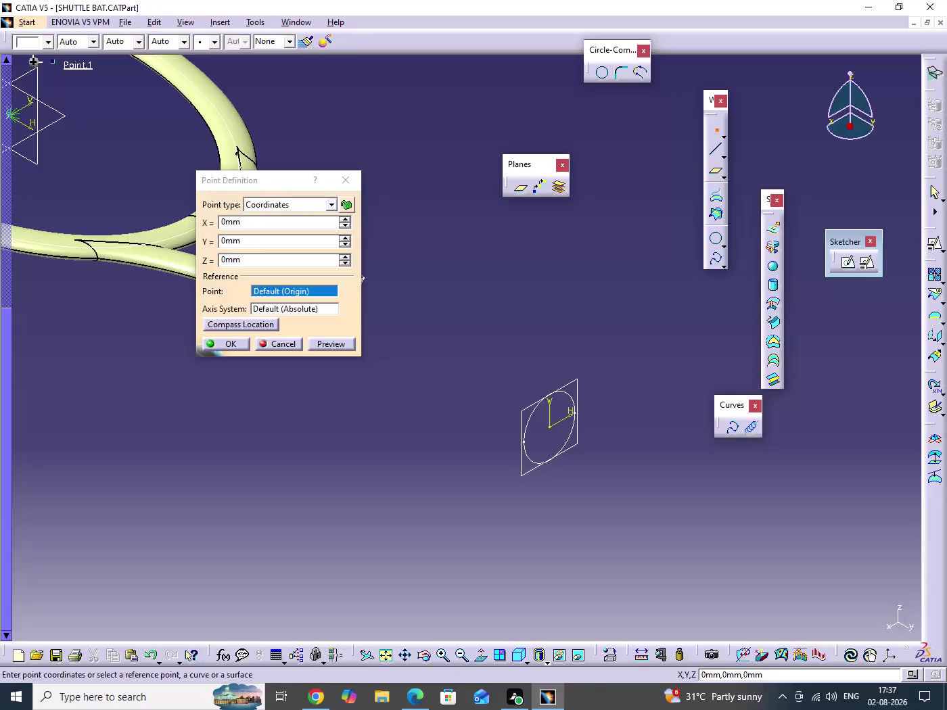
Set the point type to On curve and select the circle sketch Sketch.7 as the curve.
drag(230, 187, 701, 222)
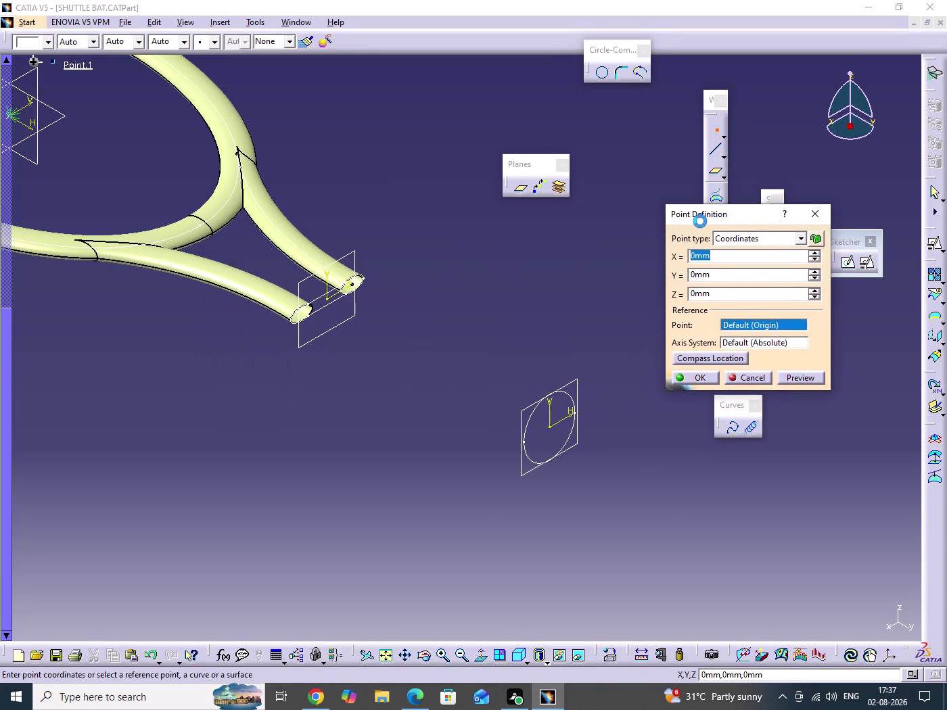
drag(700, 222, 771, 163)
middle_drag(546, 331, 549, 331)
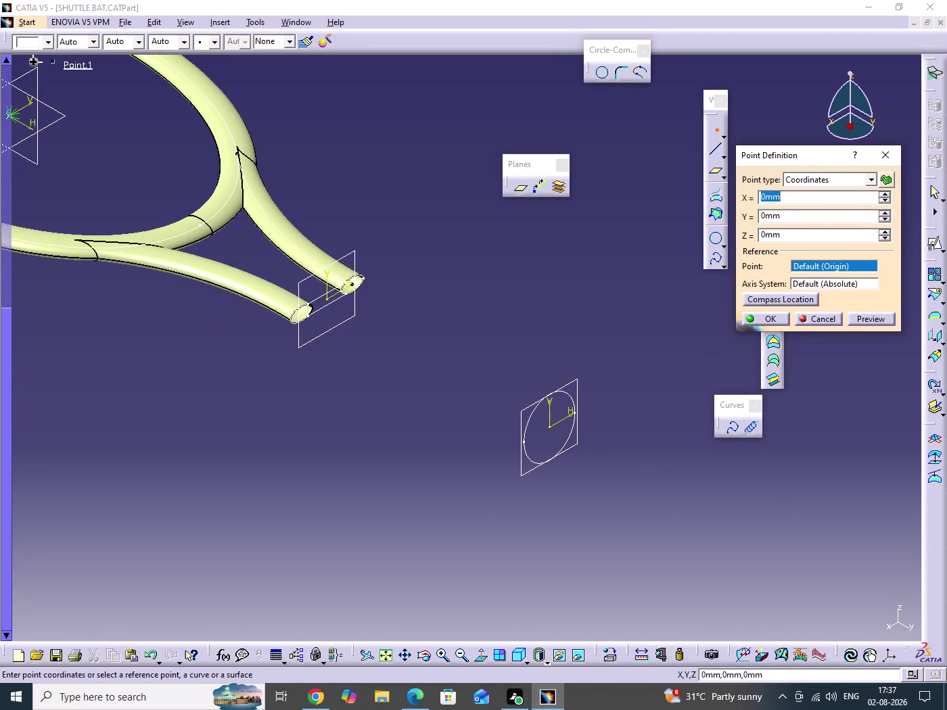
middle_drag(549, 331, 610, 353)
scroll(down, 3)
middle_drag(617, 361, 538, 376)
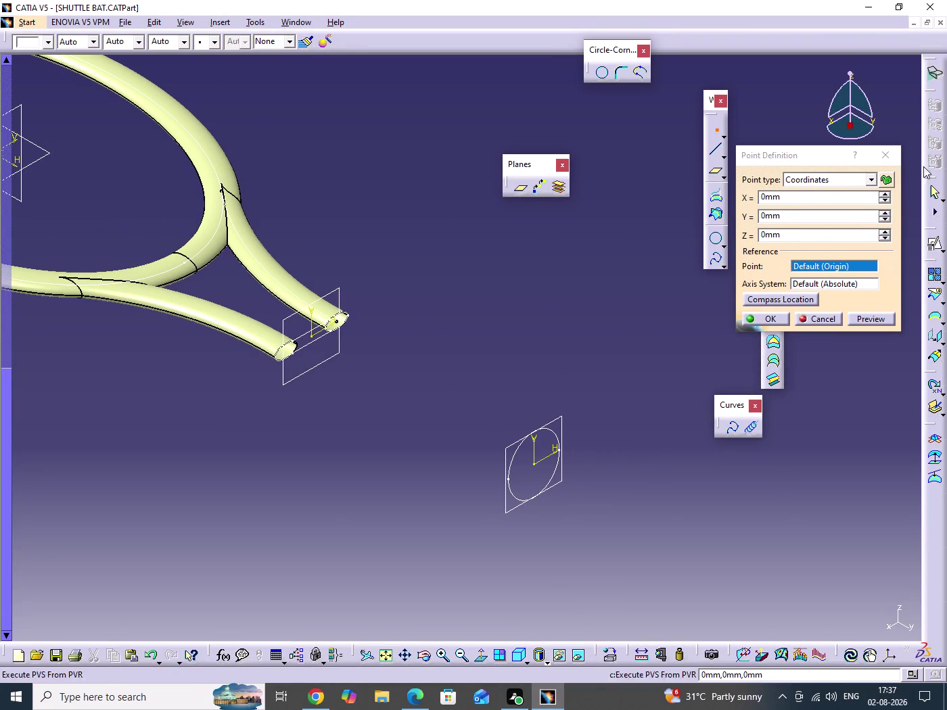
click(802, 182)
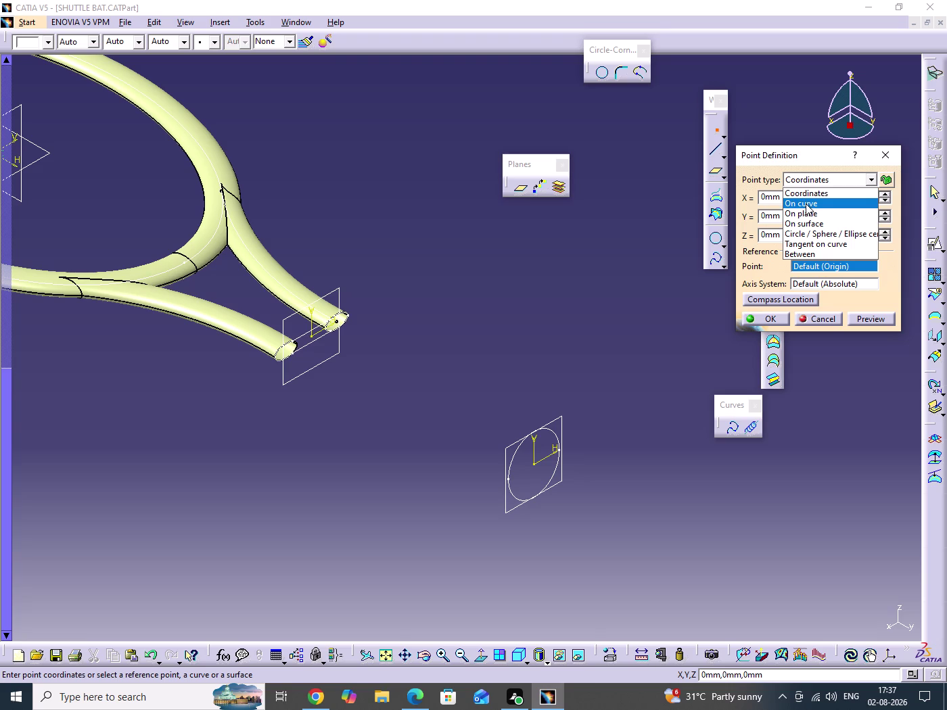
click(806, 204)
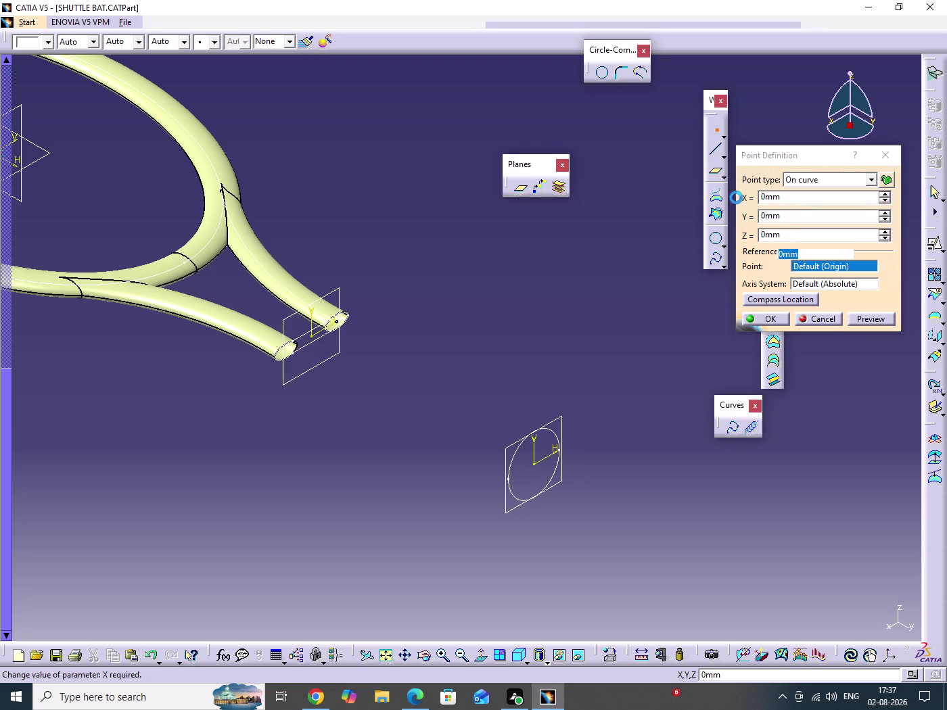
click(515, 494)
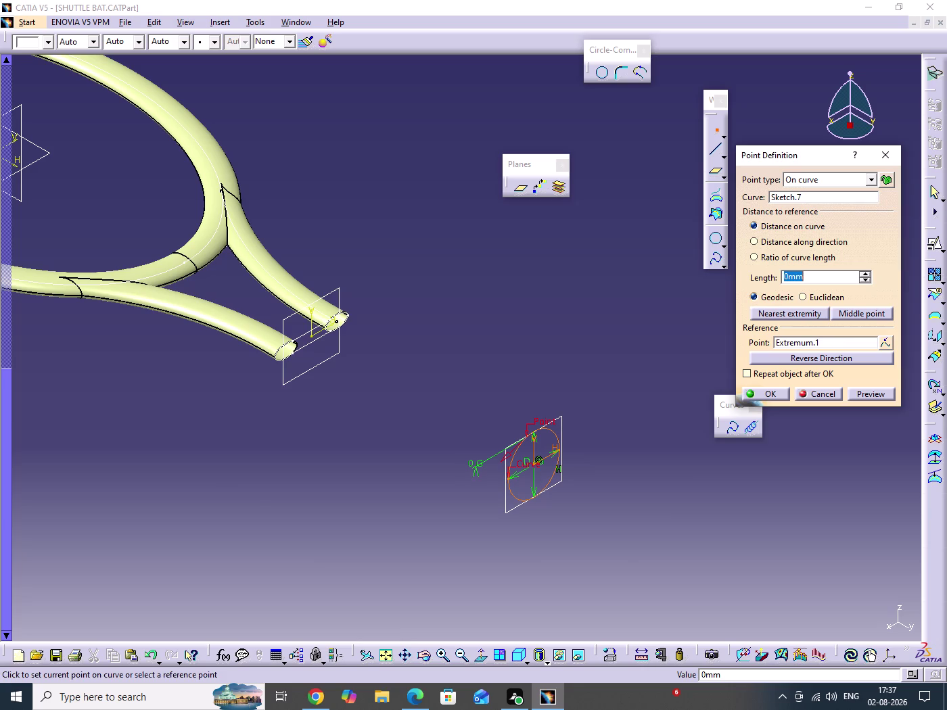
Place the first point 70 mm along the circle and confirm it.
middle_drag(621, 443, 622, 344)
click(621, 443)
middle_drag(523, 482, 527, 283)
scroll(down, 3)
middle_drag(487, 305, 492, 358)
click(486, 305)
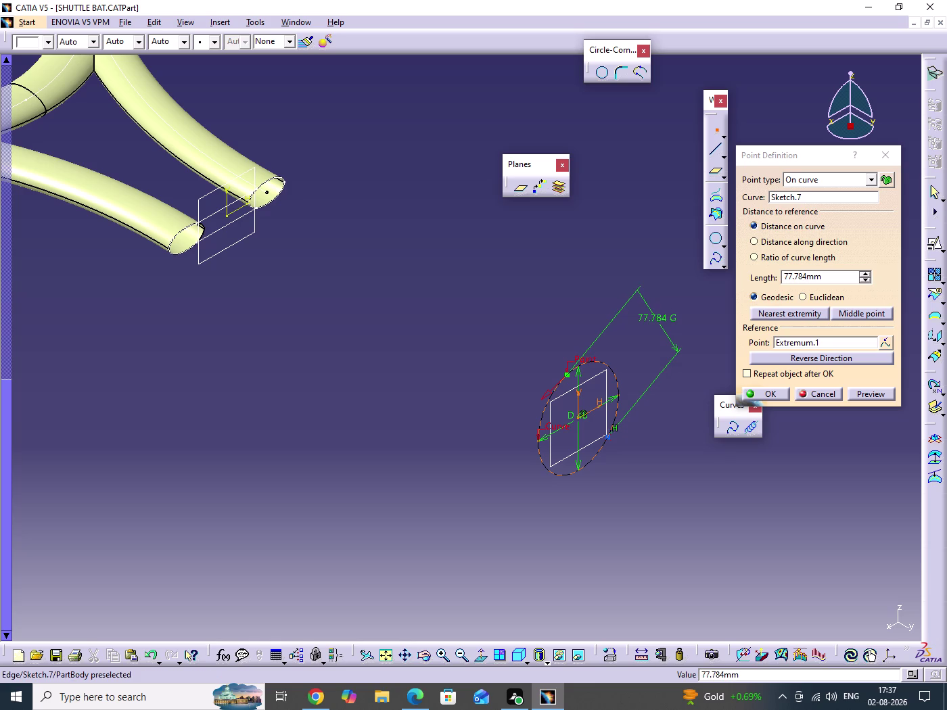
double_click(818, 278)
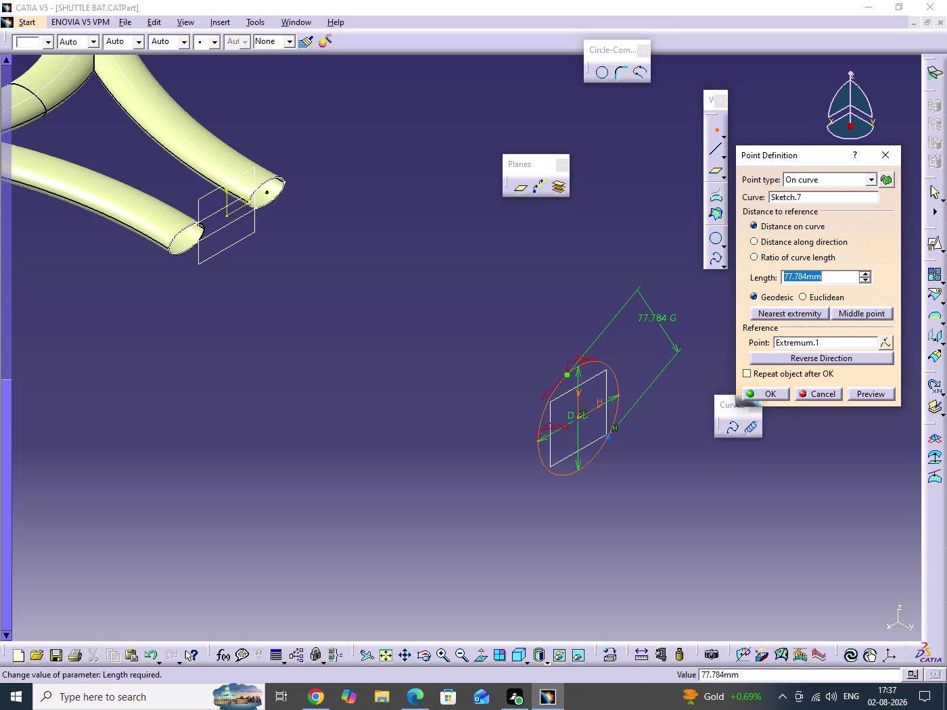
text(70)
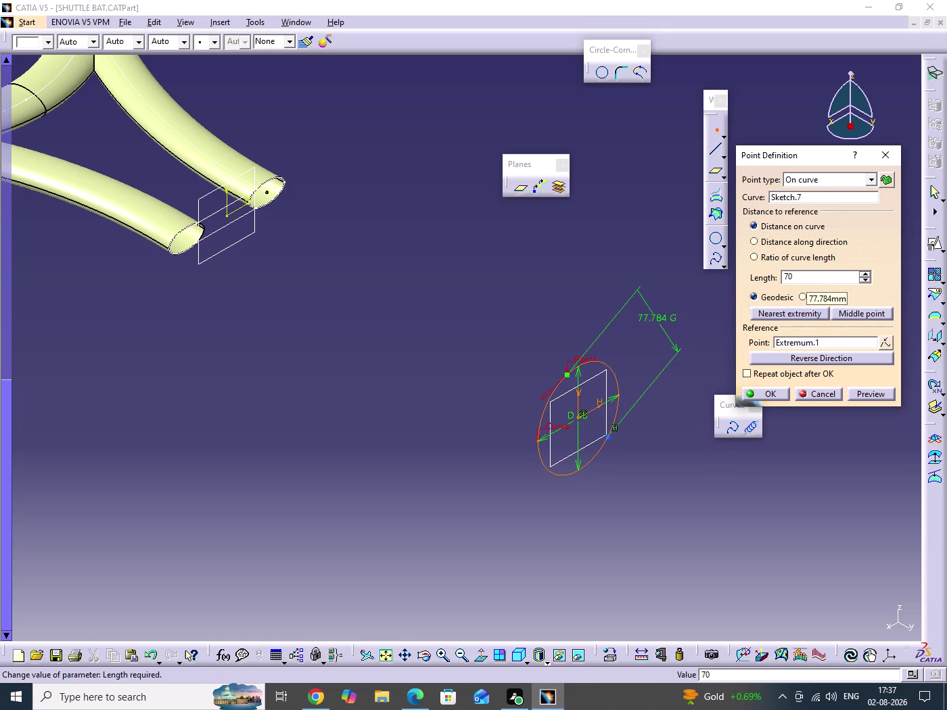
click(864, 395)
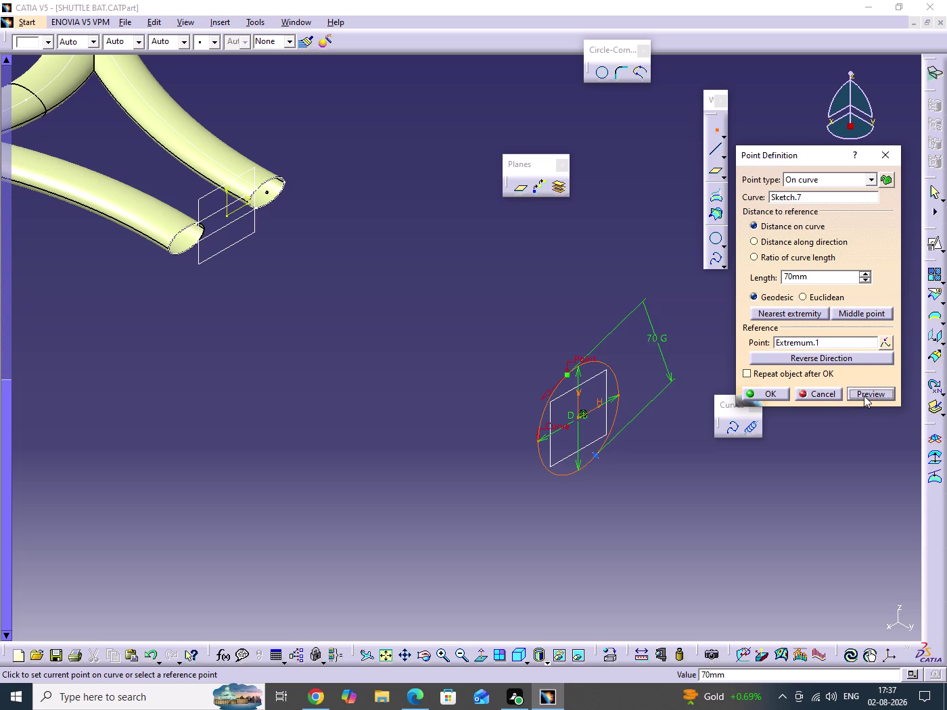
click(768, 394)
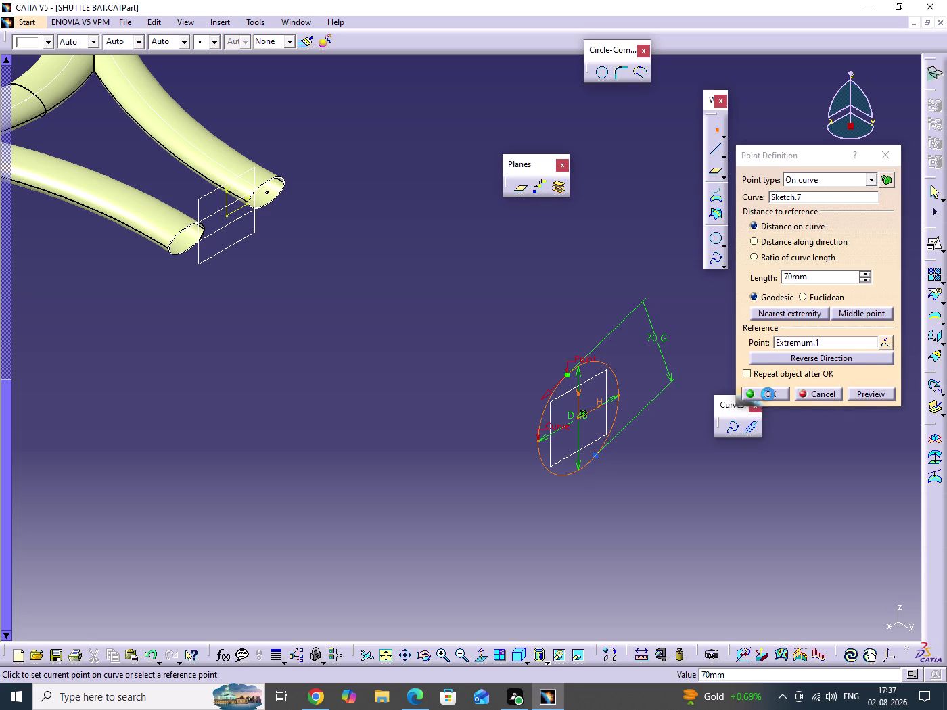
Add a second point 50 mm along the circle sketch.
middle_drag(644, 439, 643, 402)
click(644, 439)
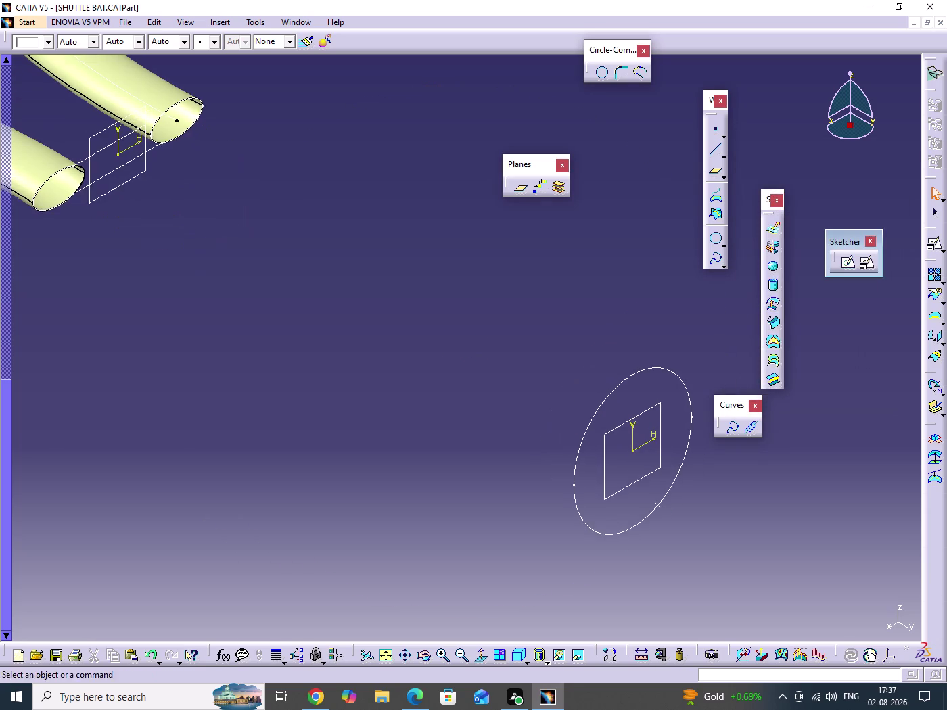
middle_drag(602, 417, 532, 403)
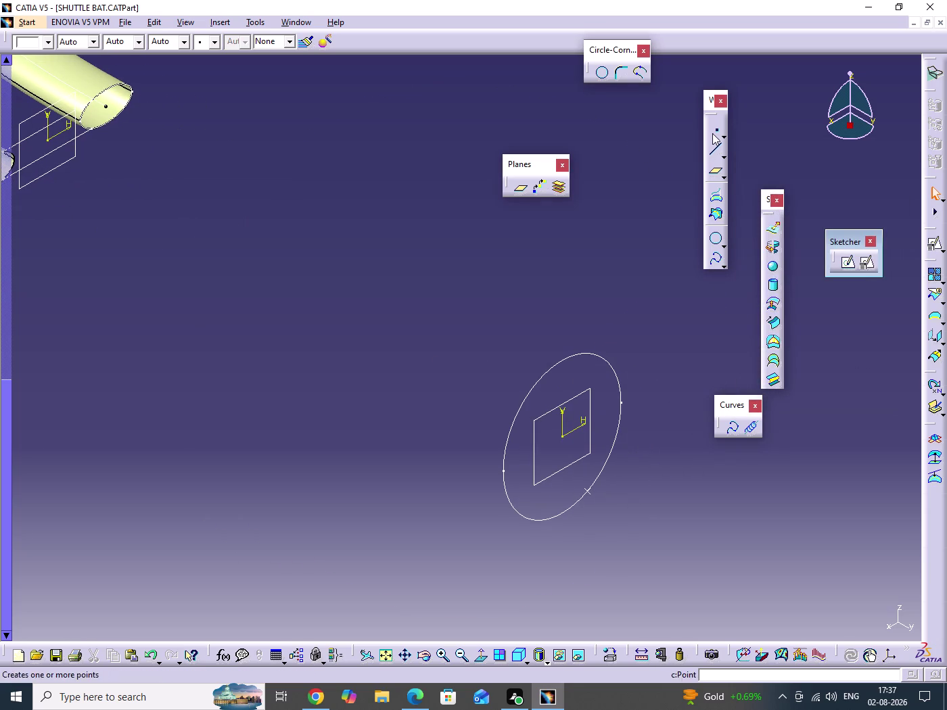
click(712, 132)
click(514, 509)
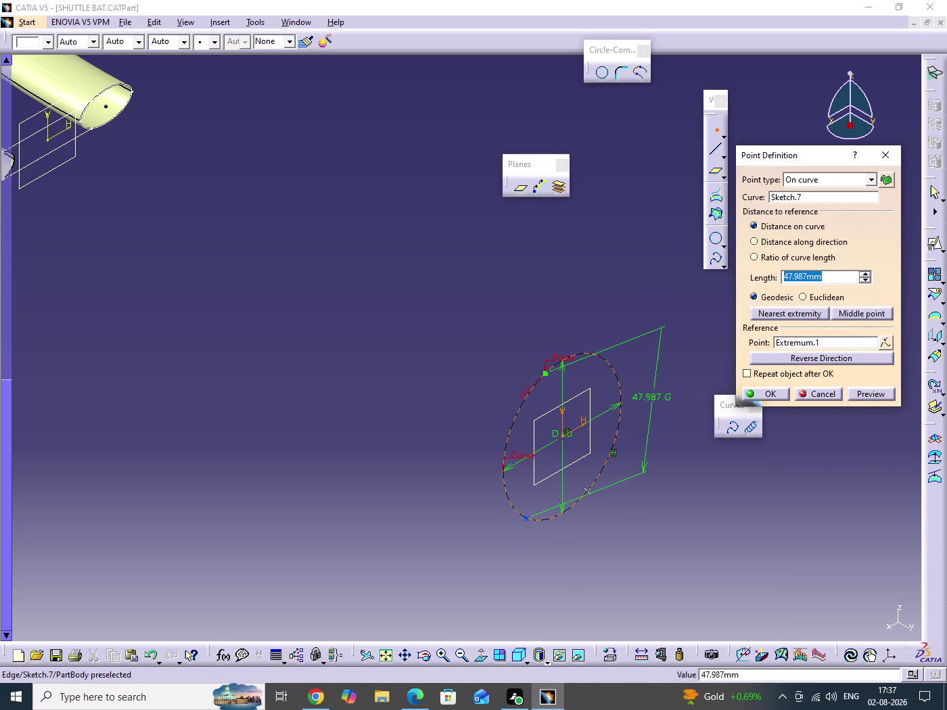
click(527, 518)
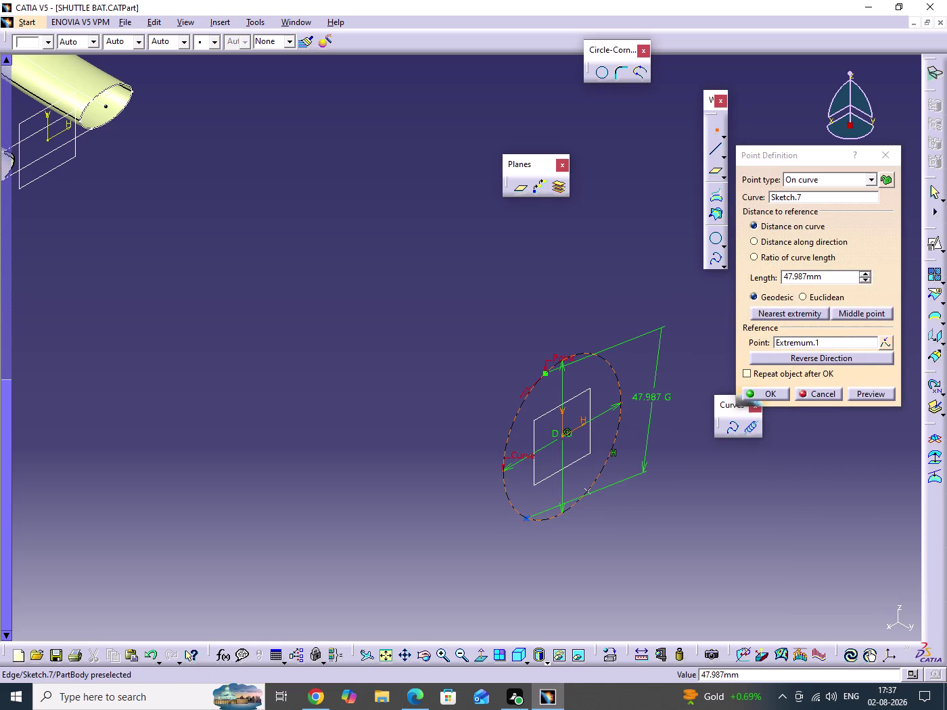
double_click(830, 275)
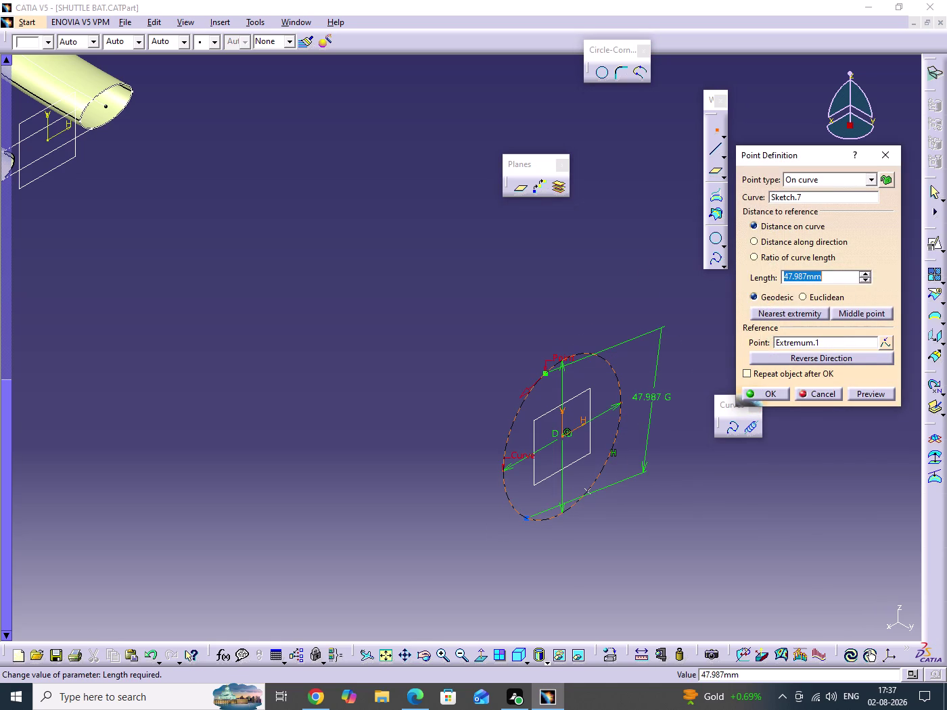
text(50)
key(Return)
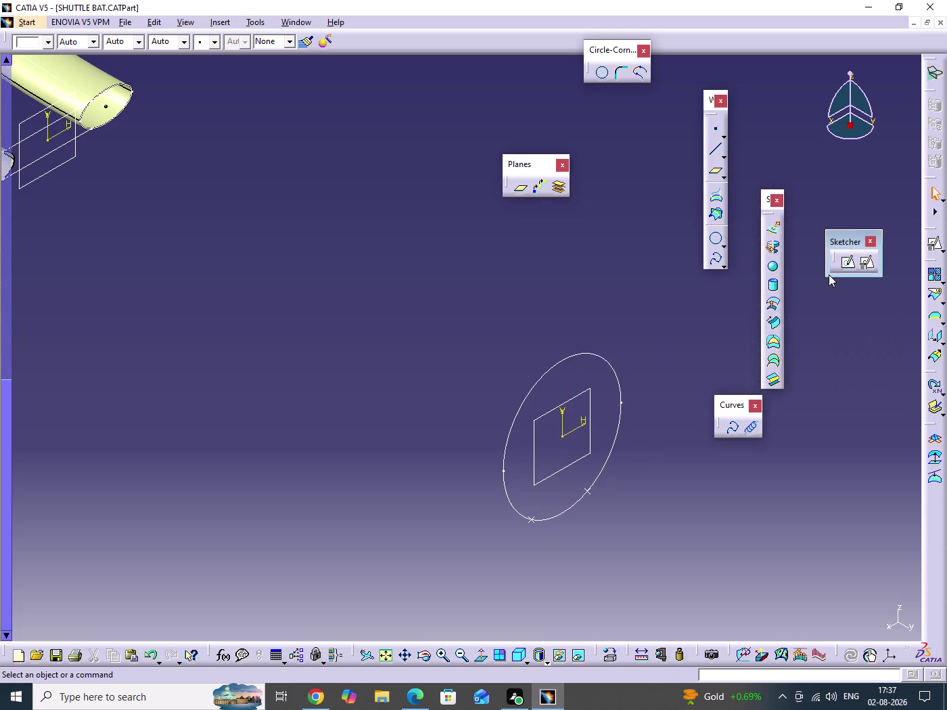
click(577, 491)
middle_drag(663, 432, 663, 493)
Create Line.1 from the left arm's end to Point.2 on the circle.
click(663, 433)
middle_drag(659, 494, 718, 523)
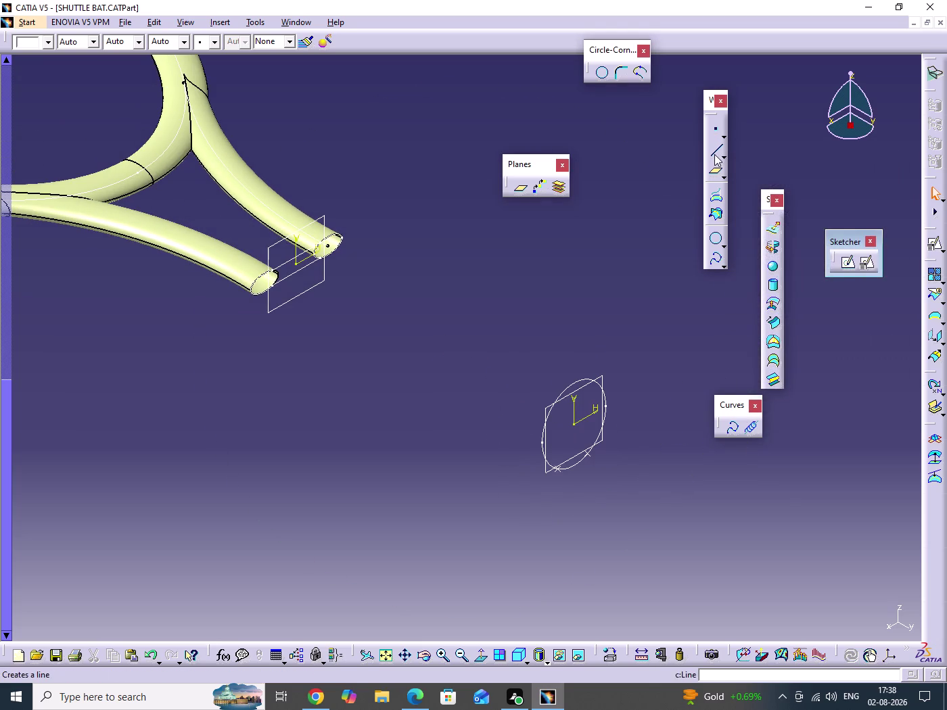
click(715, 154)
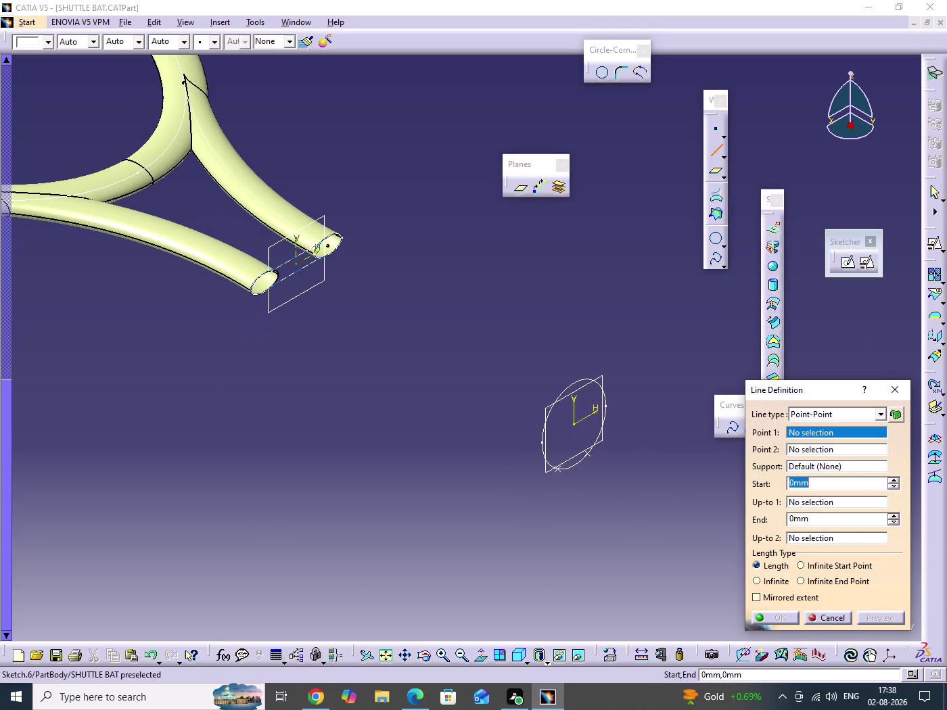
click(272, 286)
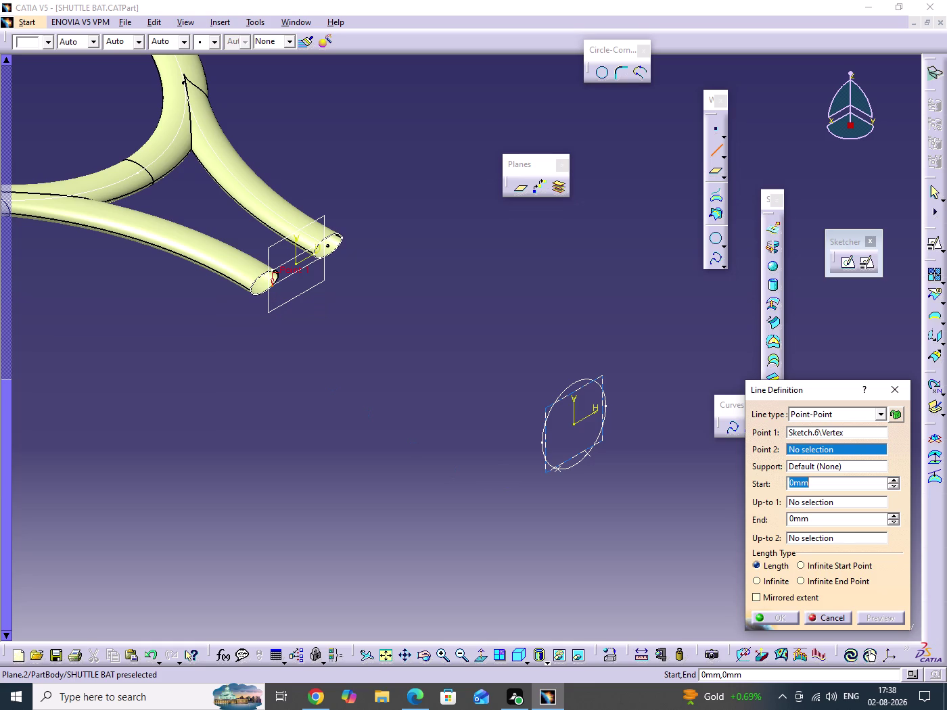
click(558, 470)
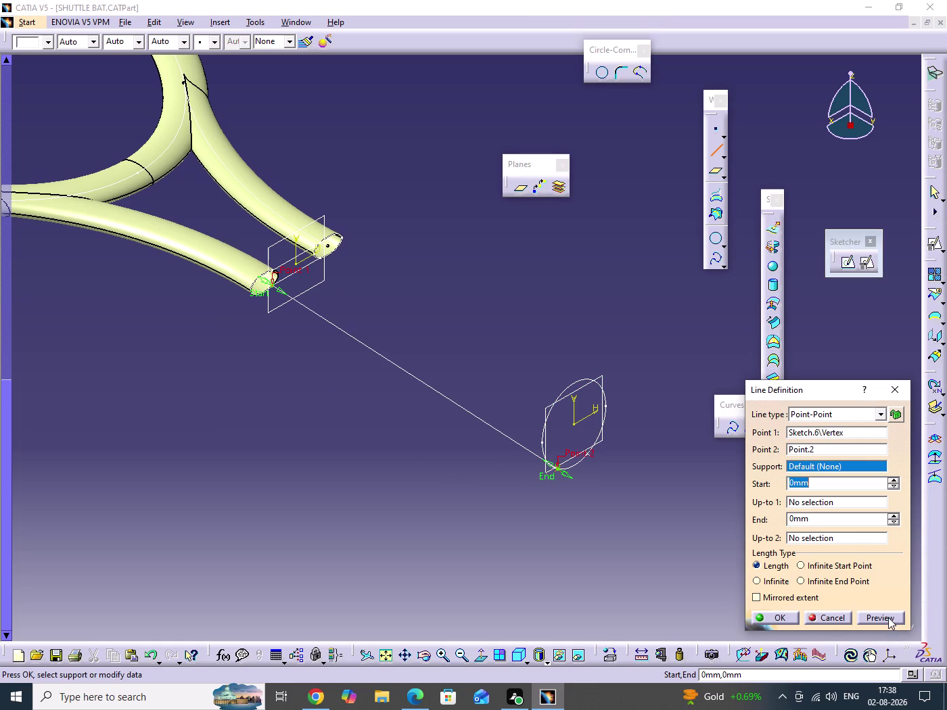
click(777, 617)
click(451, 514)
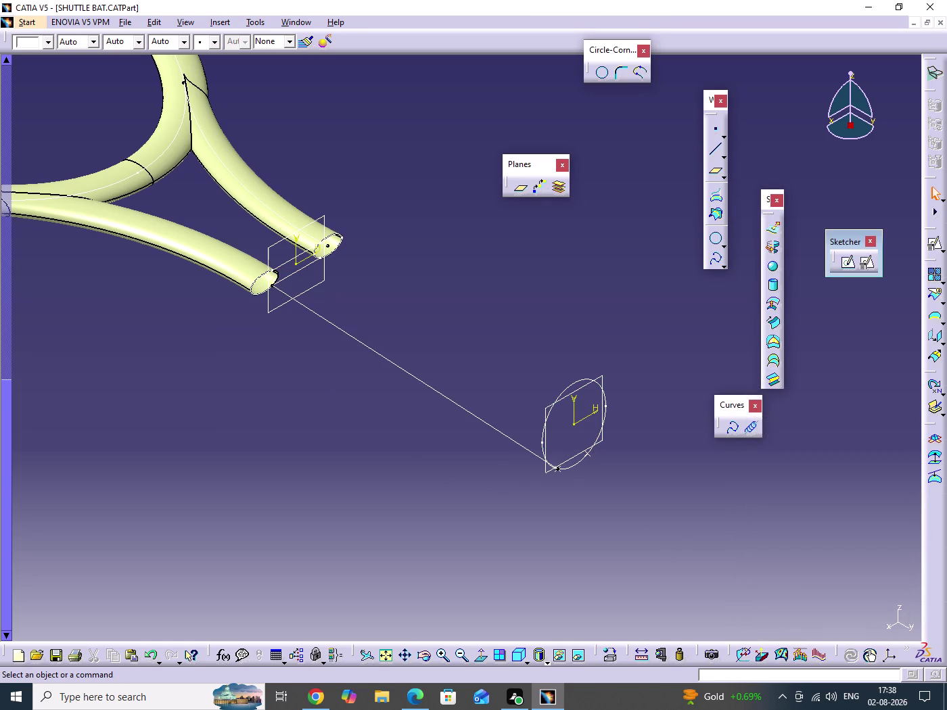
Create Line.2 from Point.1 on the circle to the right arm's end.
click(714, 152)
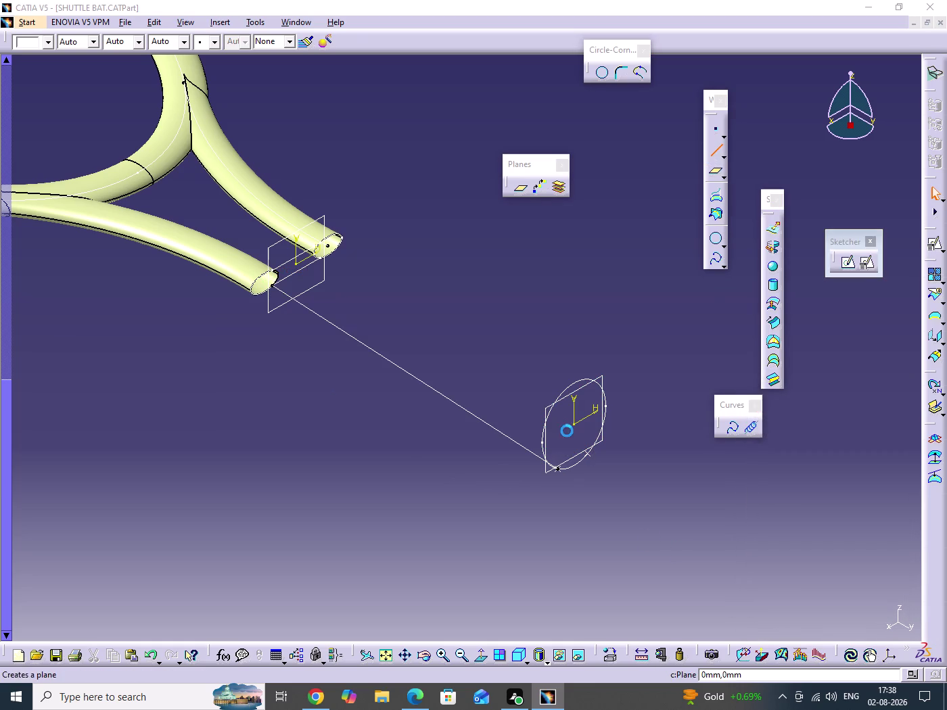
click(589, 456)
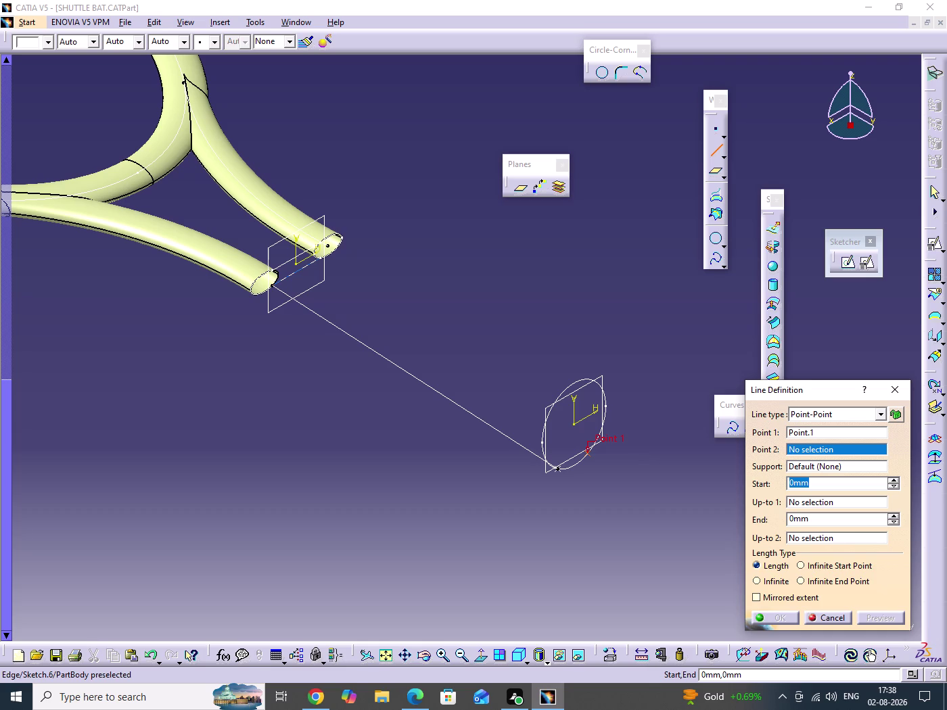
click(321, 259)
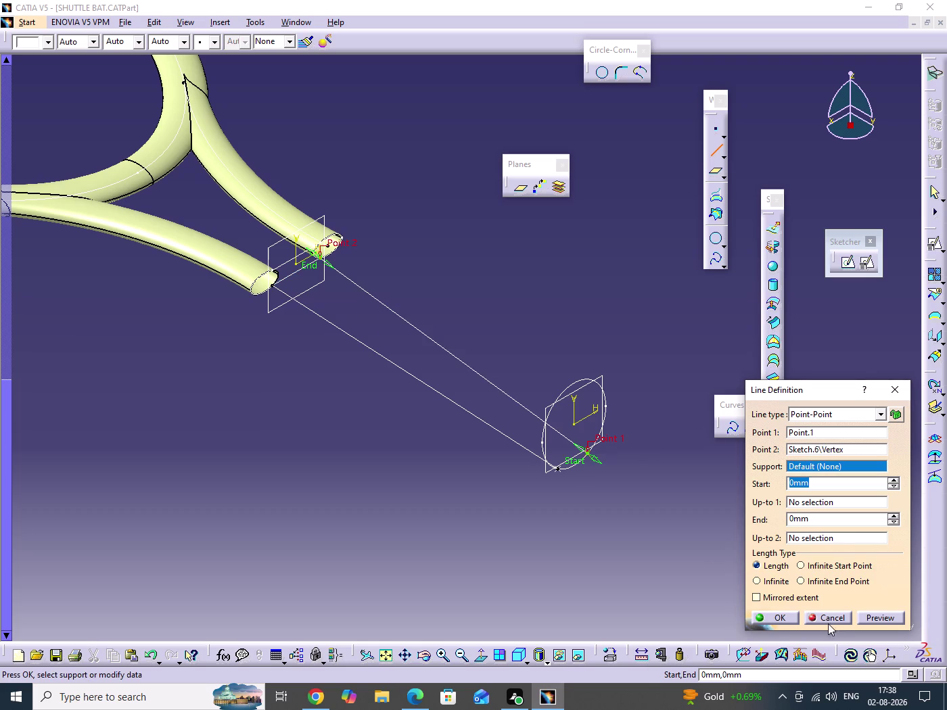
click(787, 615)
click(636, 534)
Orbit the model to inspect the two guide lines and the circle.
middle_drag(676, 484, 664, 404)
click(676, 485)
scroll(down, 3)
middle_drag(628, 483, 551, 458)
middle_drag(564, 407, 561, 422)
click(563, 407)
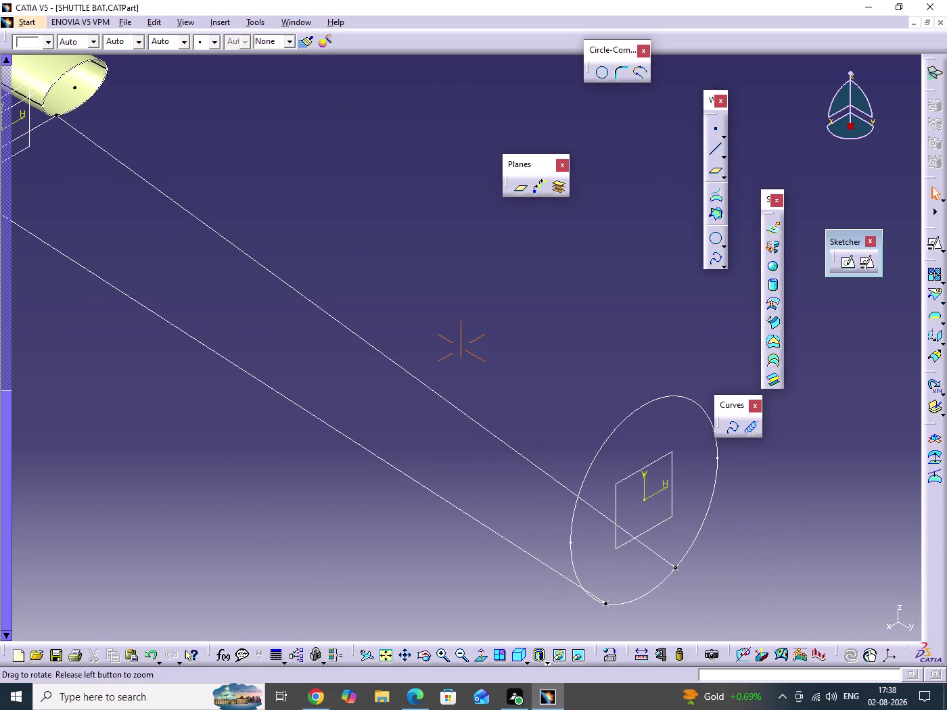
middle_drag(561, 421, 555, 456)
middle_drag(556, 457, 378, 424)
drag(555, 457, 387, 420)
middle_drag(531, 493, 315, 354)
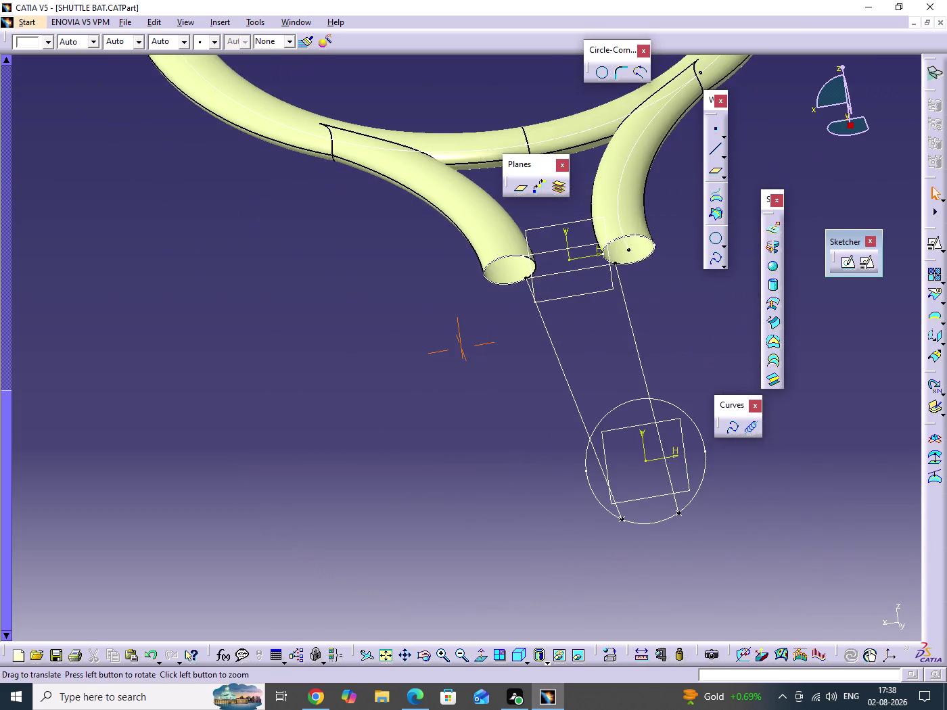
middle_drag(540, 443, 465, 431)
drag(540, 443, 466, 430)
middle_drag(596, 494, 312, 389)
middle_drag(521, 395, 533, 421)
drag(521, 395, 533, 421)
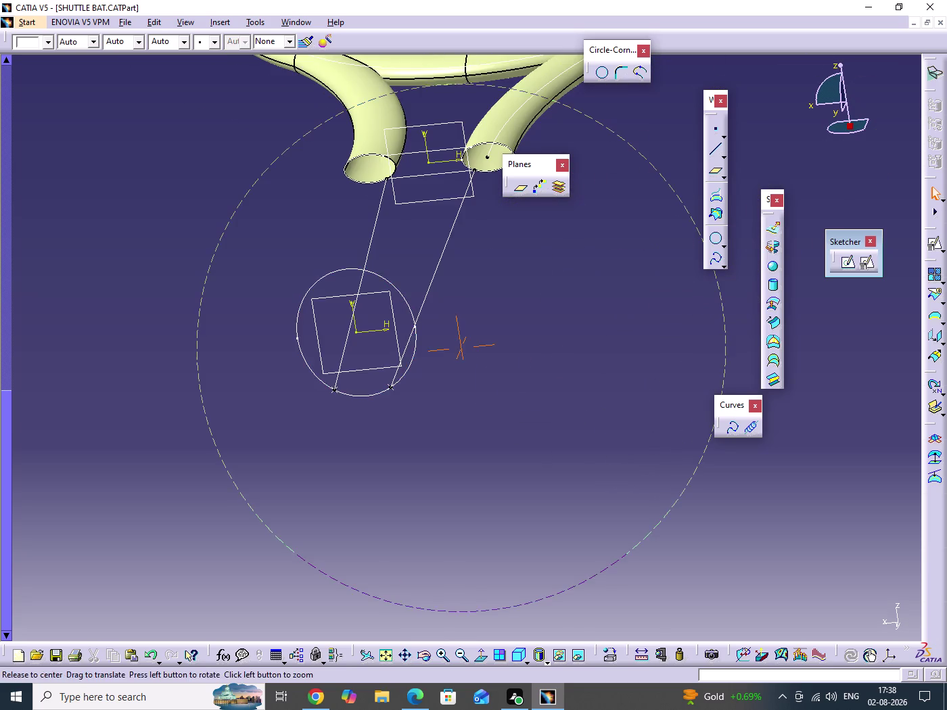
drag(532, 422, 547, 332)
middle_drag(532, 422, 547, 331)
middle_drag(389, 446, 467, 458)
drag(389, 446, 467, 458)
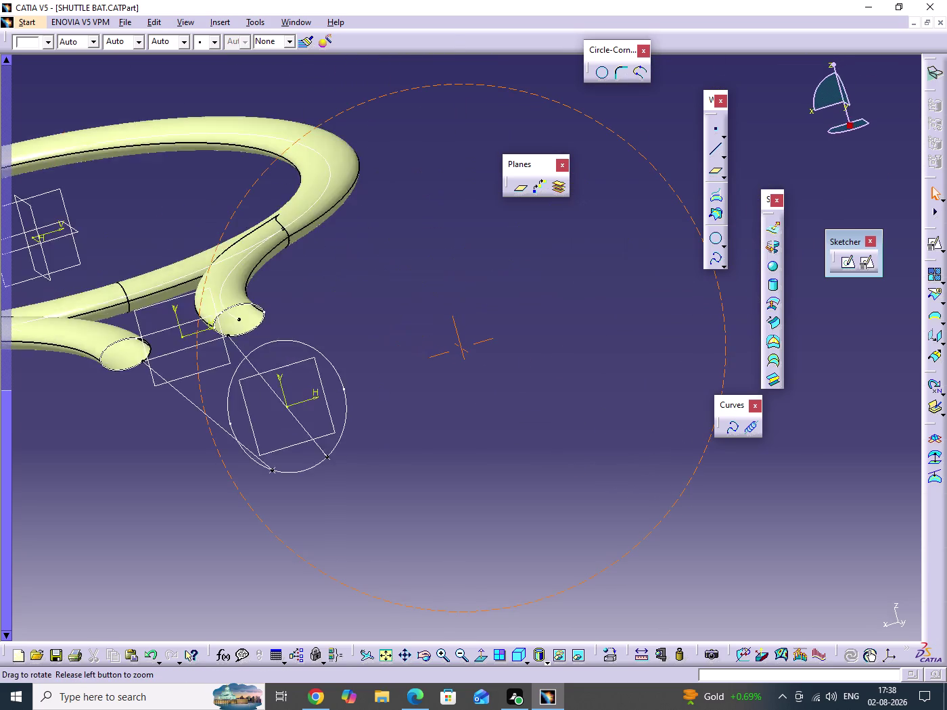
drag(467, 458, 491, 456)
middle_drag(467, 458, 493, 456)
middle_drag(393, 504, 566, 481)
middle_drag(508, 453, 519, 480)
scroll(down, 3)
drag(507, 453, 520, 479)
middle_drag(521, 481, 543, 528)
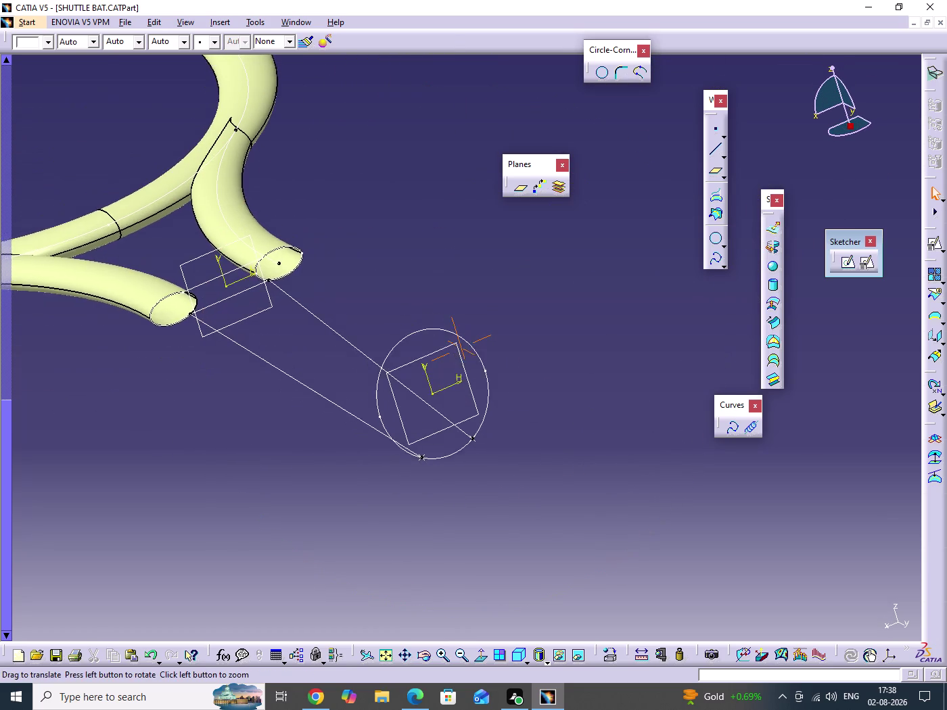
middle_drag(543, 528, 550, 545)
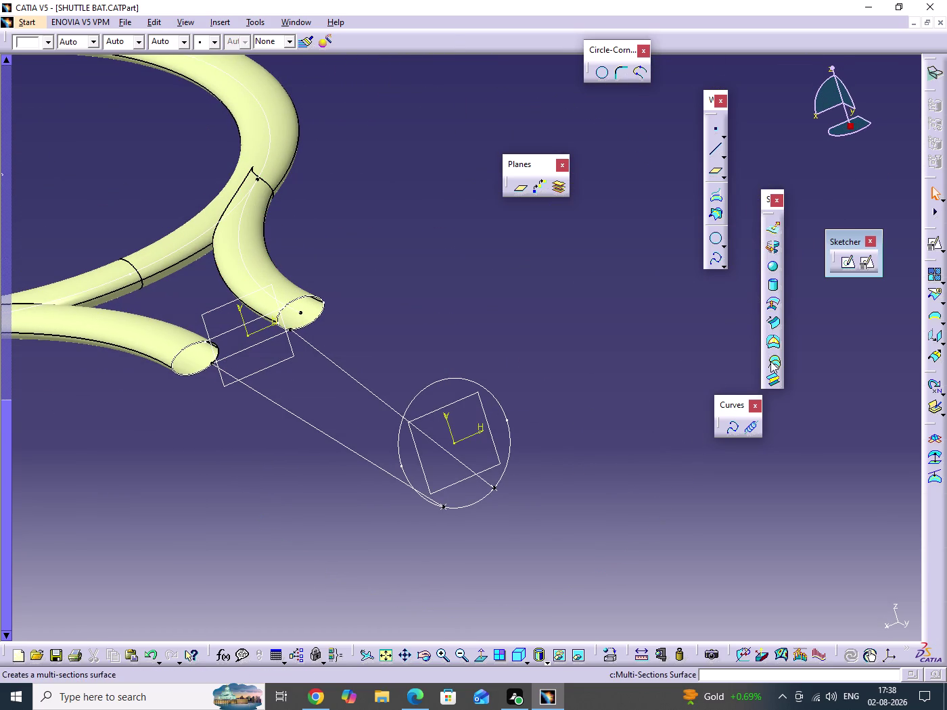
click(771, 361)
click(247, 348)
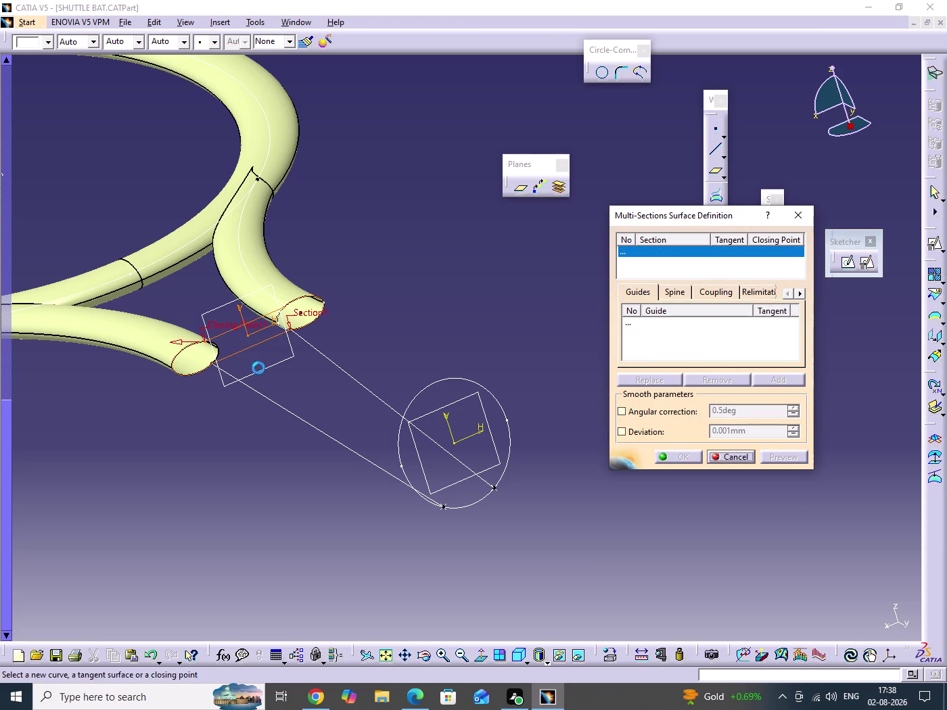
click(475, 506)
click(772, 461)
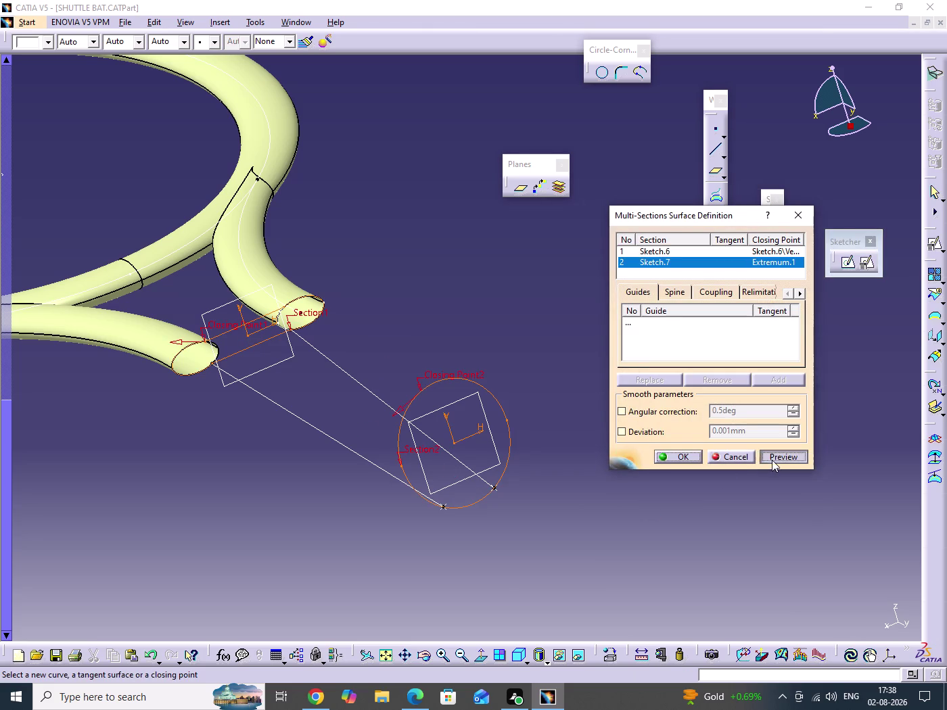
click(672, 292)
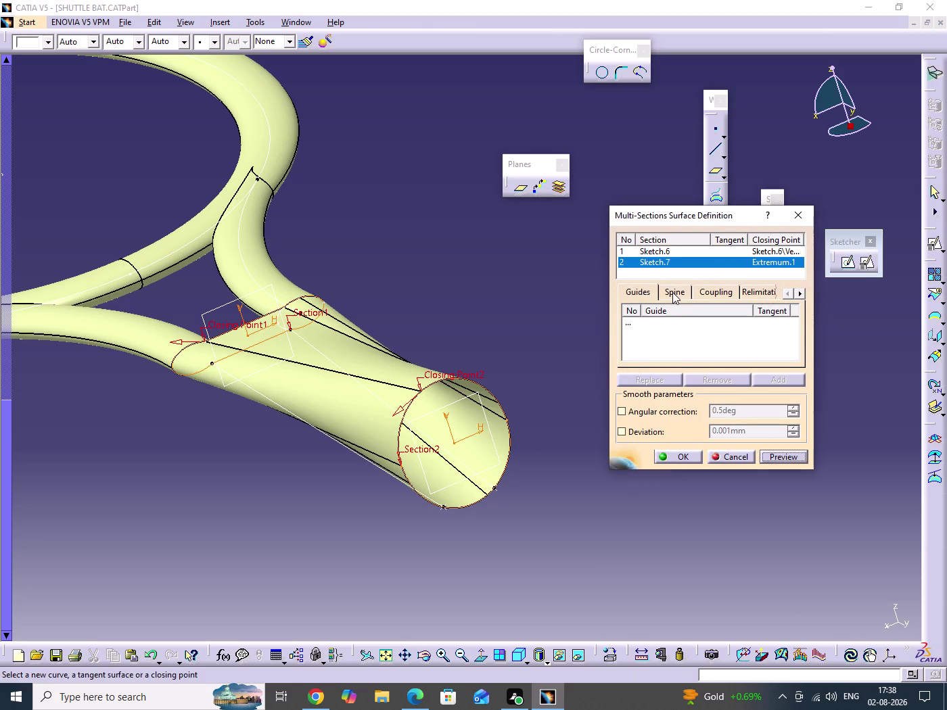
click(639, 293)
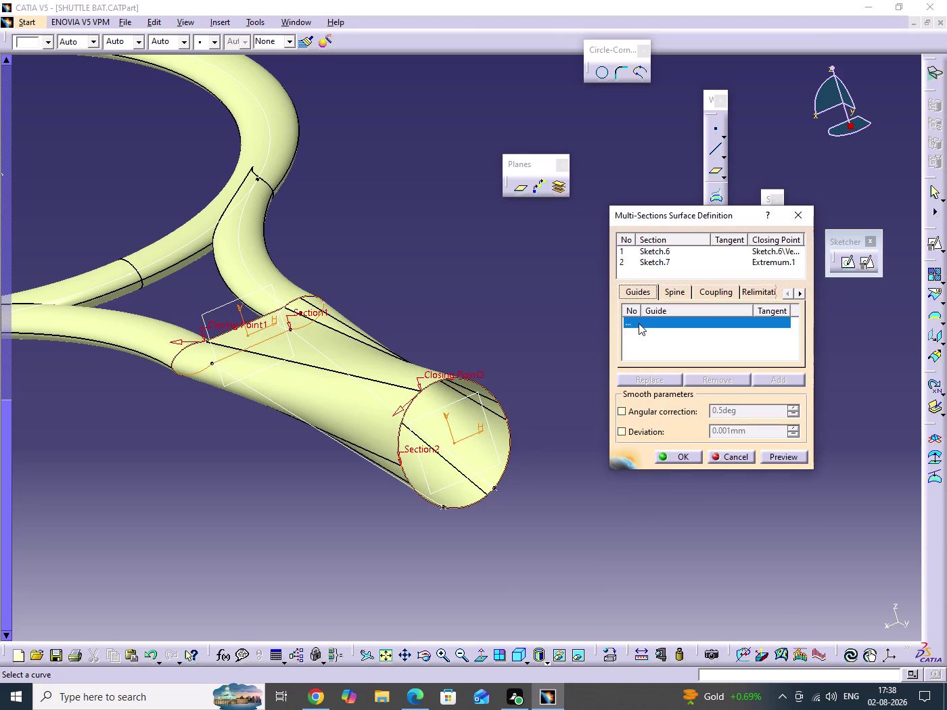
click(639, 323)
click(386, 474)
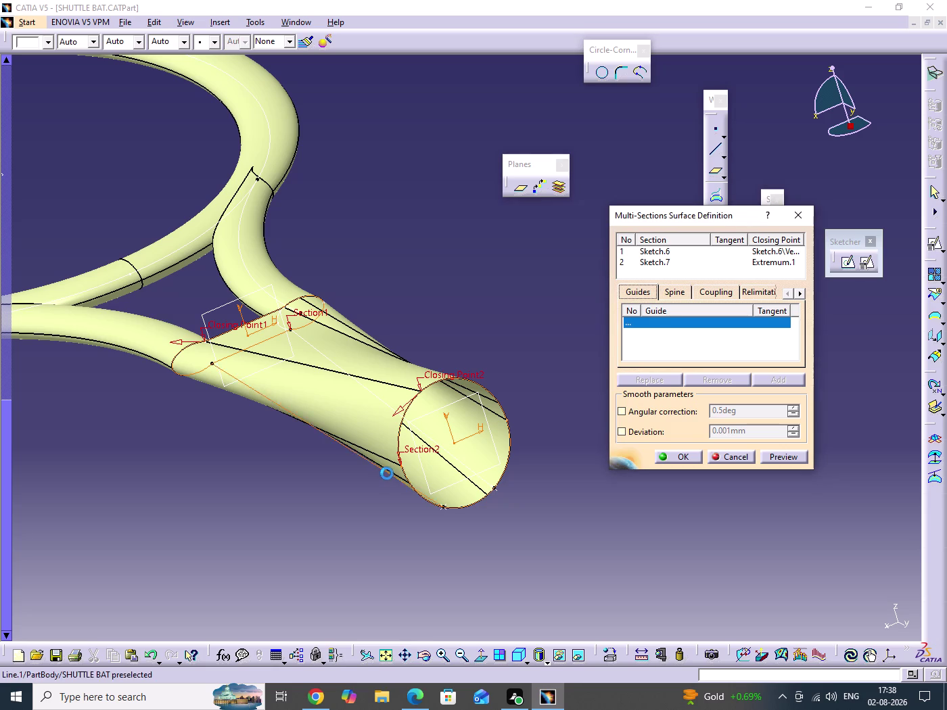
click(468, 468)
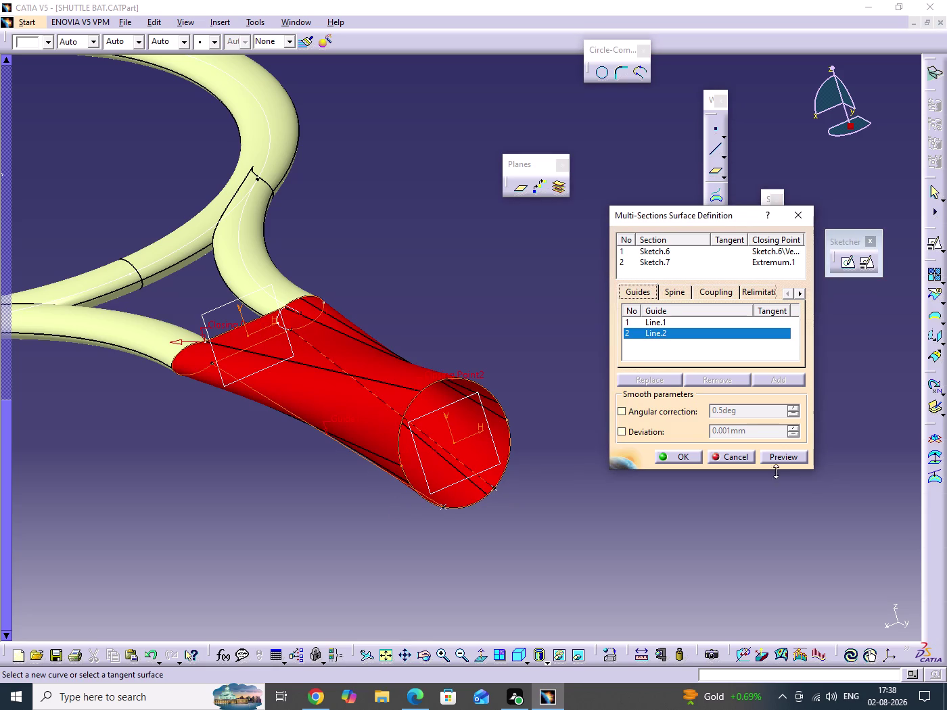
click(784, 460)
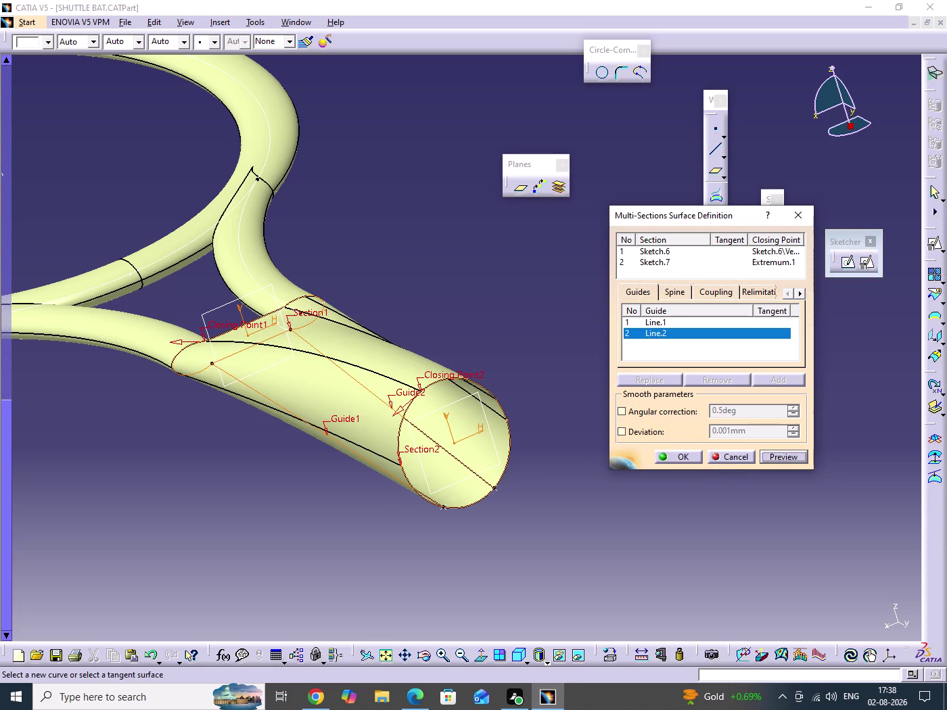
click(730, 460)
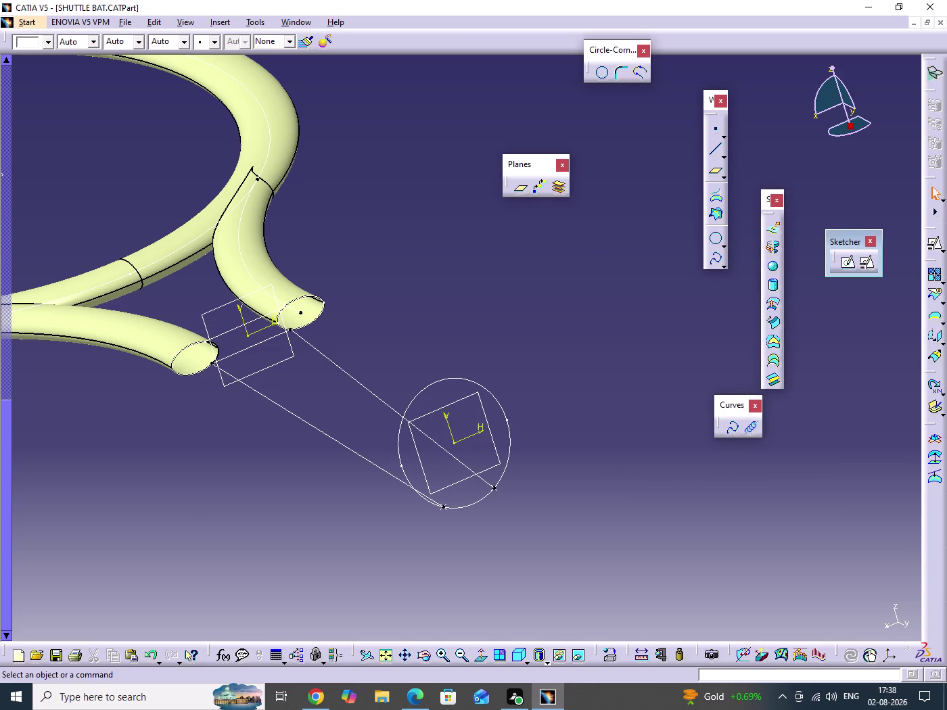
Orbit the model, then switch to the top view and back to isometric.
click(588, 418)
middle_drag(588, 416, 457, 482)
drag(588, 416, 457, 482)
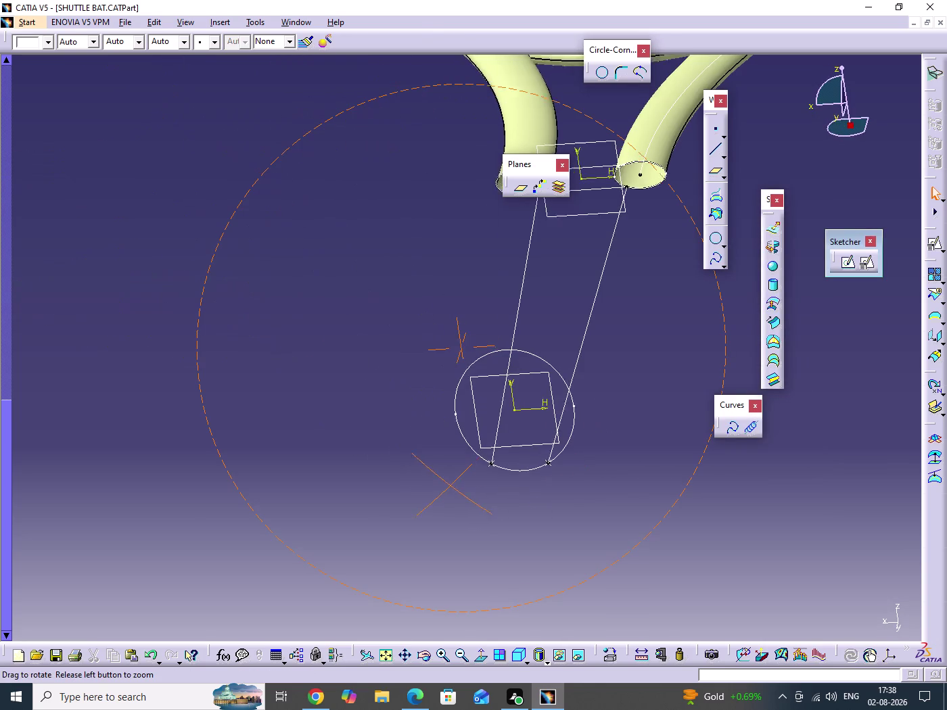
drag(457, 482, 459, 479)
middle_drag(456, 481, 458, 480)
click(528, 658)
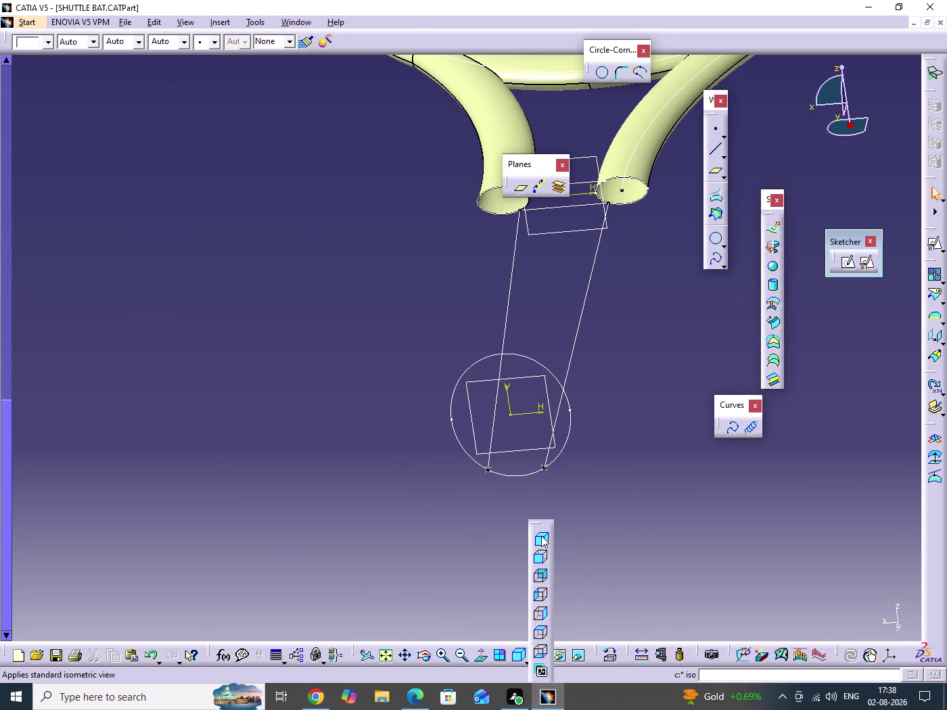
drag(542, 528, 393, 628)
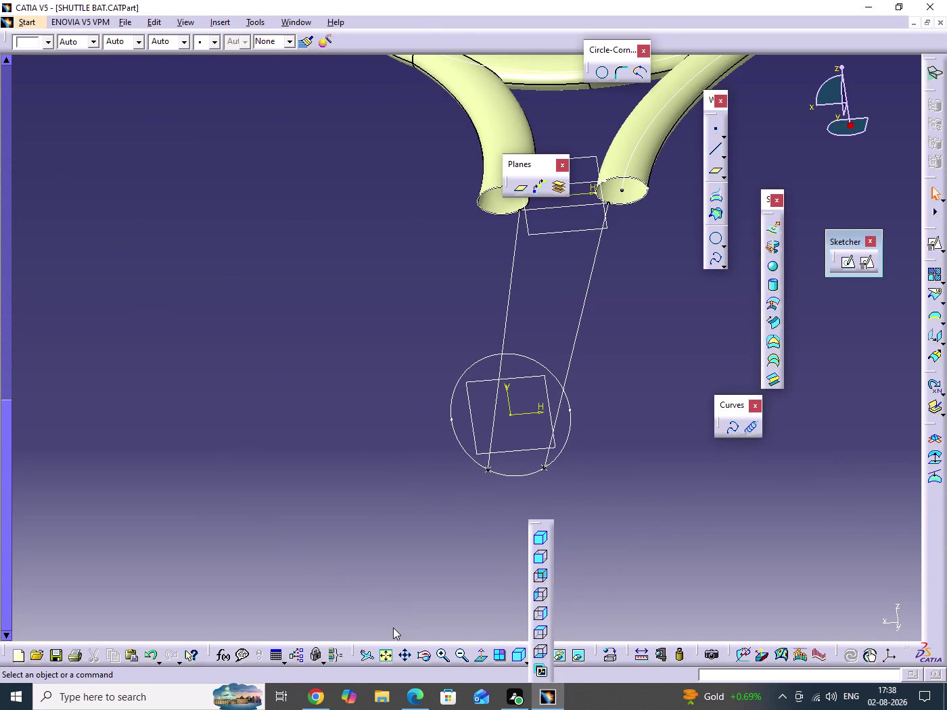
drag(393, 628, 393, 627)
click(482, 631)
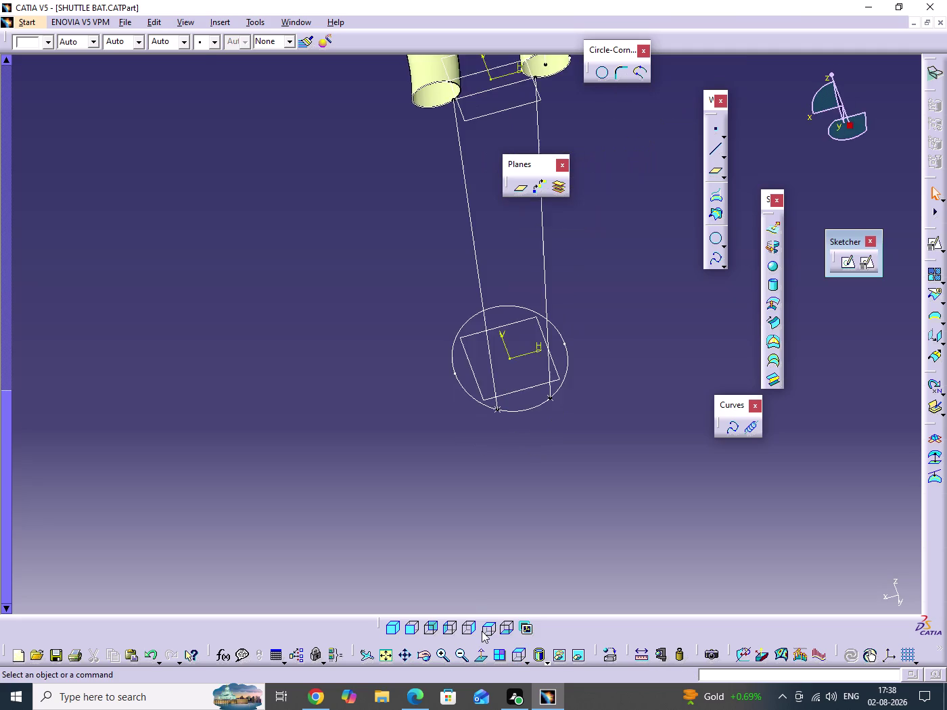
middle_drag(343, 479, 714, 500)
middle_drag(455, 380, 449, 418)
click(455, 381)
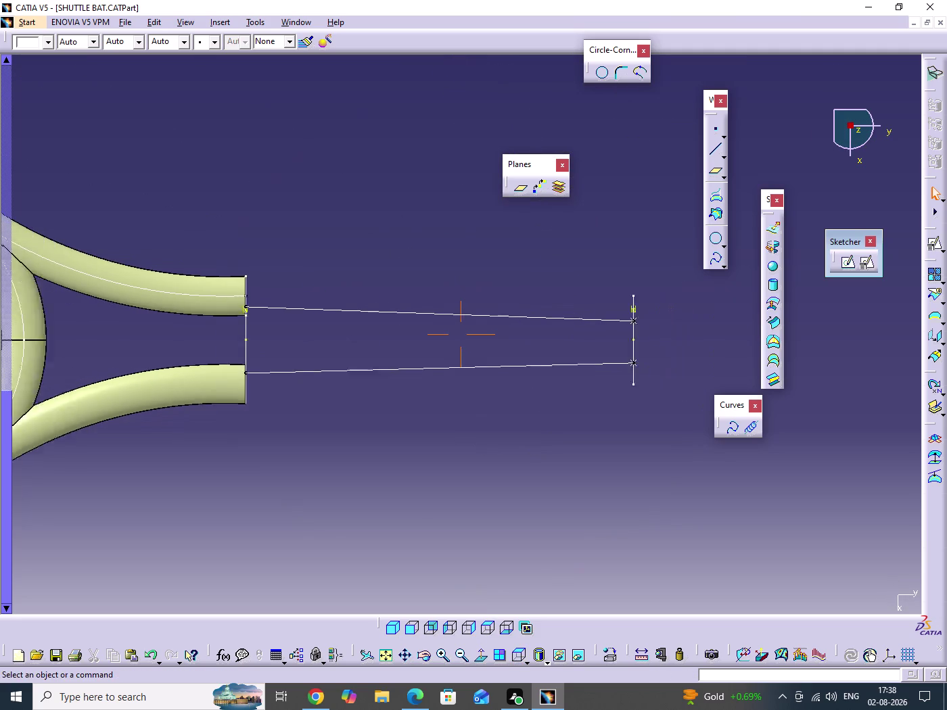
middle_drag(449, 417, 450, 419)
click(390, 632)
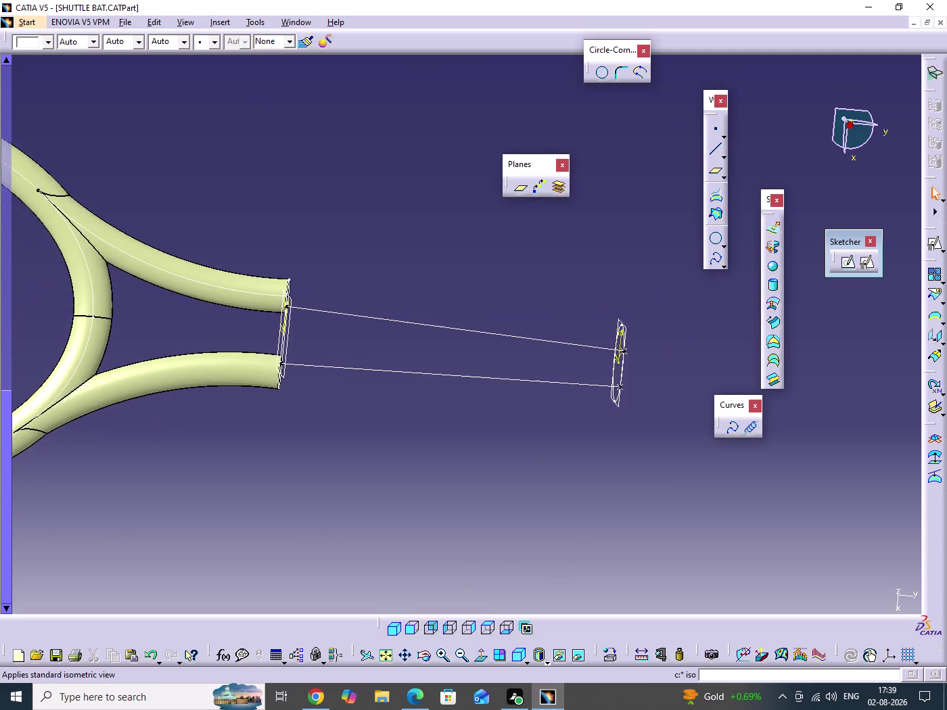
Zoom in on the large circle sketch and start a new point-on-curve definition.
click(367, 517)
middle_drag(408, 501, 405, 414)
click(407, 500)
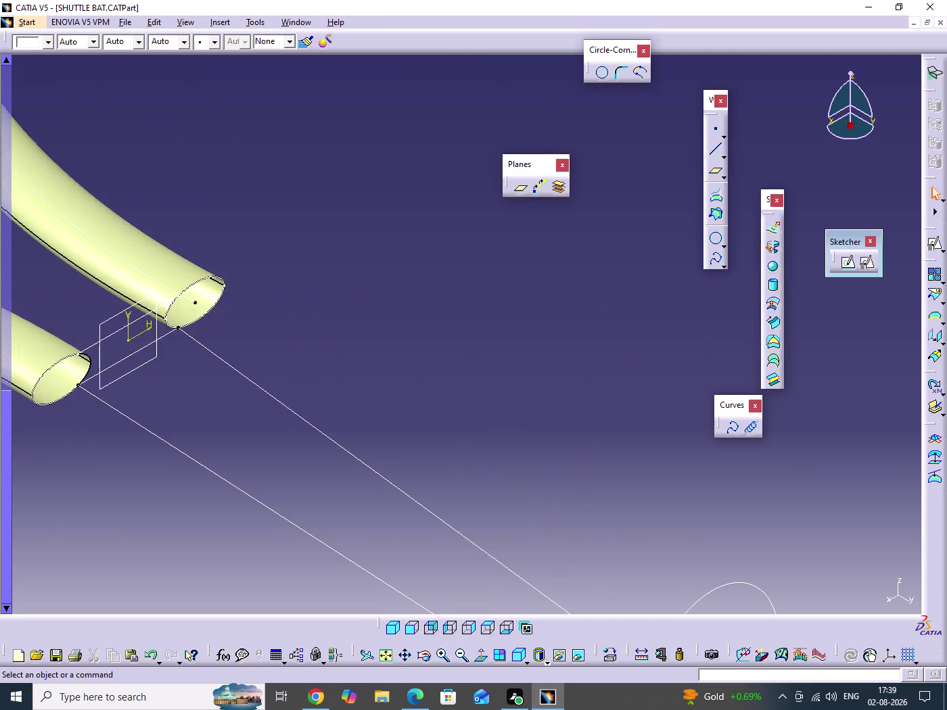
middle_drag(407, 507, 326, 304)
middle_drag(339, 289, 339, 326)
click(340, 289)
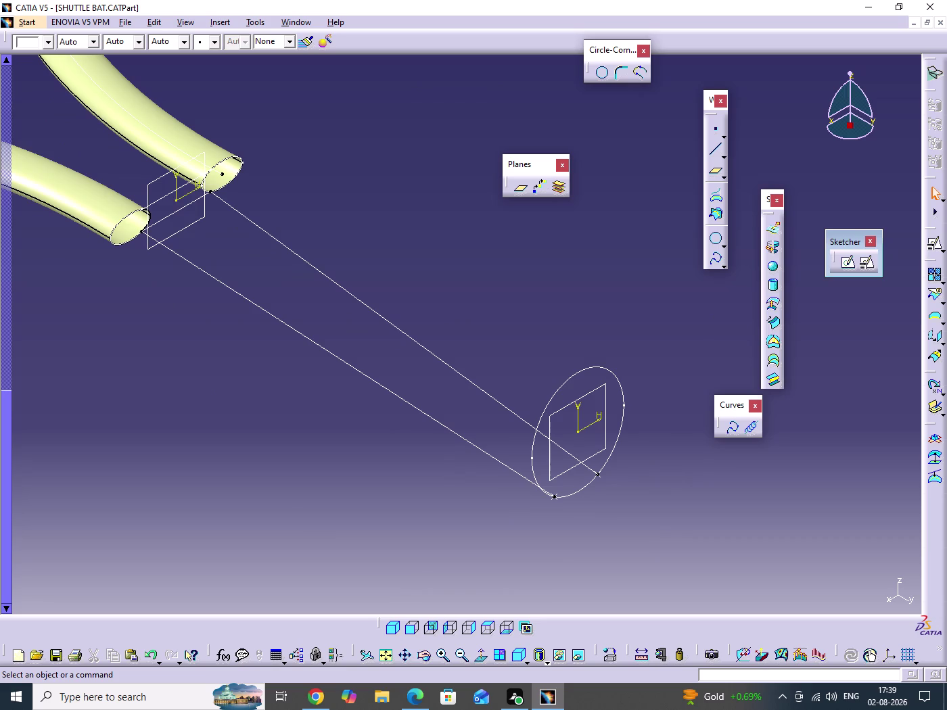
click(715, 129)
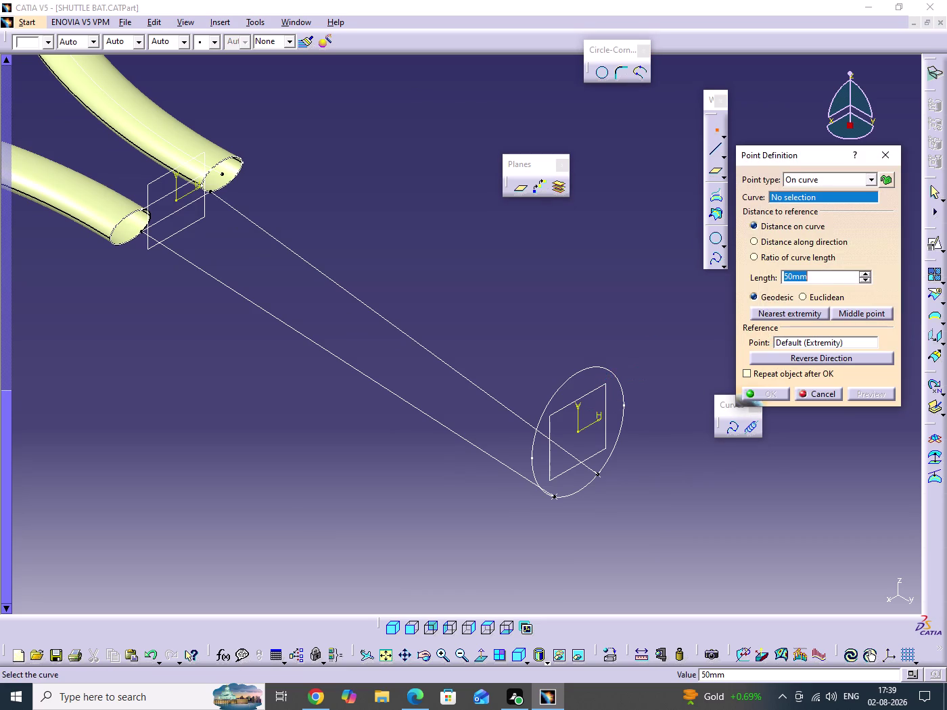
Place a point 120 mm along the Sketch.7 circle.
click(607, 366)
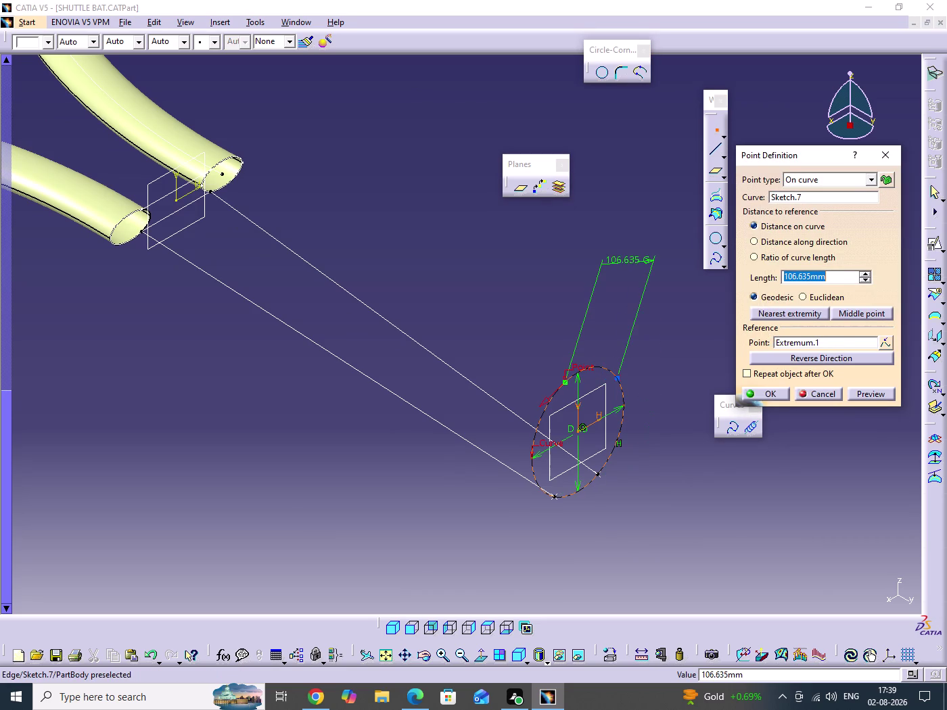
middle_drag(618, 378, 621, 315)
click(619, 379)
middle_drag(576, 366, 256, 330)
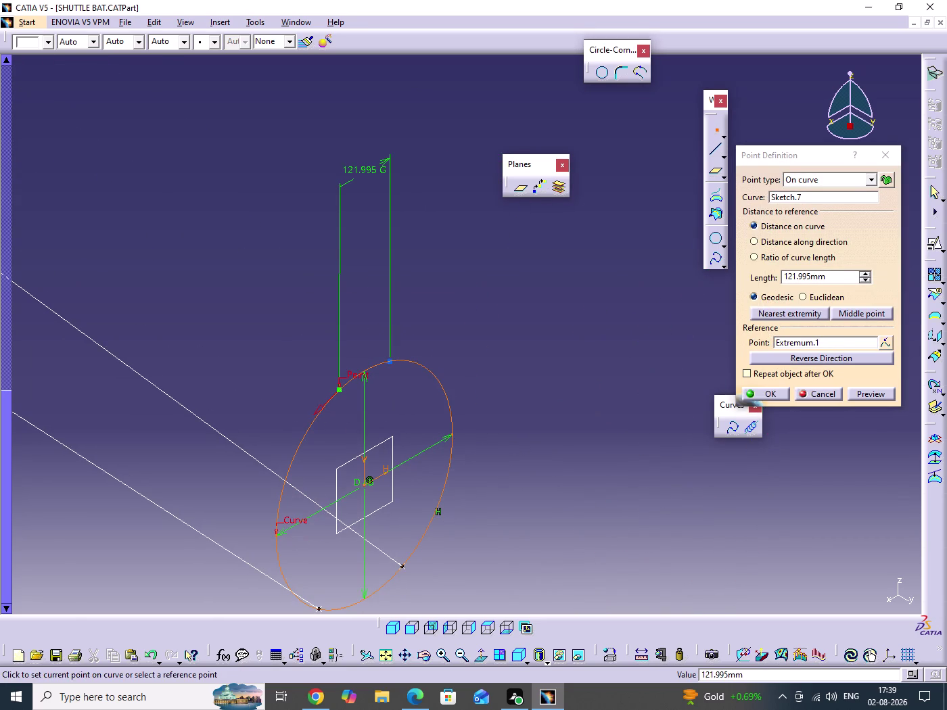
double_click(823, 281)
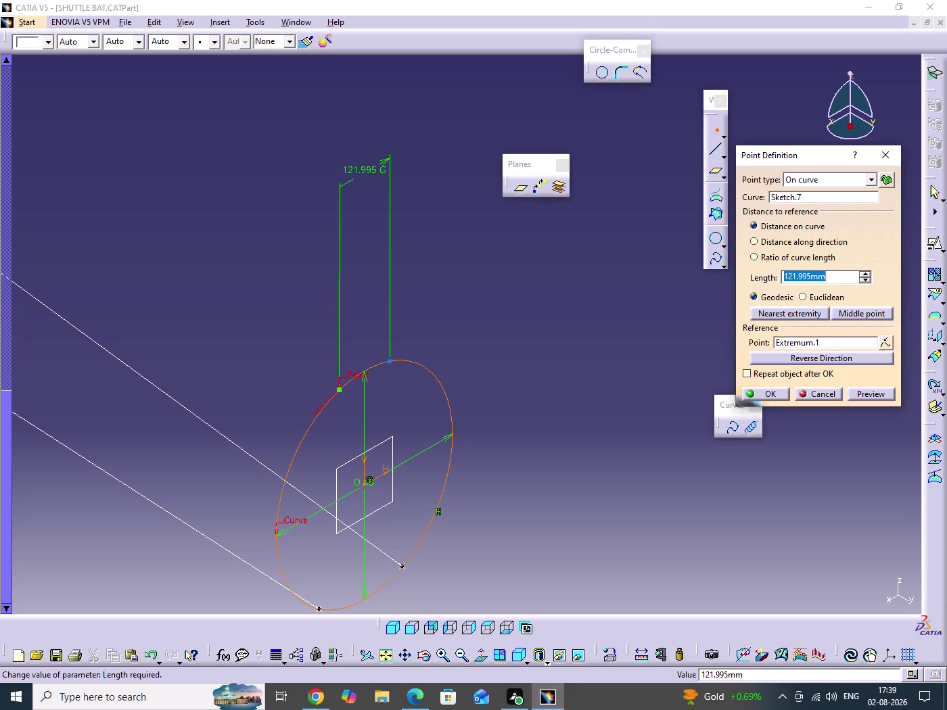
text(120)
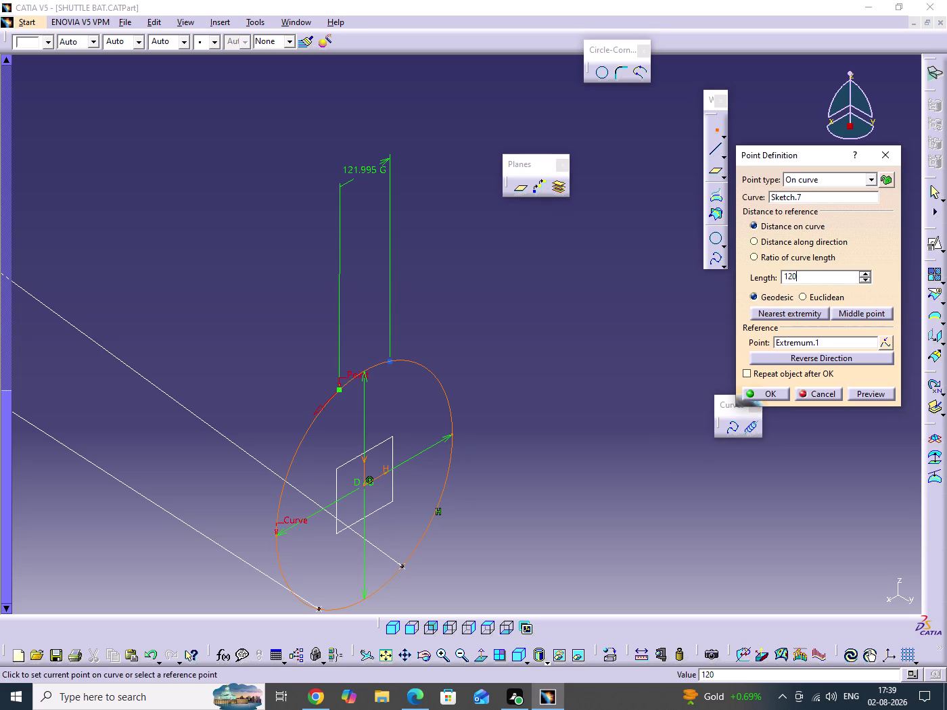
key(Return)
Create another point on the large circle at -120 mm.
middle_drag(532, 322, 532, 356)
scroll(down, 3)
click(532, 322)
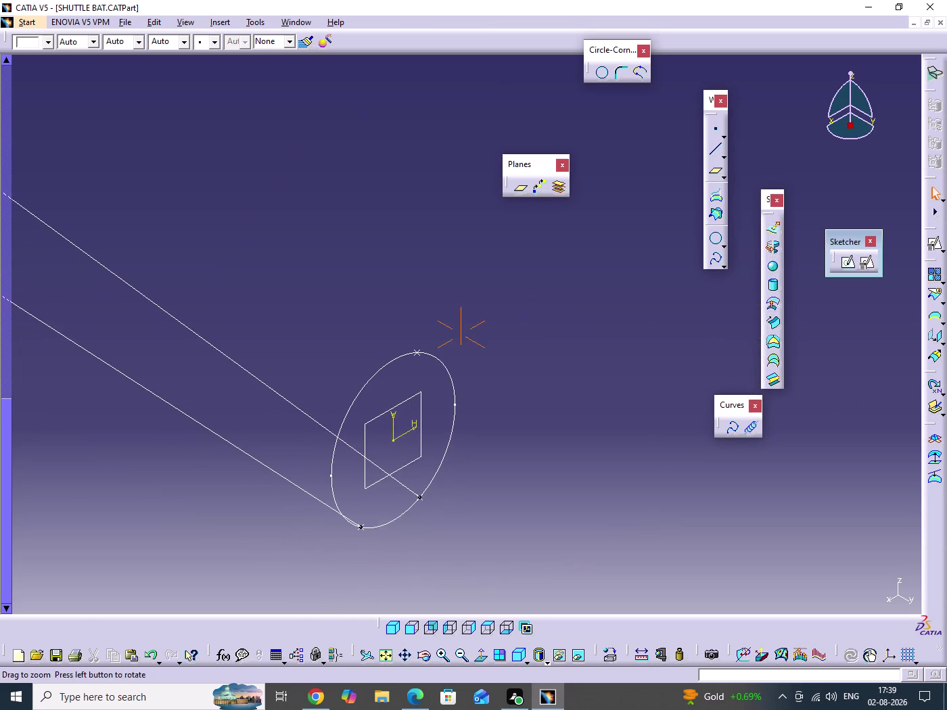
middle_drag(532, 355, 532, 357)
middle_drag(511, 397, 519, 397)
click(714, 130)
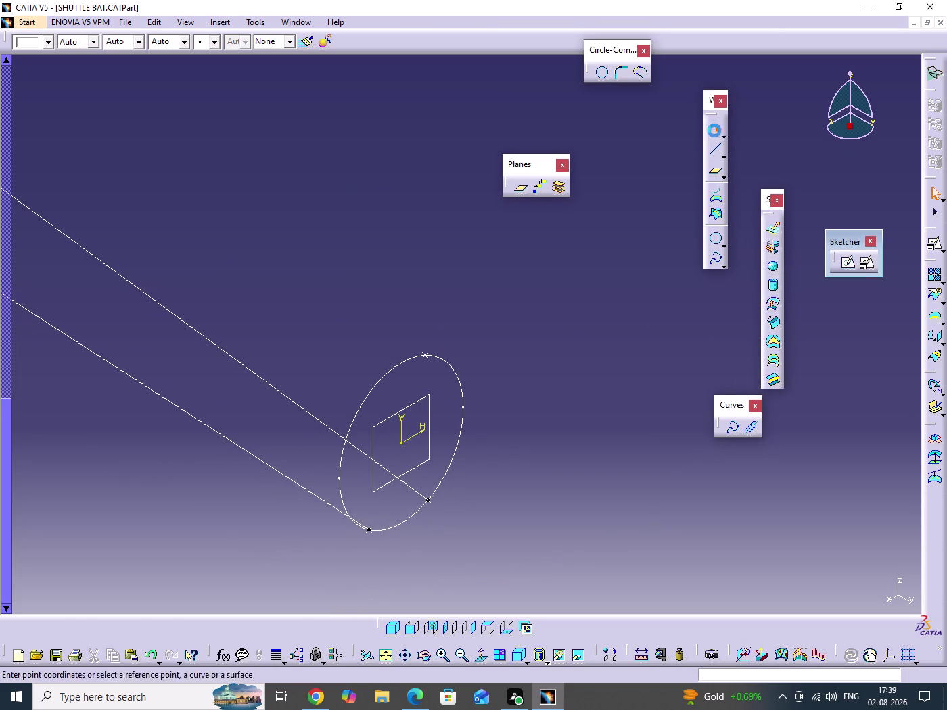
click(370, 391)
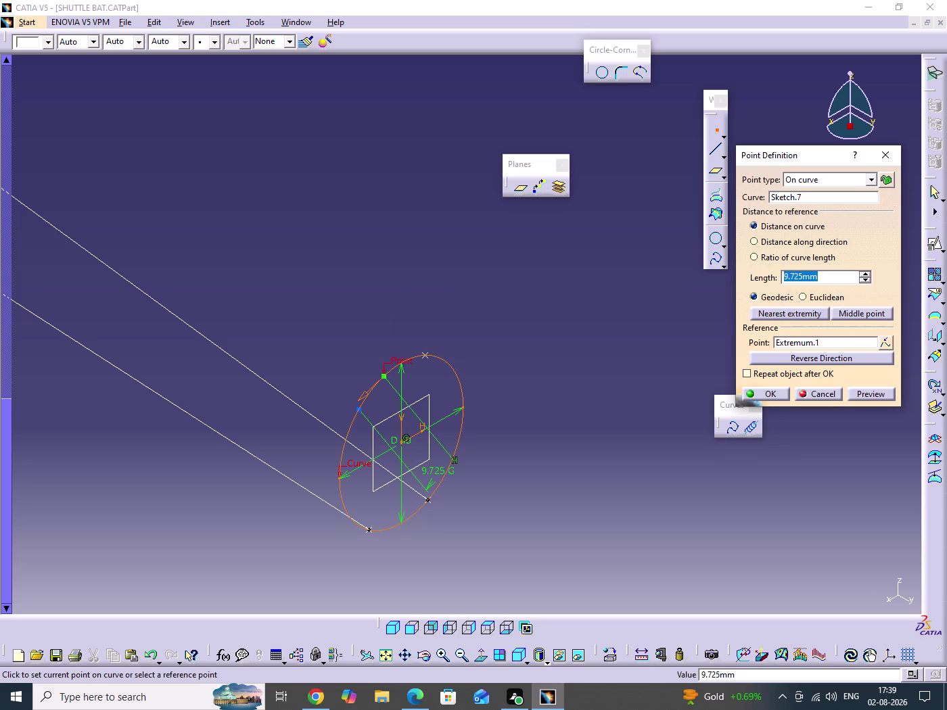
click(363, 401)
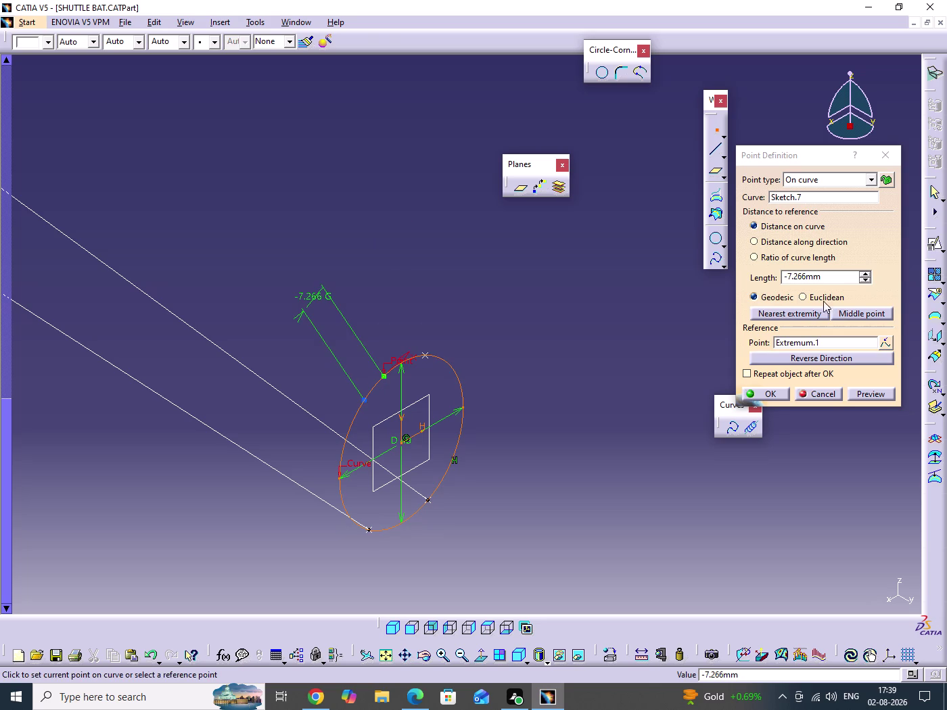
double_click(844, 282)
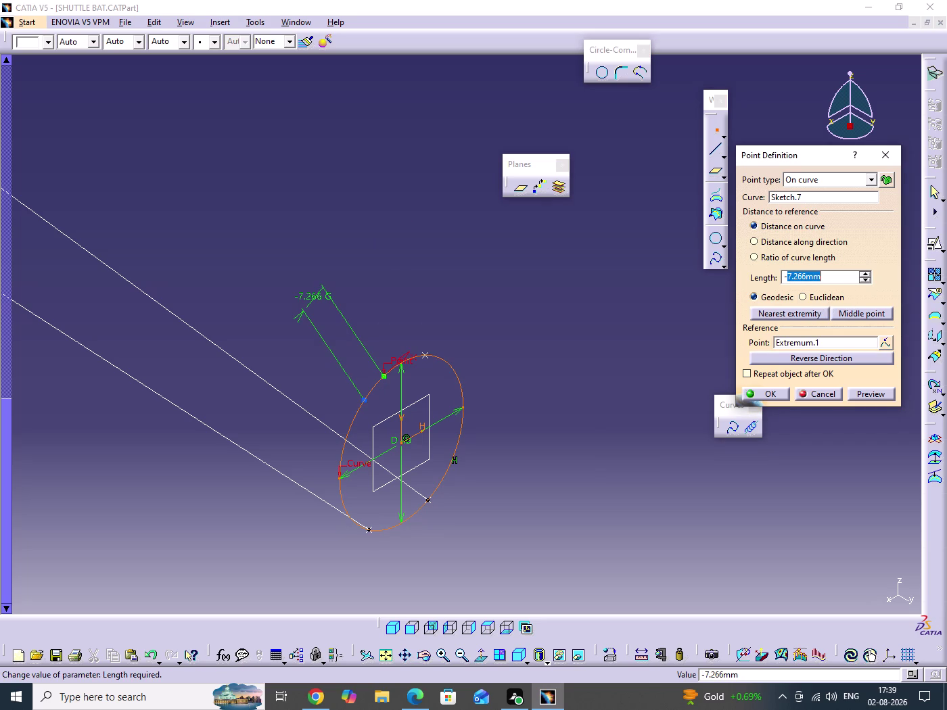
text(120)
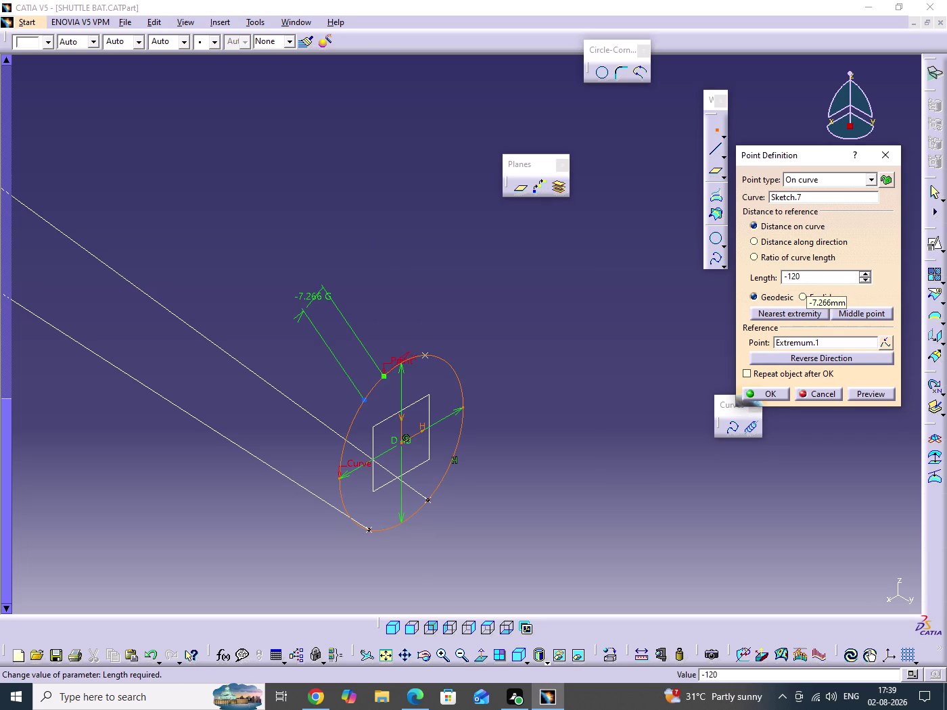
key(Return)
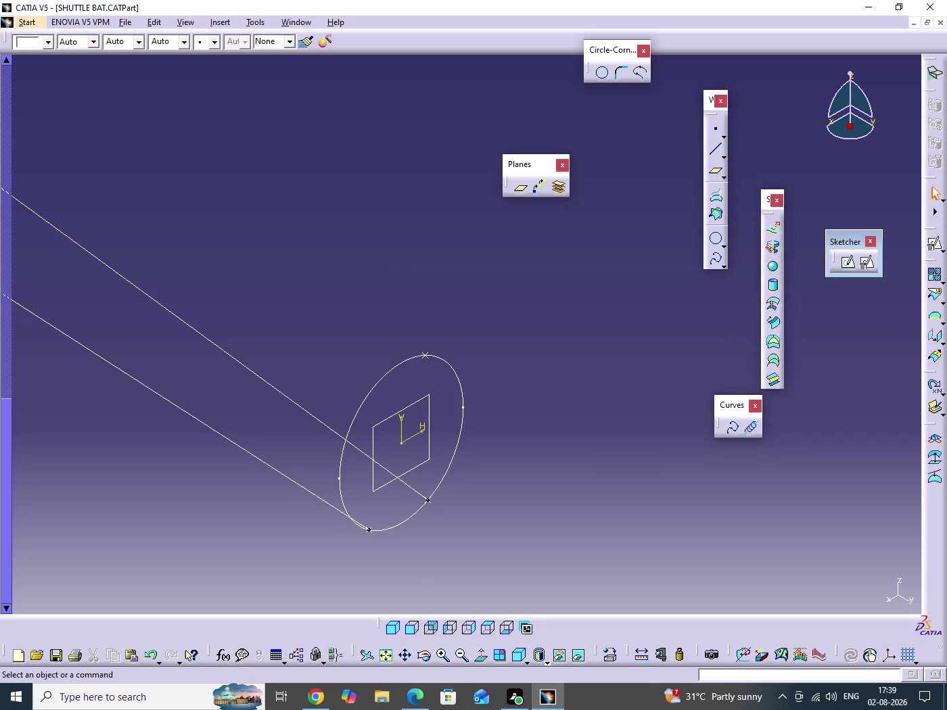
Reopen Point.4, check its length and confirm it.
click(589, 357)
scroll(up, 3)
middle_drag(535, 369, 637, 320)
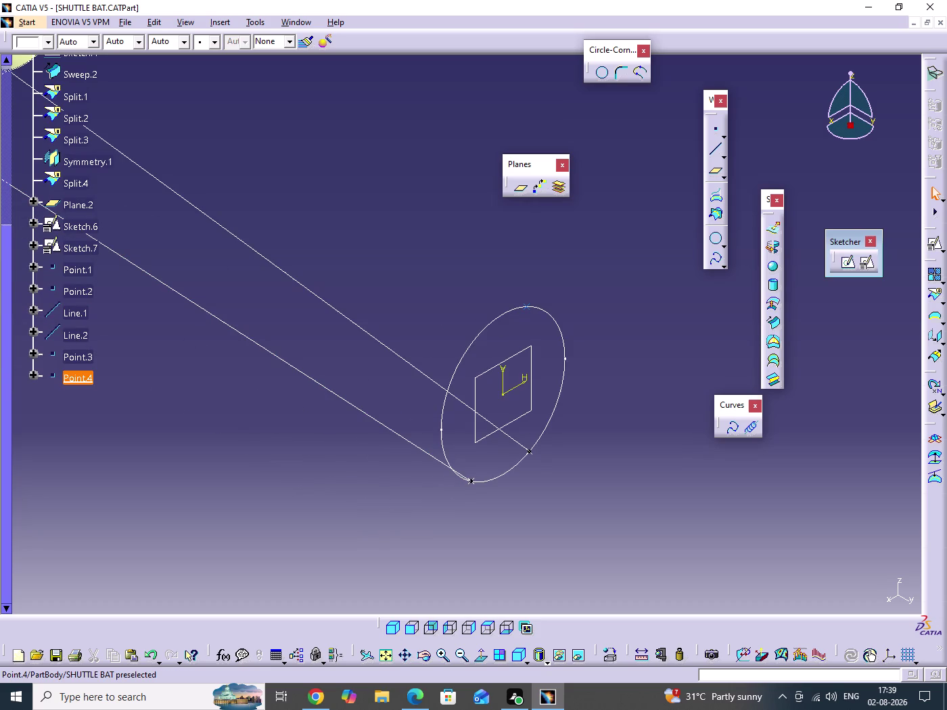
double_click(81, 381)
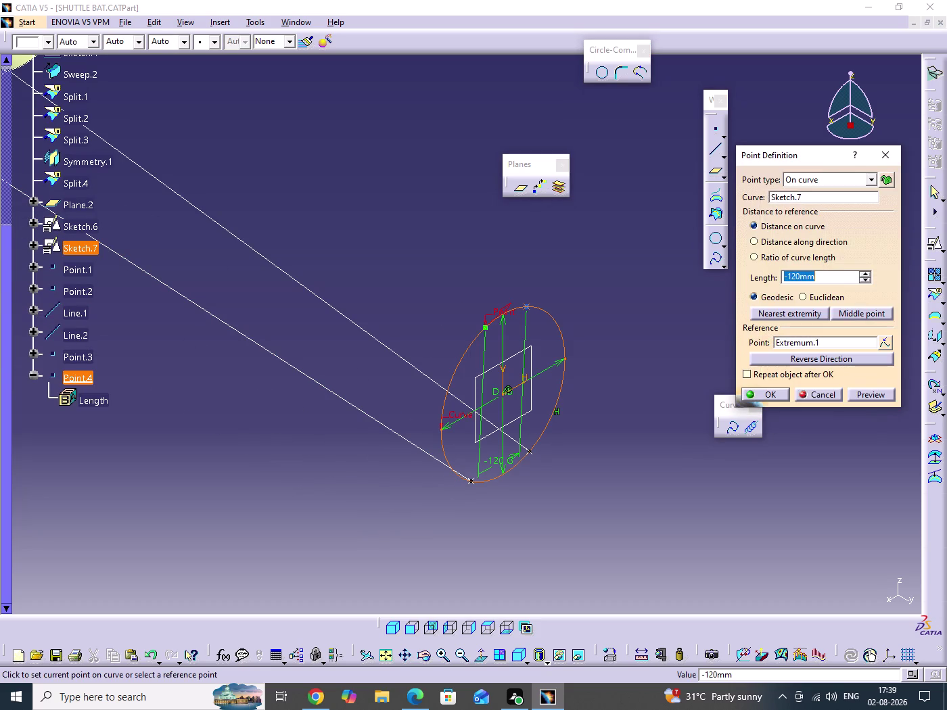
click(842, 359)
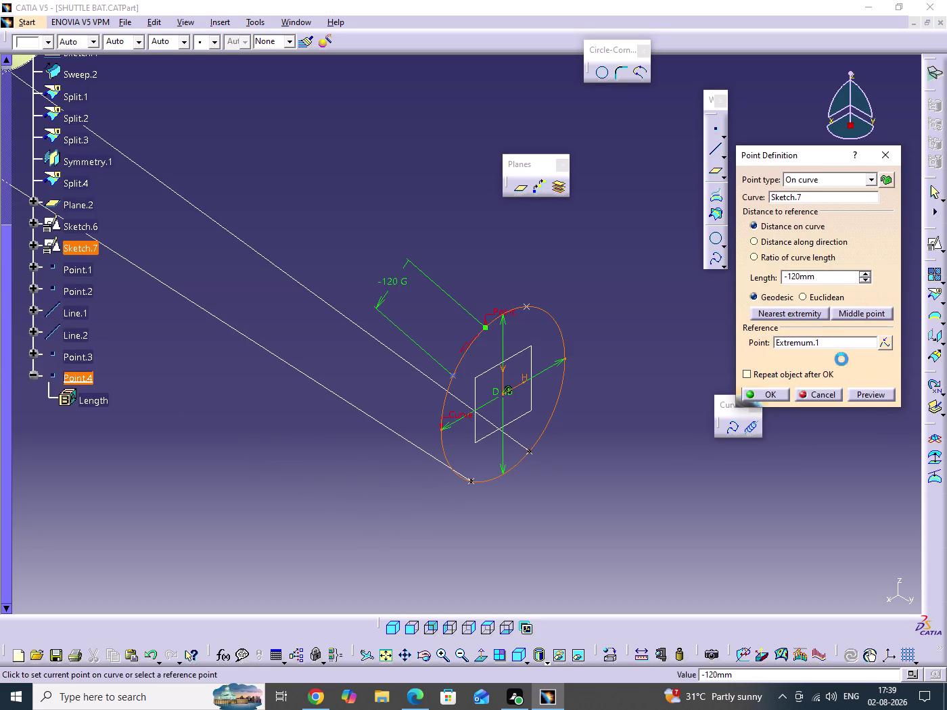
click(770, 393)
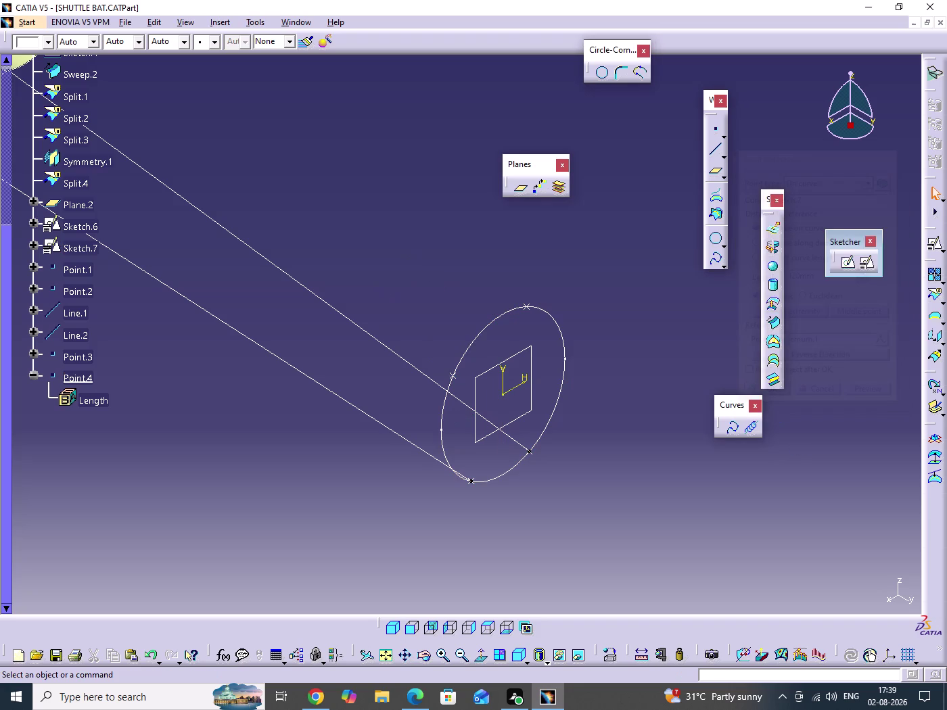
click(813, 471)
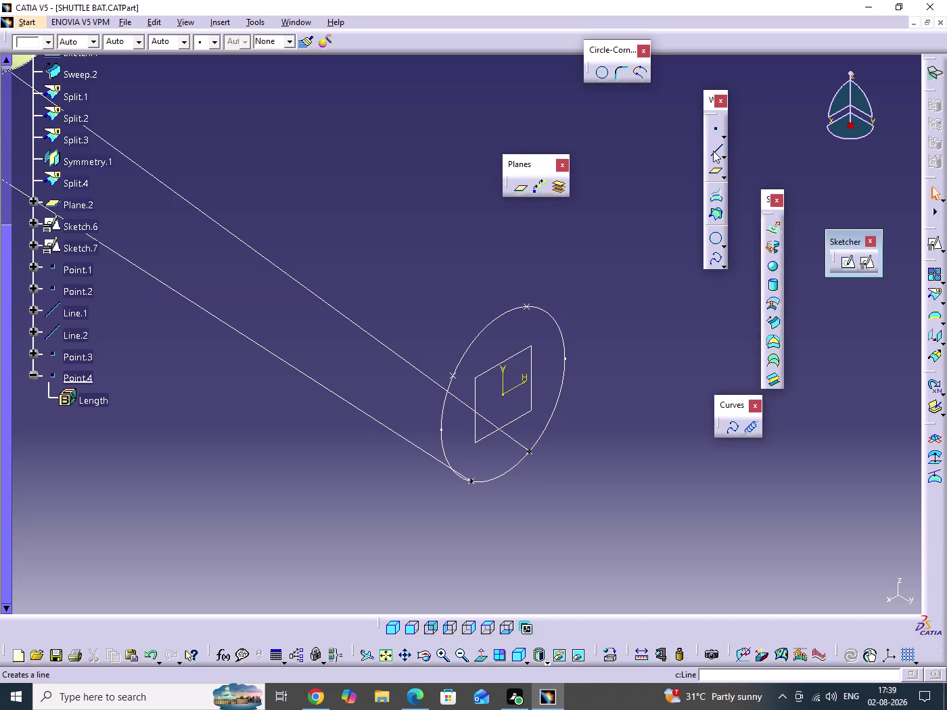
Draw Line.3 from Point.3 on the ellipse to a Sketch.6 profile vertex.
click(714, 151)
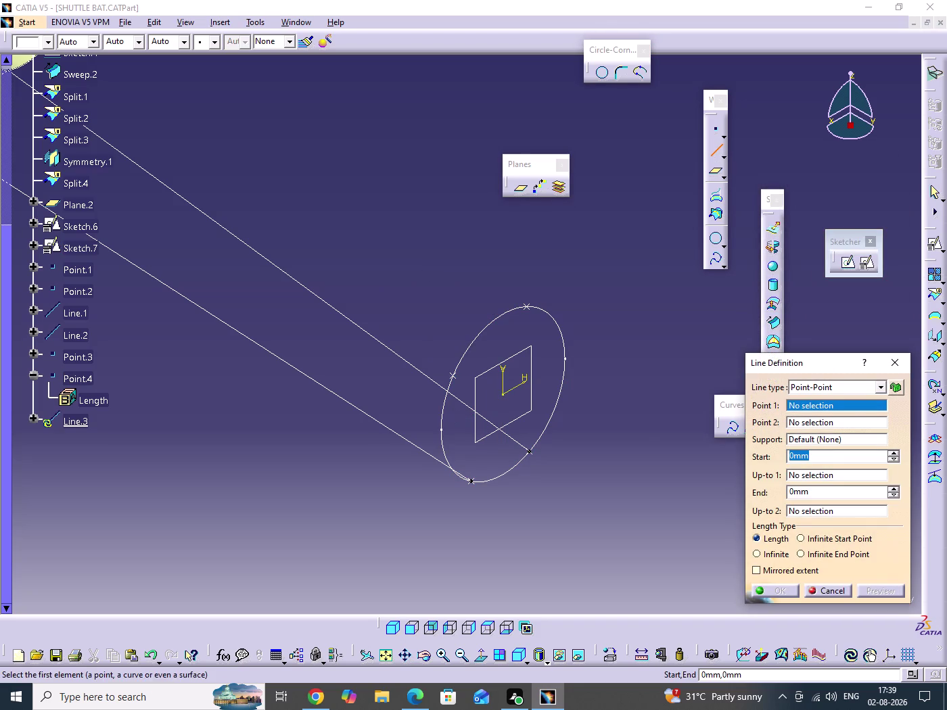
click(528, 307)
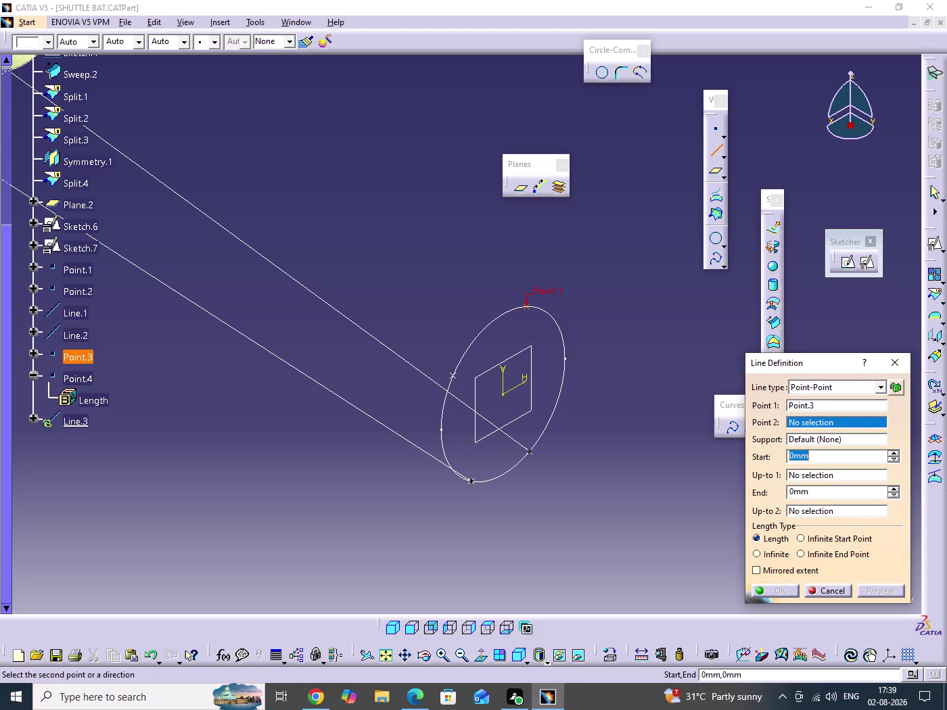
middle_drag(443, 260, 442, 293)
click(442, 260)
middle_drag(439, 293, 518, 389)
scroll(down, 3)
middle_drag(248, 276, 252, 189)
drag(248, 277, 236, 197)
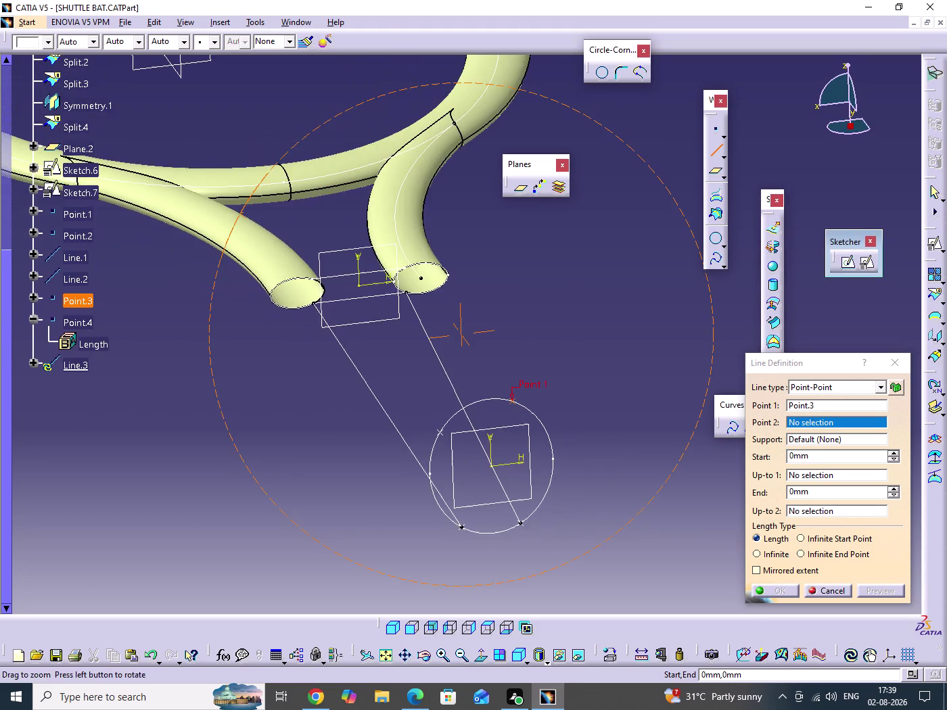
middle_drag(251, 189, 291, 101)
middle_drag(331, 335, 375, 414)
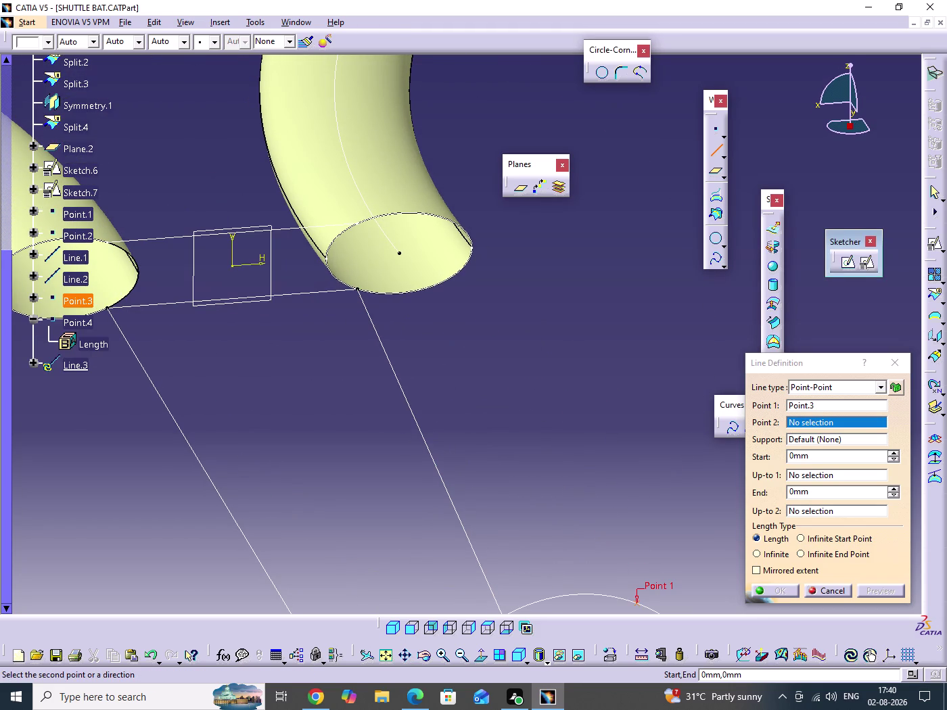
click(356, 224)
middle_drag(438, 270, 445, 374)
click(439, 270)
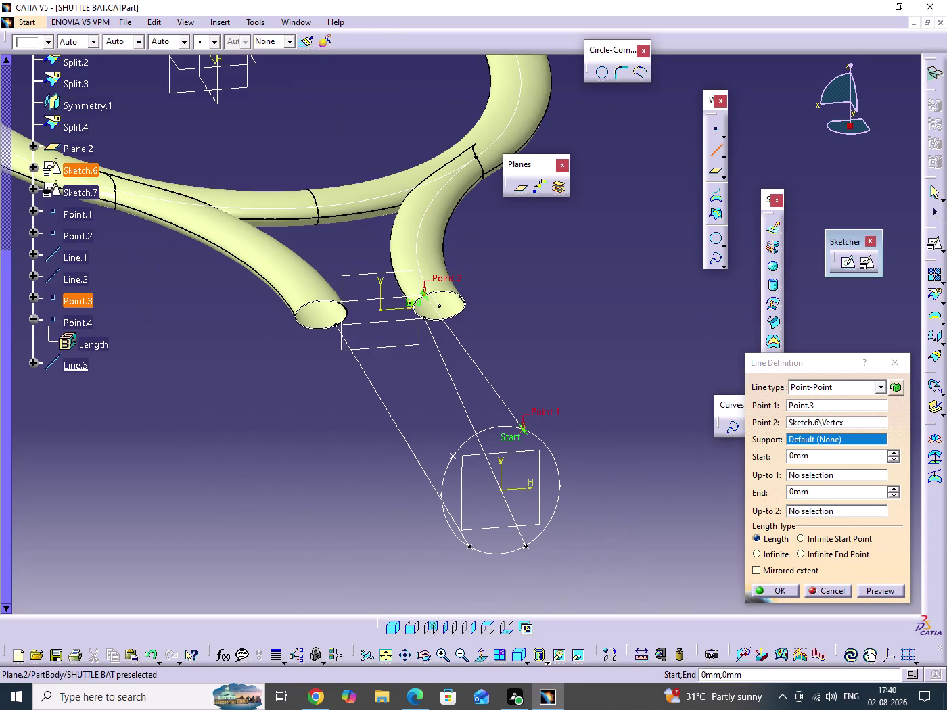
click(891, 589)
click(773, 590)
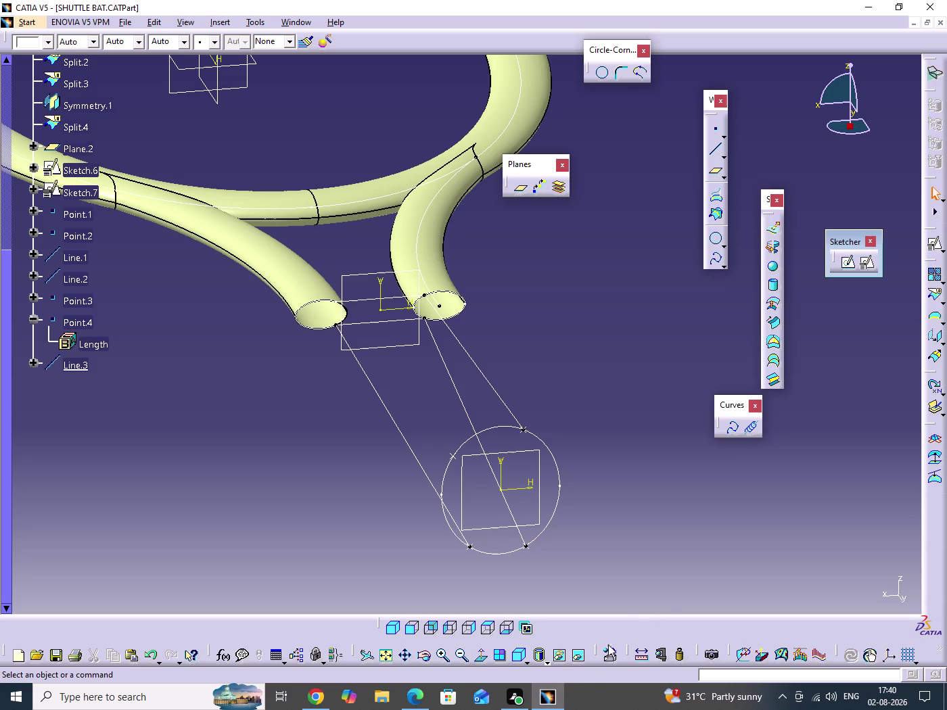
Draw Line.4 from Point.4 on the ellipse to another Sketch.6 vertex.
middle_drag(612, 423, 596, 341)
drag(612, 423, 596, 340)
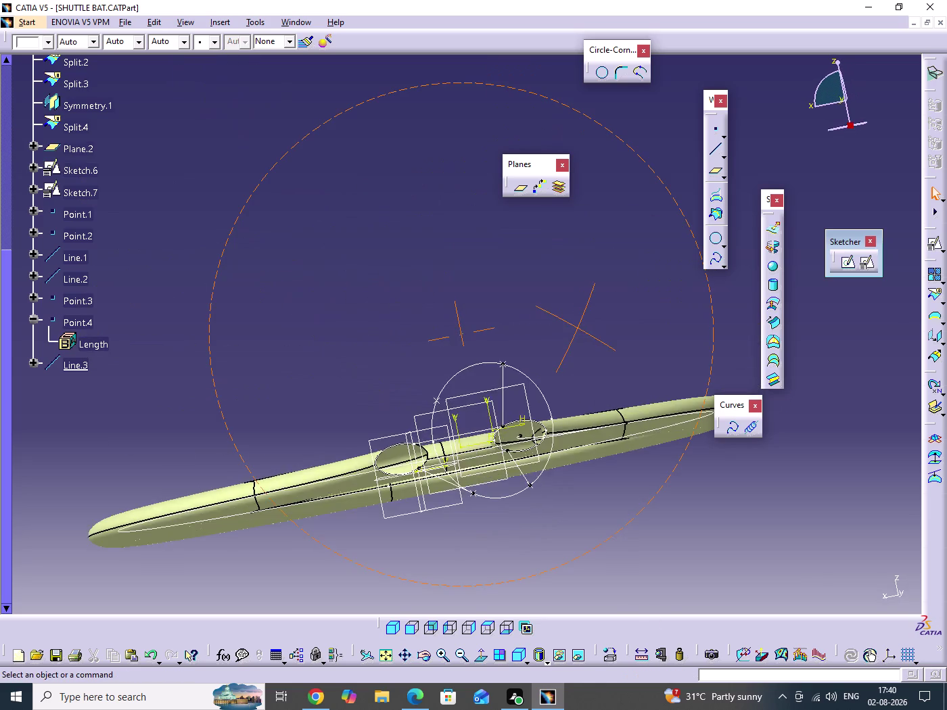
drag(595, 340, 597, 342)
middle_drag(595, 340, 598, 342)
middle_drag(433, 373, 498, 380)
drag(437, 374, 468, 402)
drag(475, 373, 498, 380)
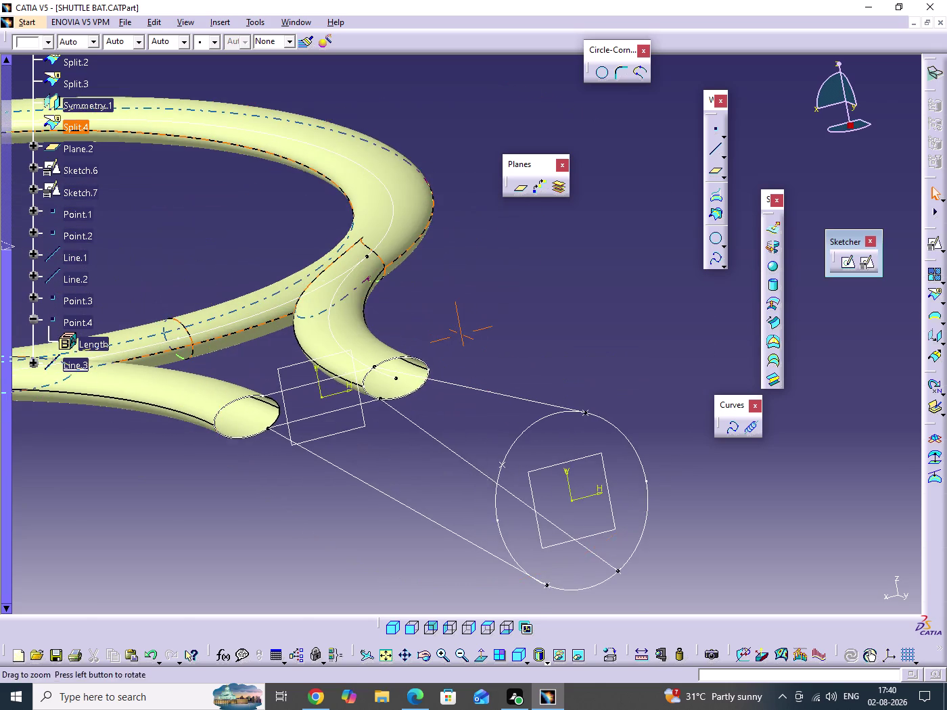
middle_drag(497, 380, 521, 367)
click(715, 153)
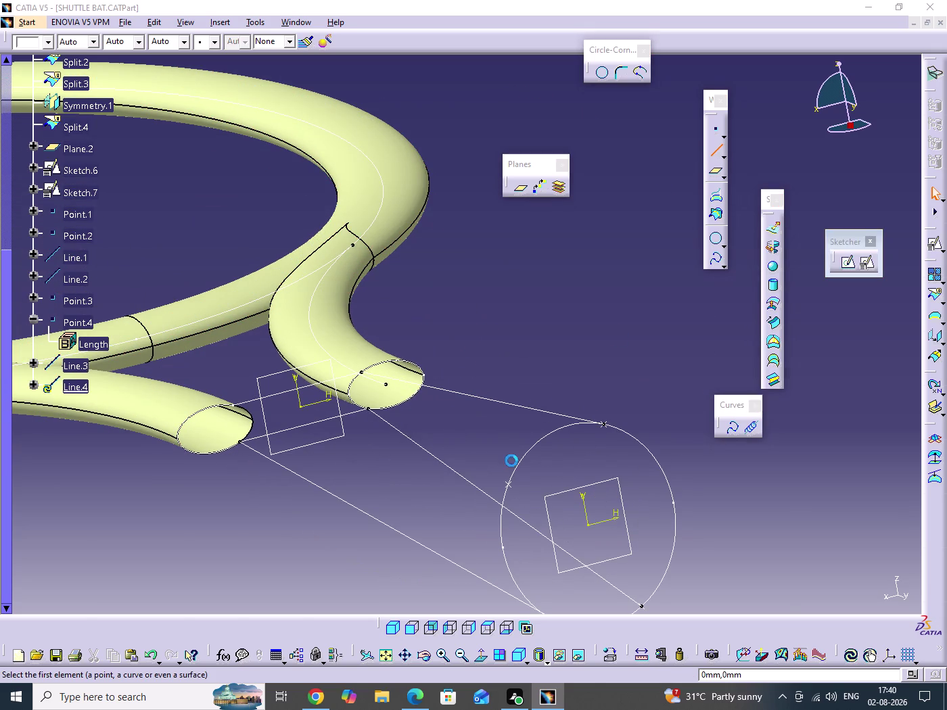
click(508, 483)
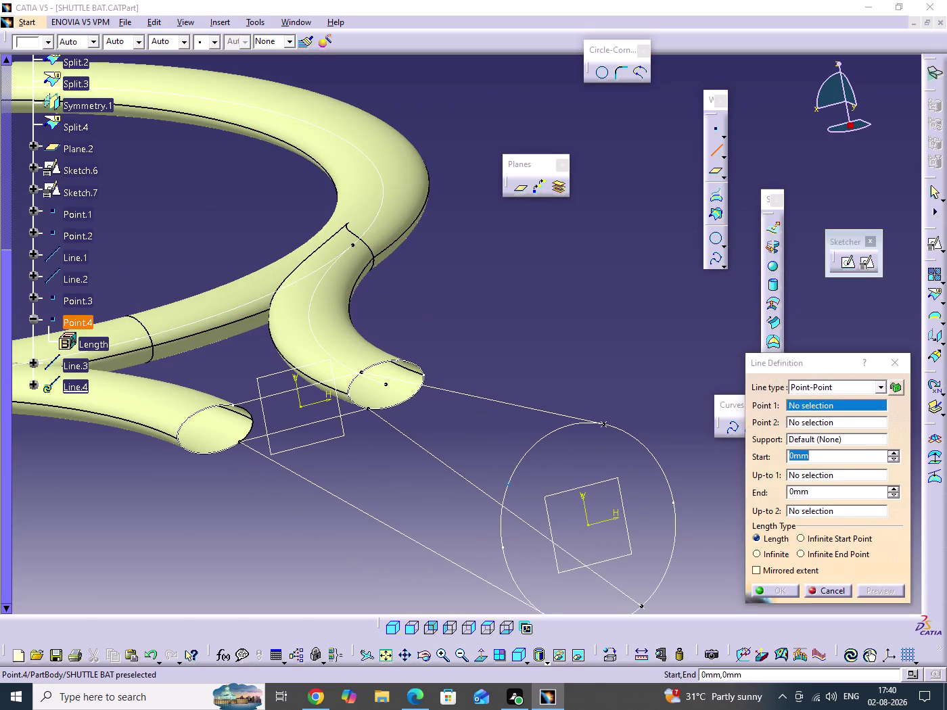
click(234, 407)
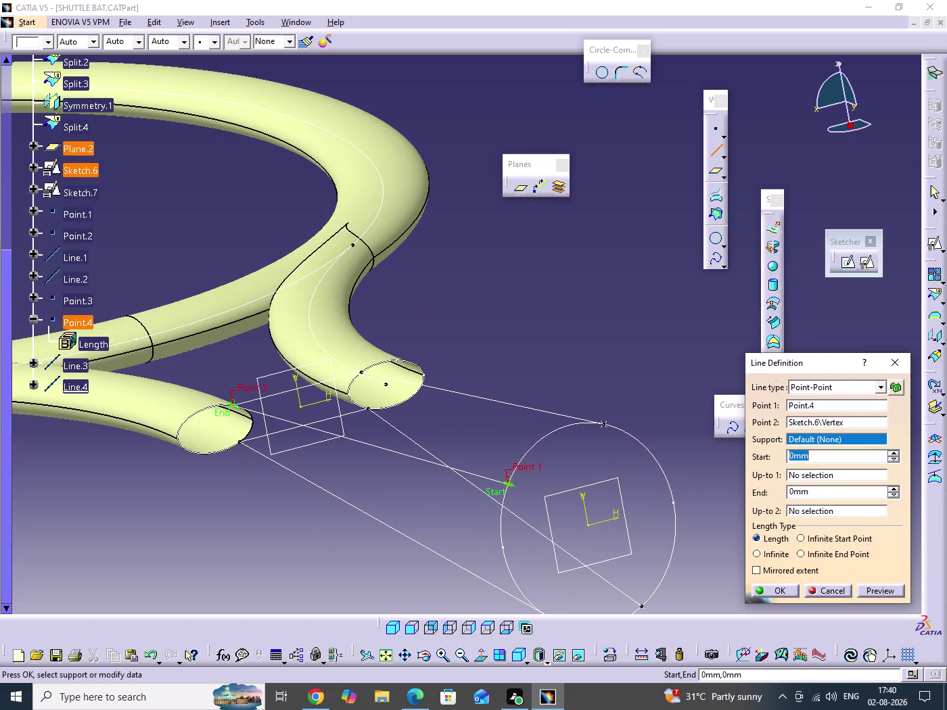
click(762, 587)
click(610, 357)
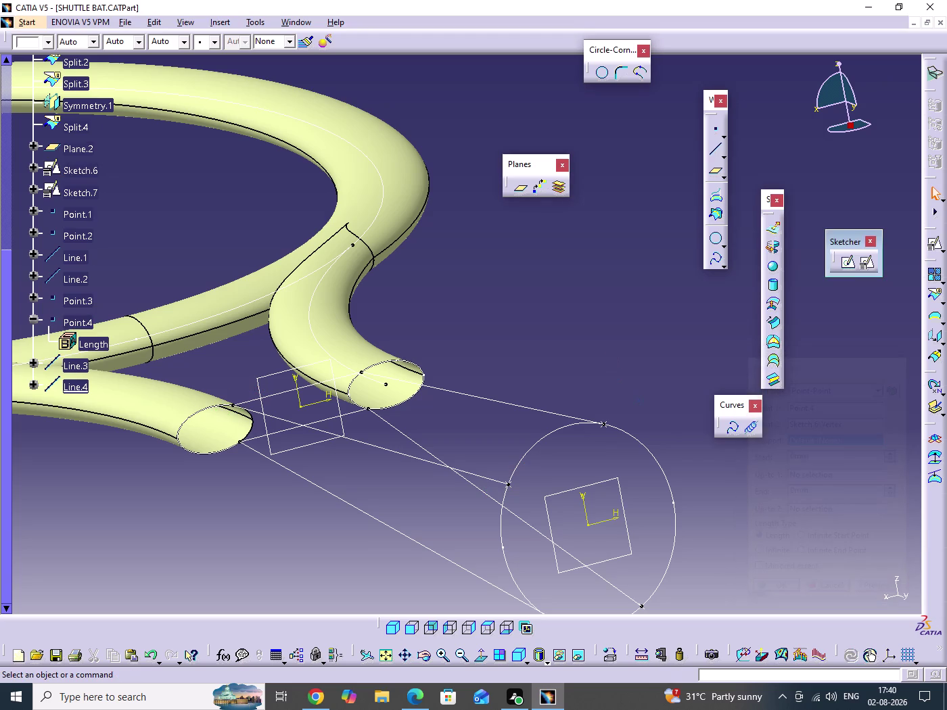
scroll(down, 3)
middle_drag(585, 350, 583, 423)
click(585, 351)
middle_drag(534, 422, 599, 485)
drag(534, 422, 601, 493)
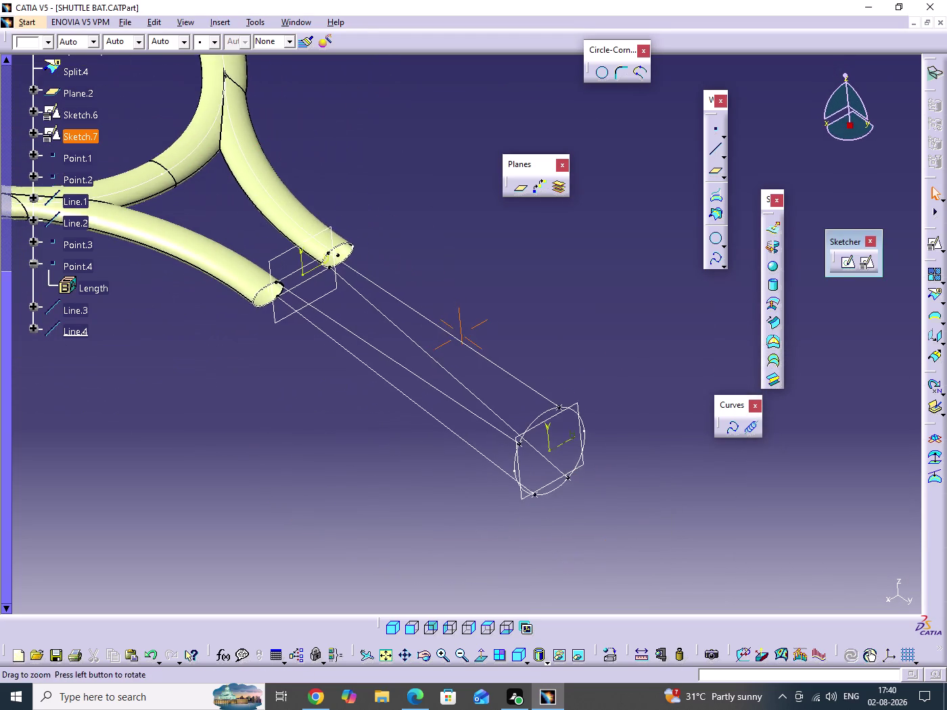
middle_drag(478, 445, 495, 384)
drag(479, 445, 495, 384)
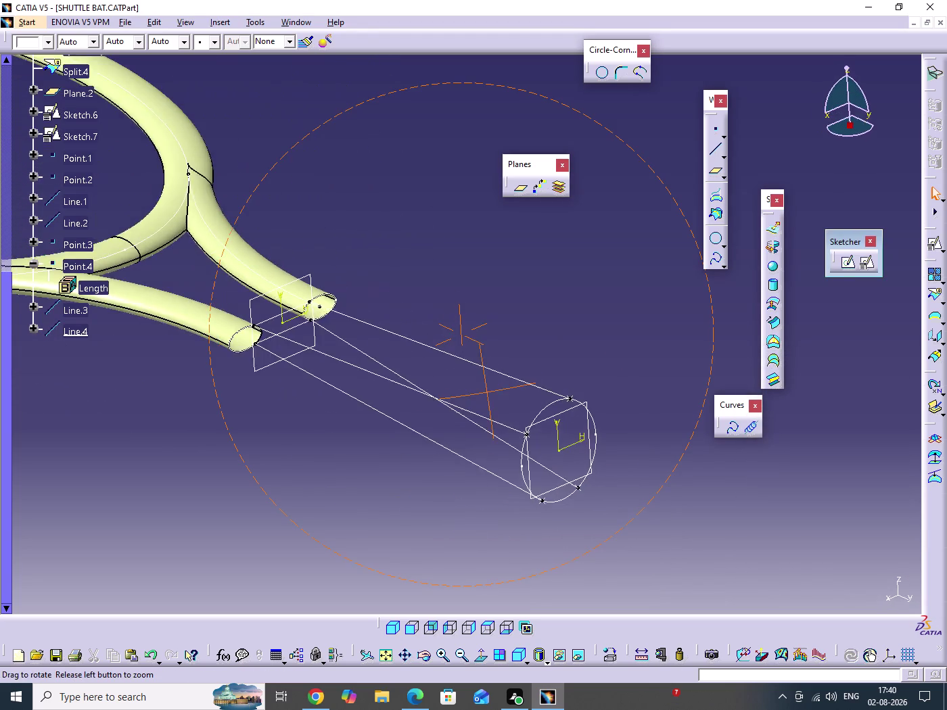
drag(495, 384, 497, 380)
middle_drag(495, 384, 510, 352)
scroll(down, 3)
middle_drag(513, 429, 521, 427)
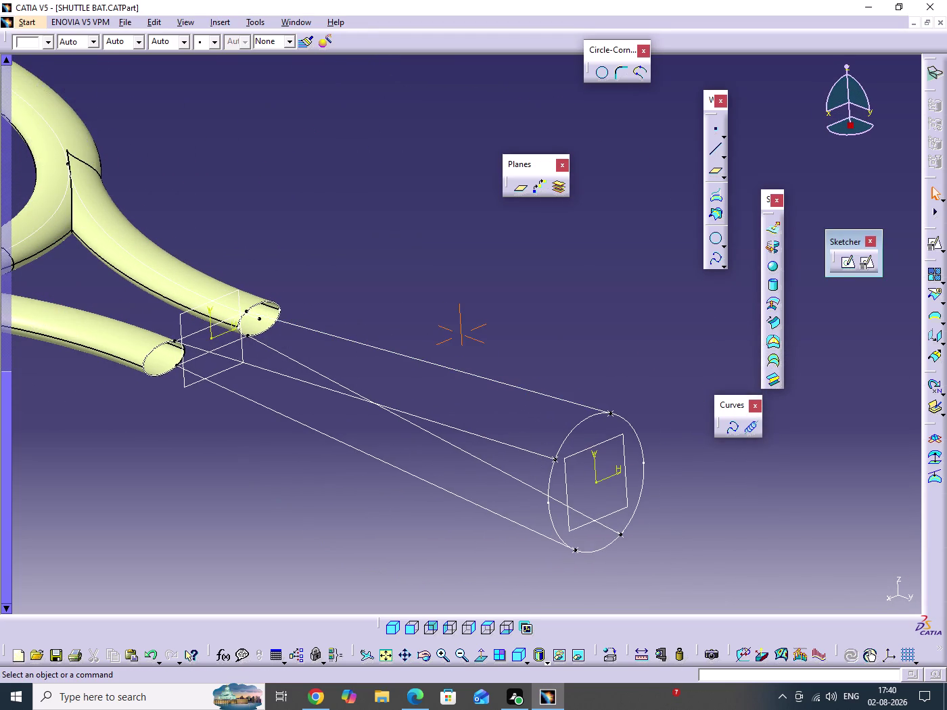
middle_drag(521, 428, 570, 392)
click(773, 361)
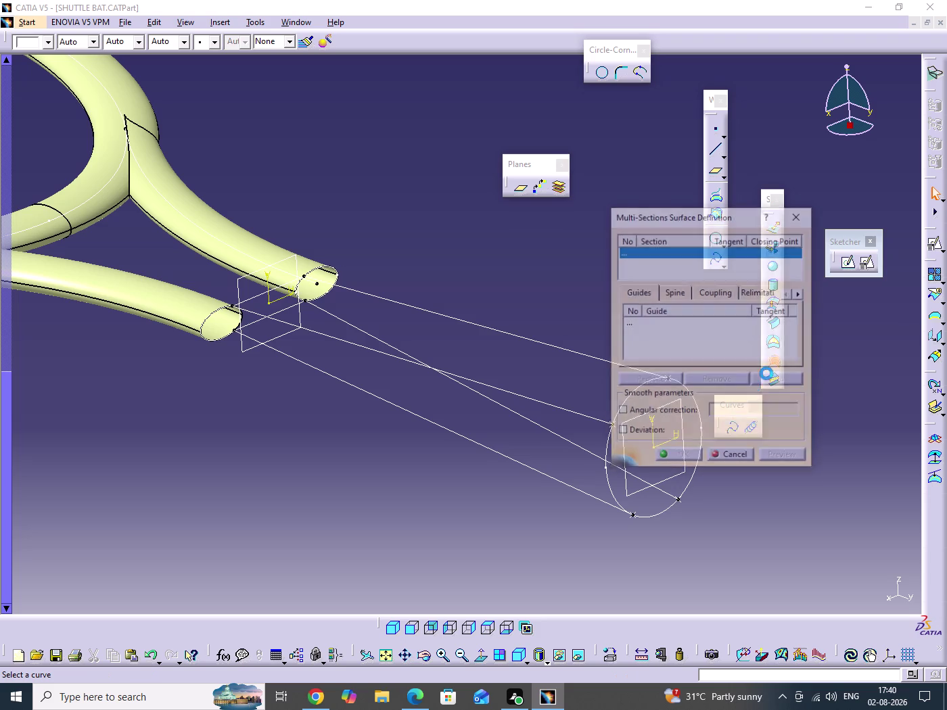
click(247, 326)
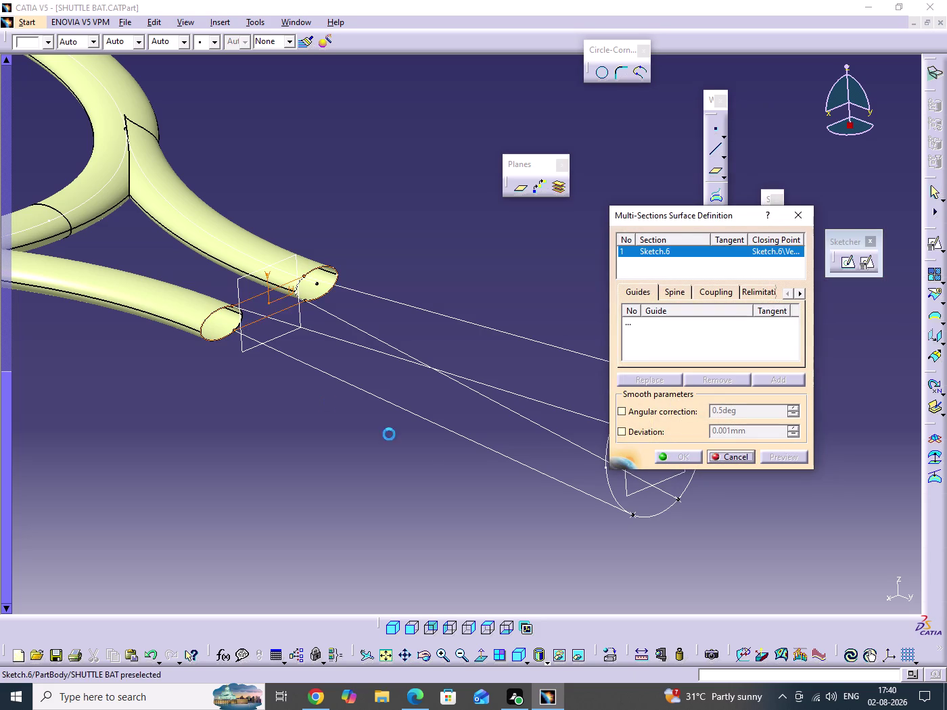
click(656, 517)
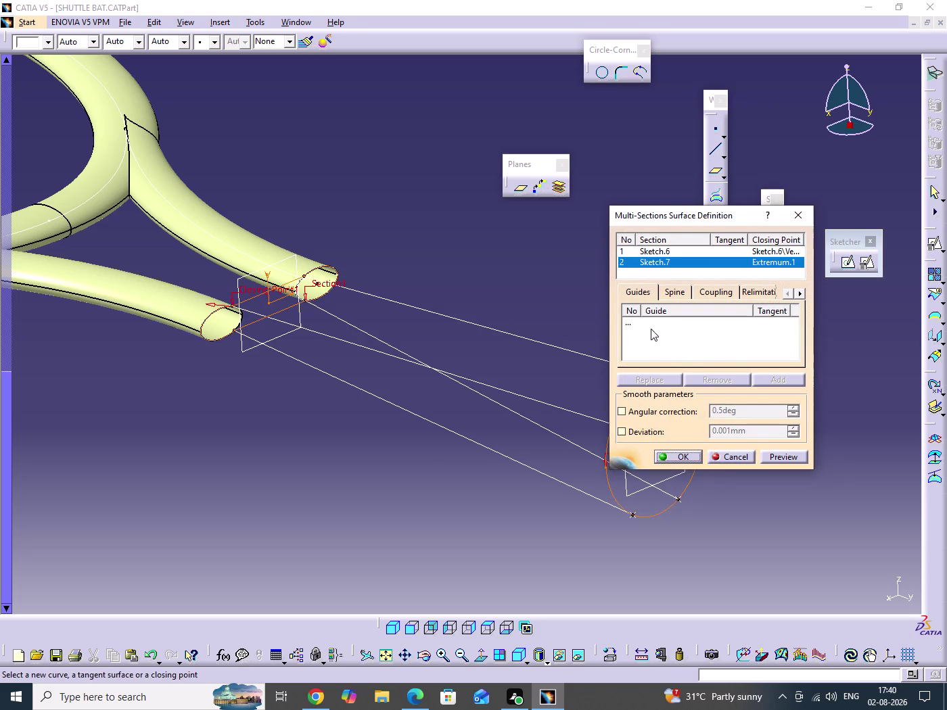
click(625, 323)
click(528, 467)
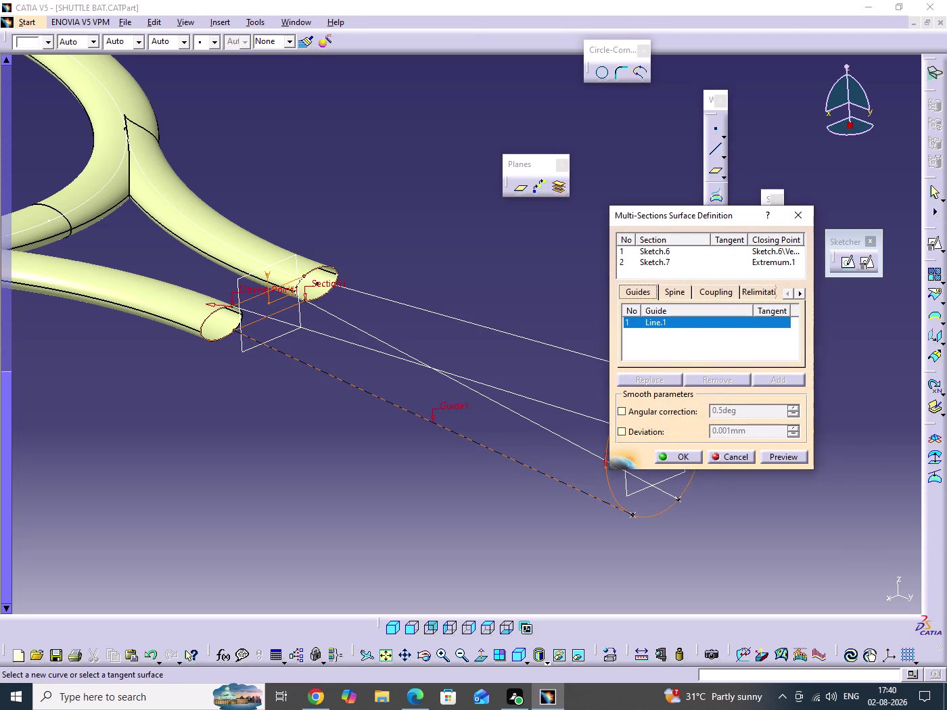
click(564, 437)
click(580, 351)
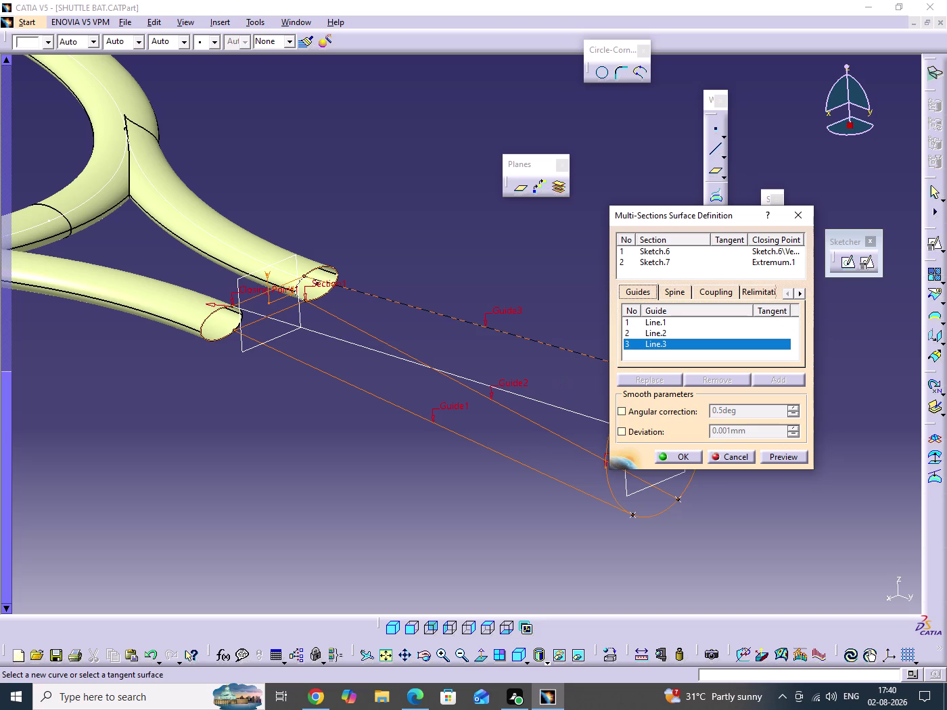
click(558, 404)
click(770, 462)
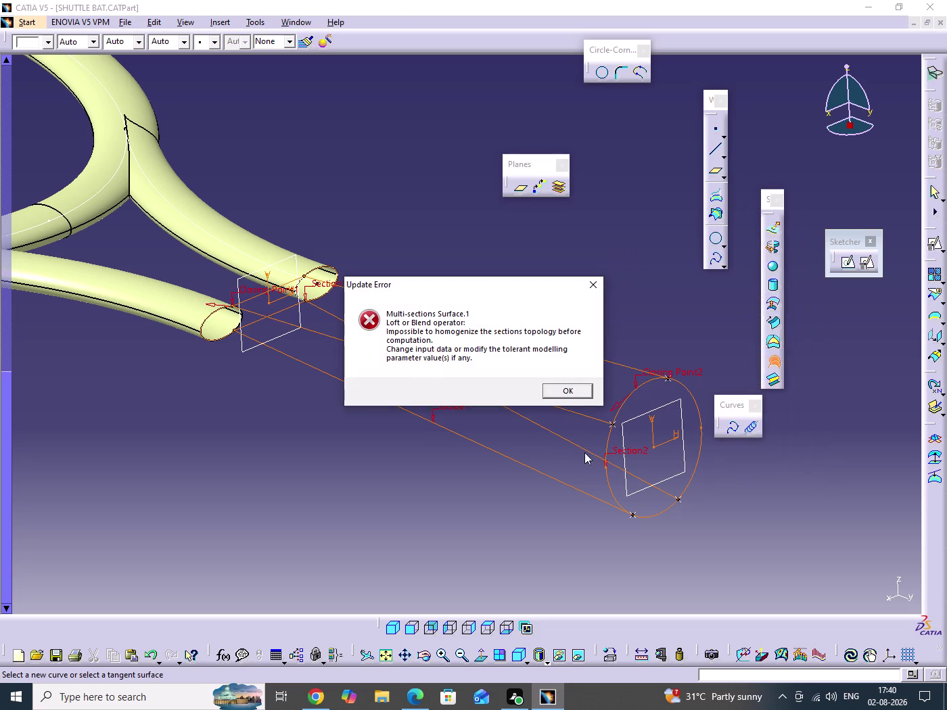
click(562, 393)
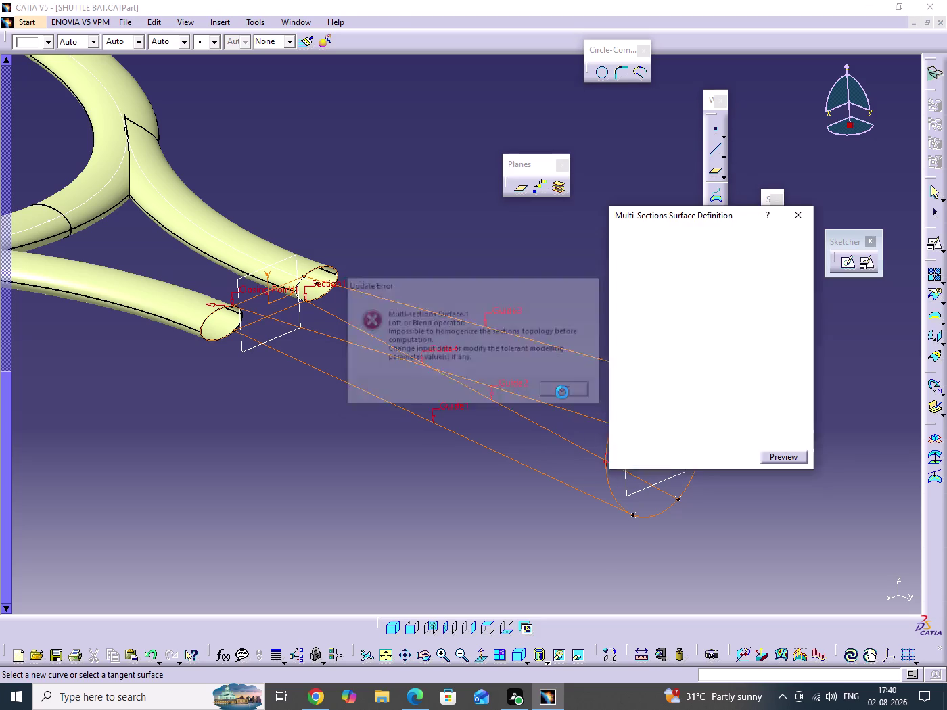
middle_drag(547, 398, 508, 445)
drag(546, 398, 508, 445)
middle_drag(504, 456, 401, 486)
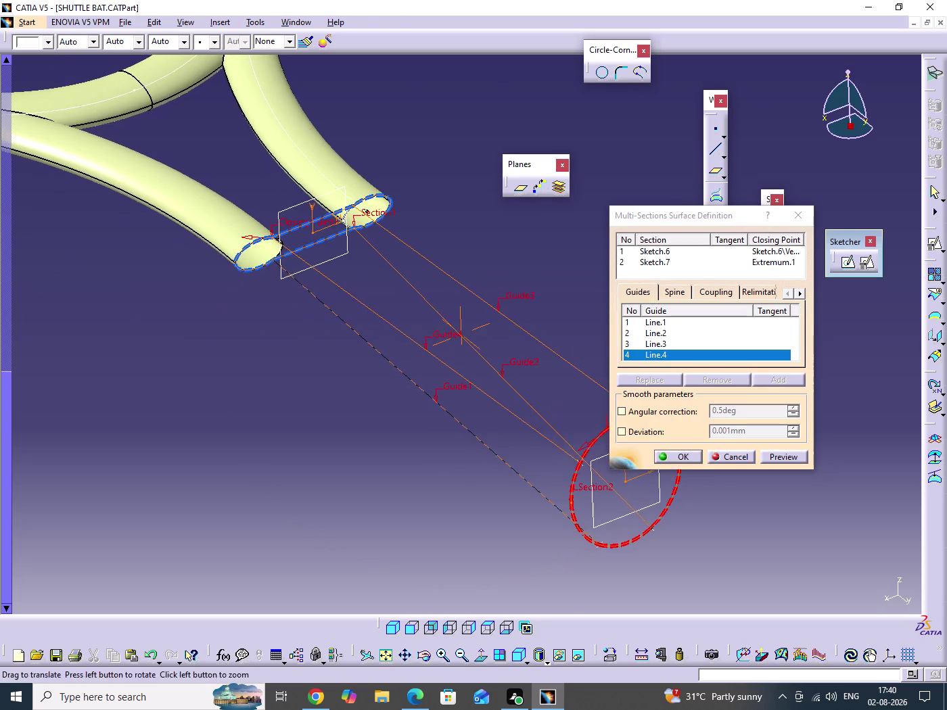
middle_drag(401, 486, 367, 490)
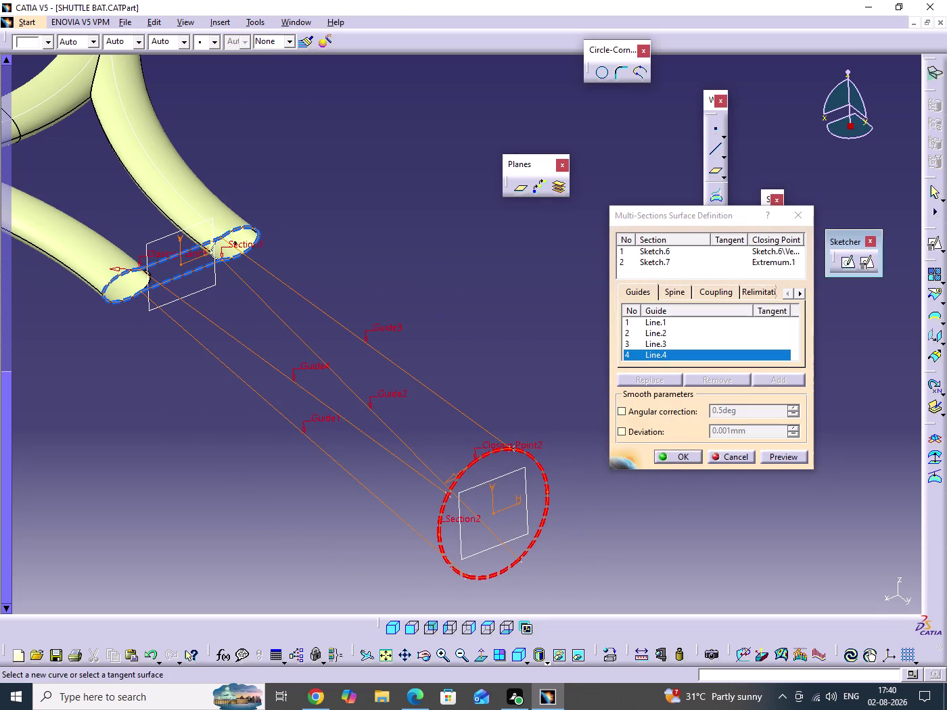
click(450, 480)
click(772, 456)
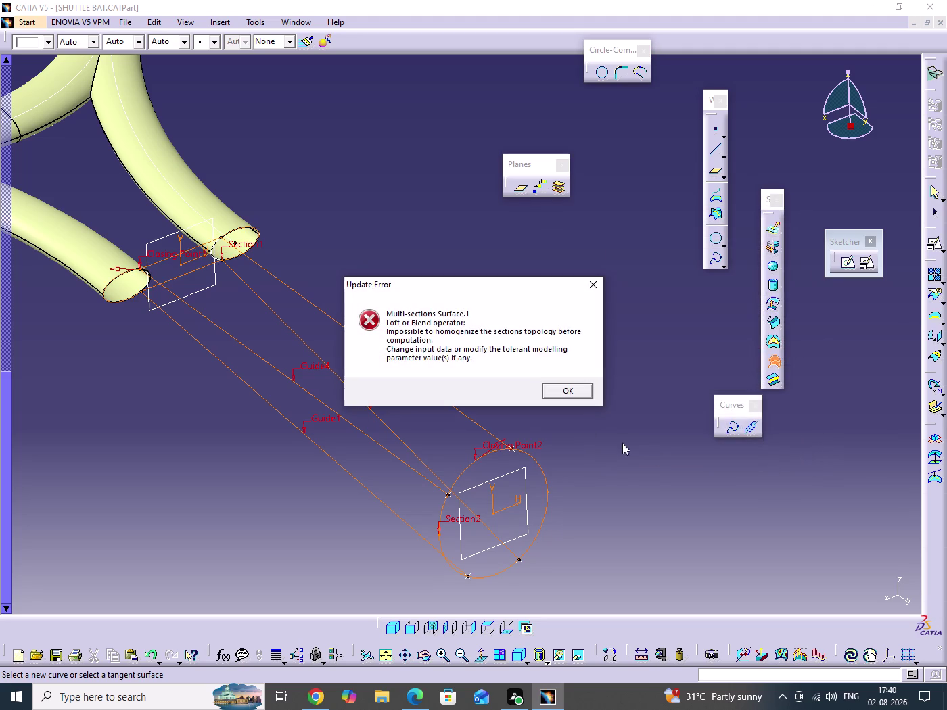
click(573, 393)
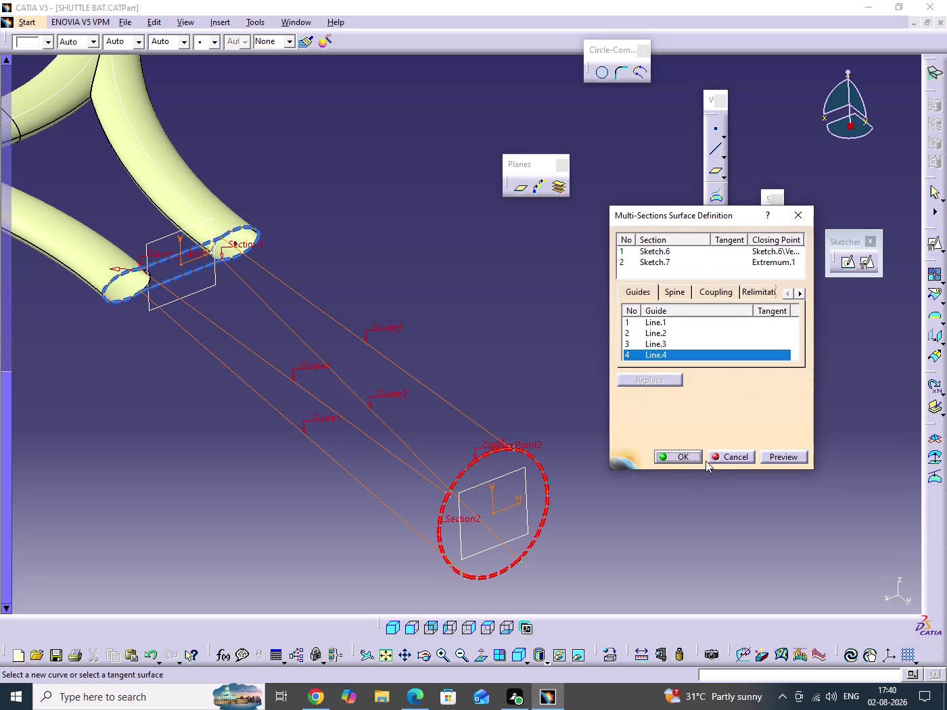
click(713, 458)
click(595, 374)
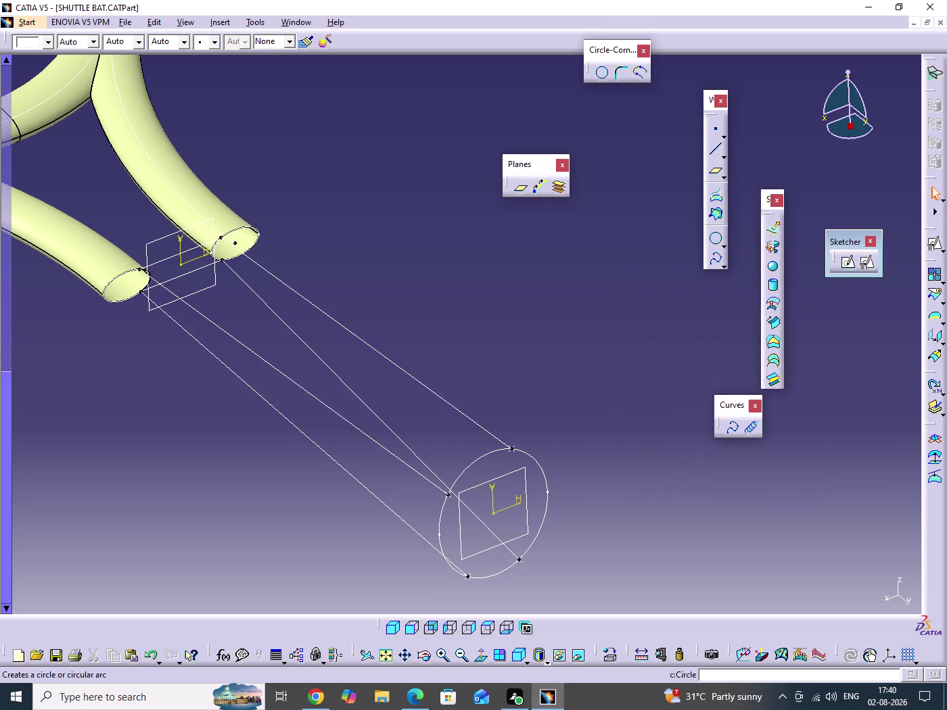
click(774, 363)
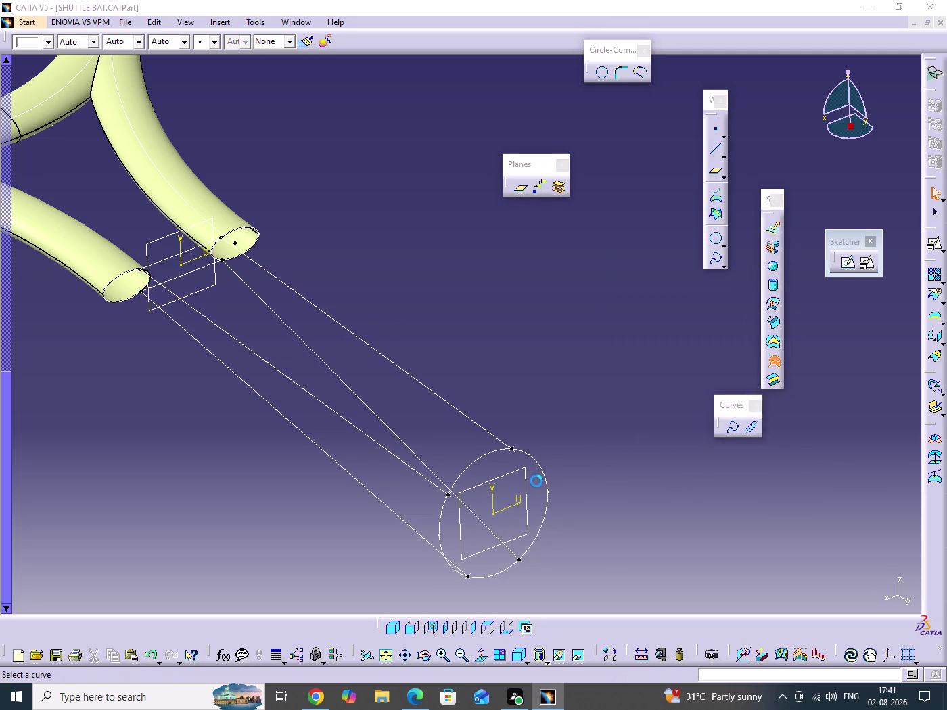
click(502, 571)
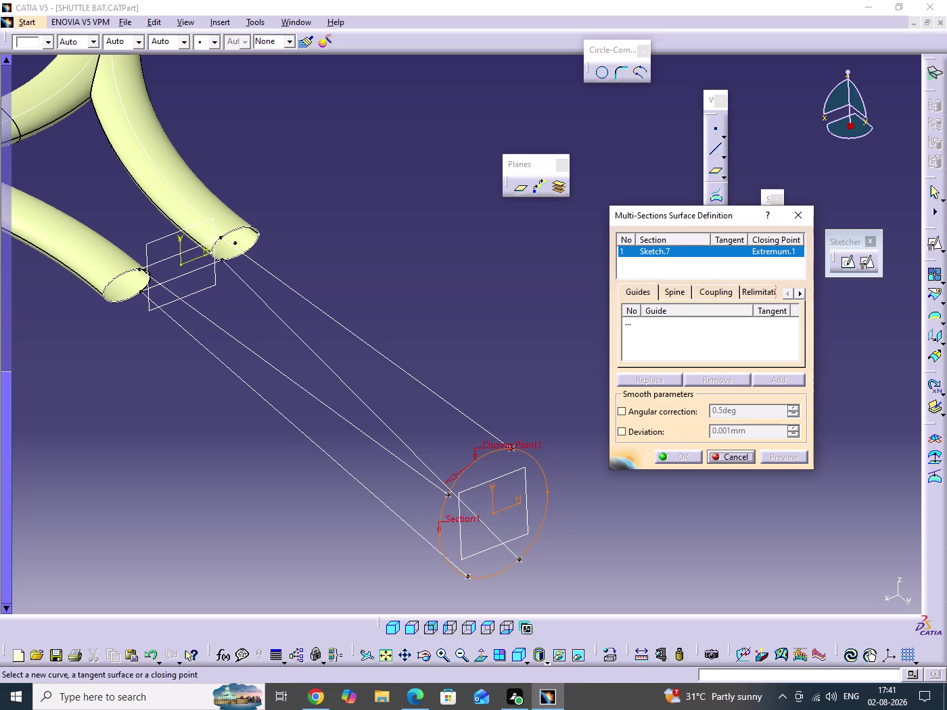
Add Sketch.6 as the second section and preview the loft from Sketch.7.
click(182, 277)
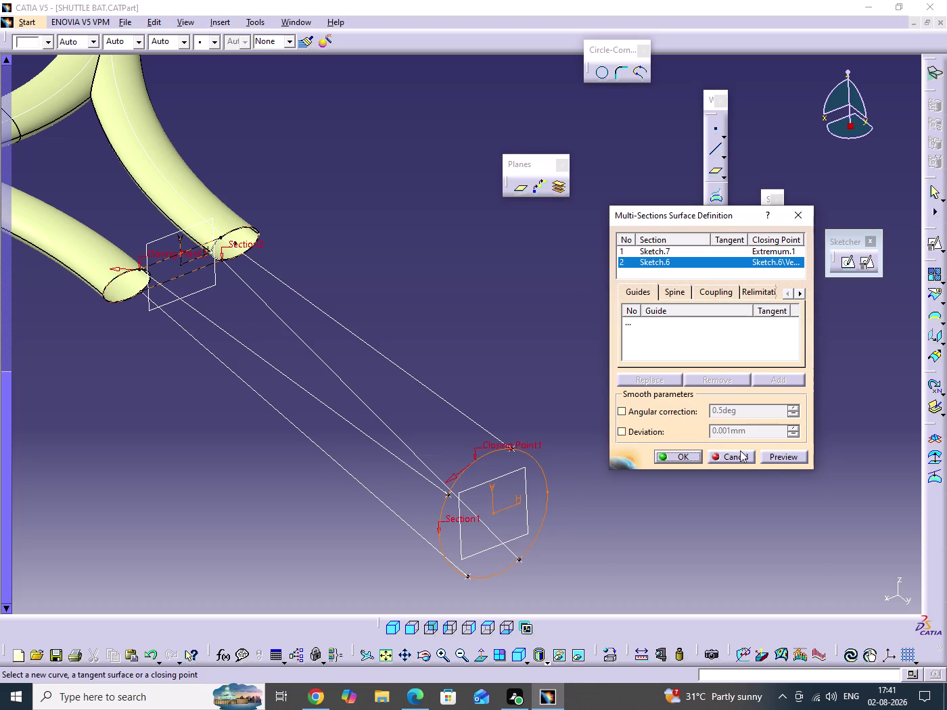
click(764, 455)
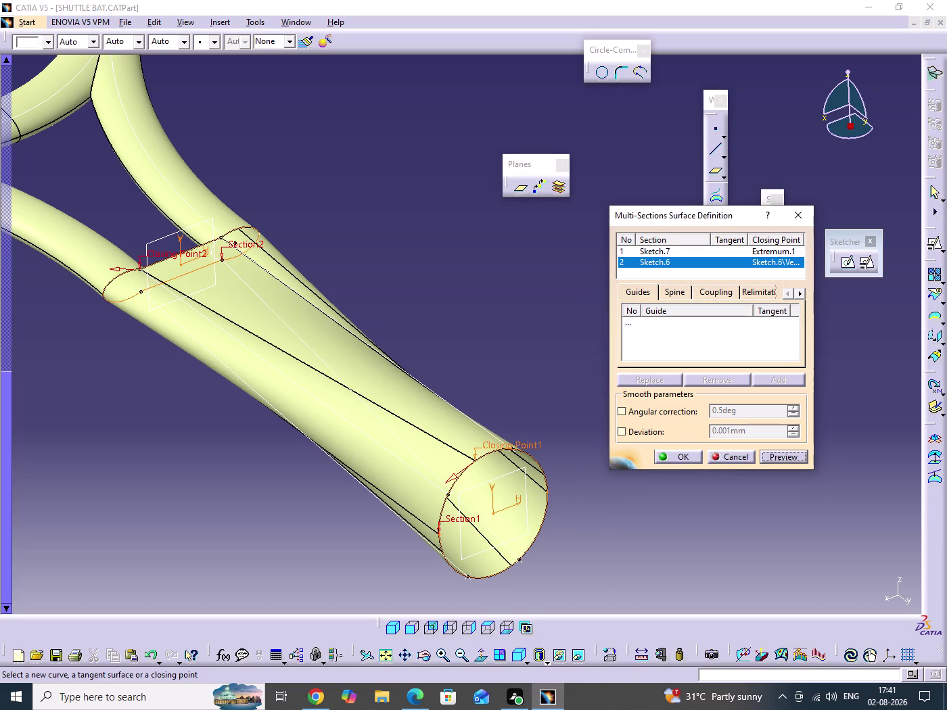
scroll(down, 3)
middle_drag(480, 491, 462, 414)
drag(480, 490, 462, 454)
middle_drag(434, 425, 513, 336)
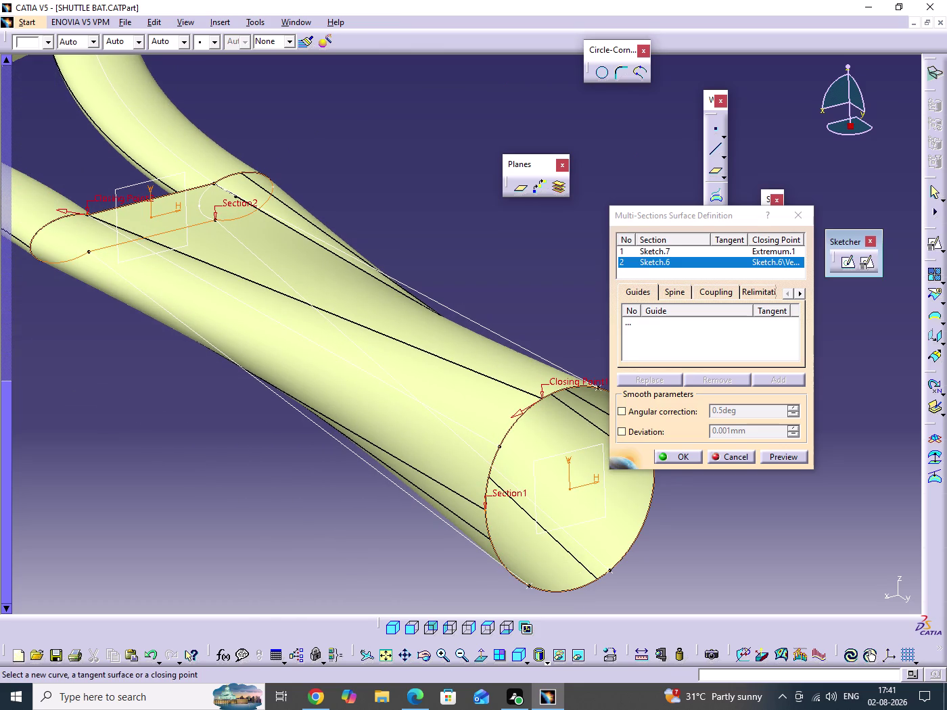
Replace the first section's closing point with Point.4 and preview the loft.
right_click(561, 380)
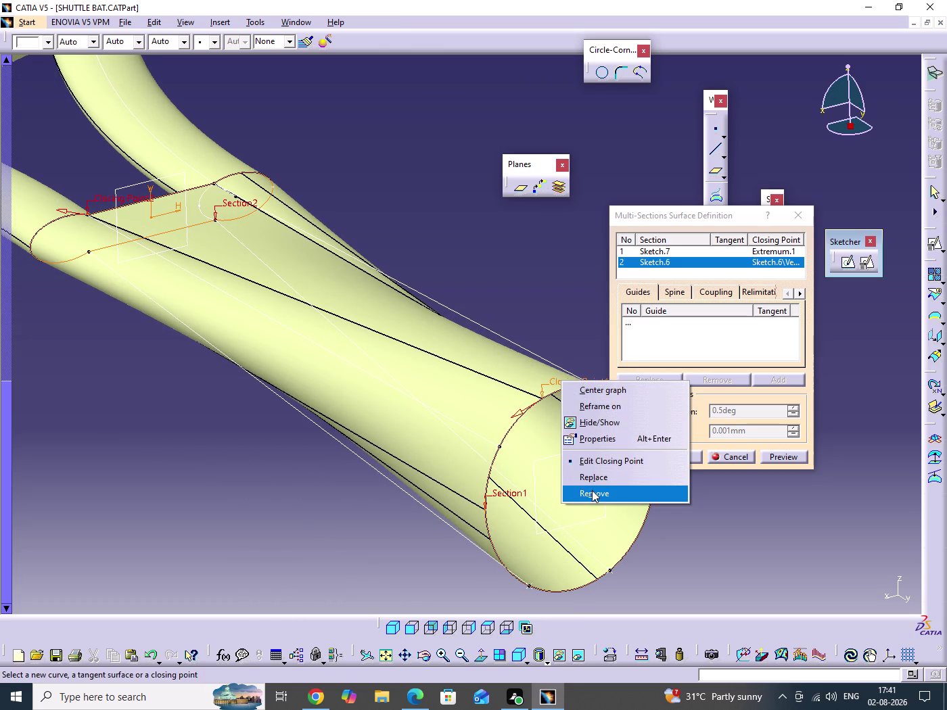
click(593, 479)
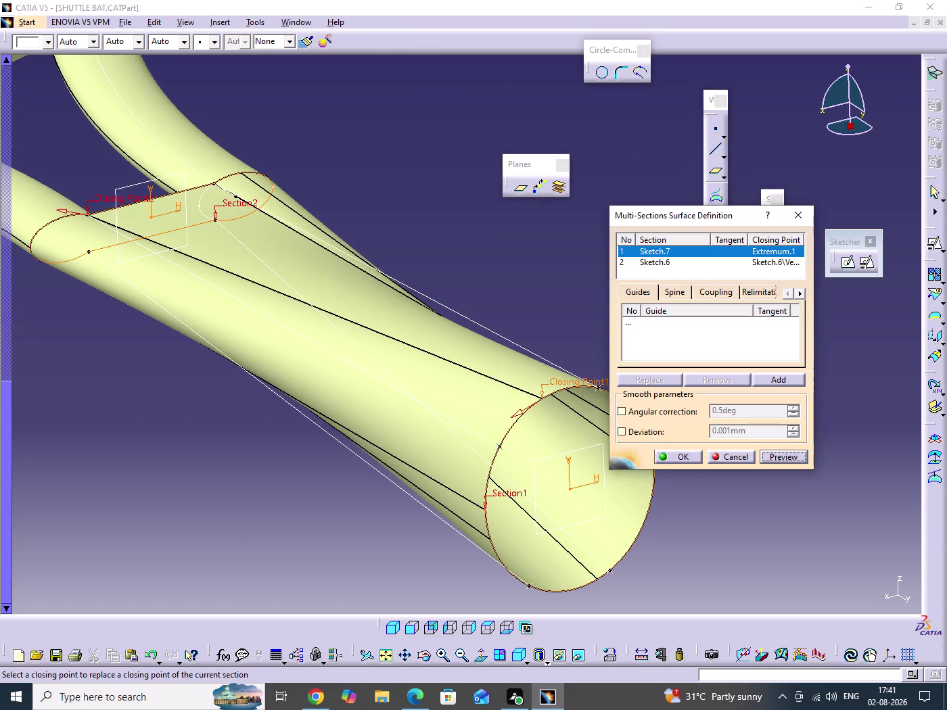
click(498, 447)
click(770, 458)
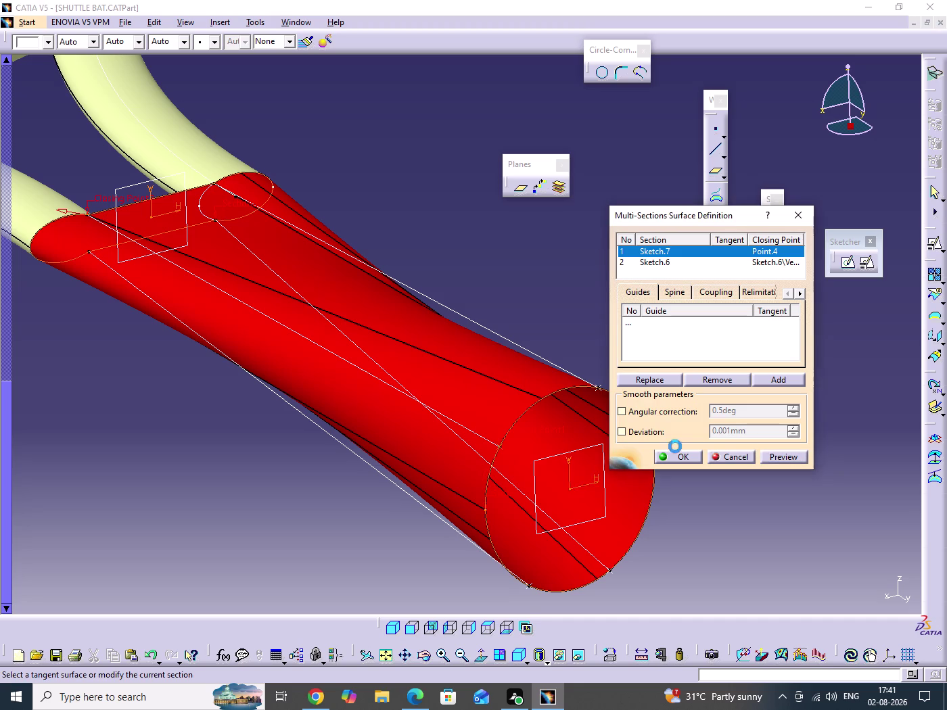
middle_drag(473, 331, 466, 390)
click(473, 332)
middle_drag(547, 406, 515, 461)
drag(547, 405, 514, 461)
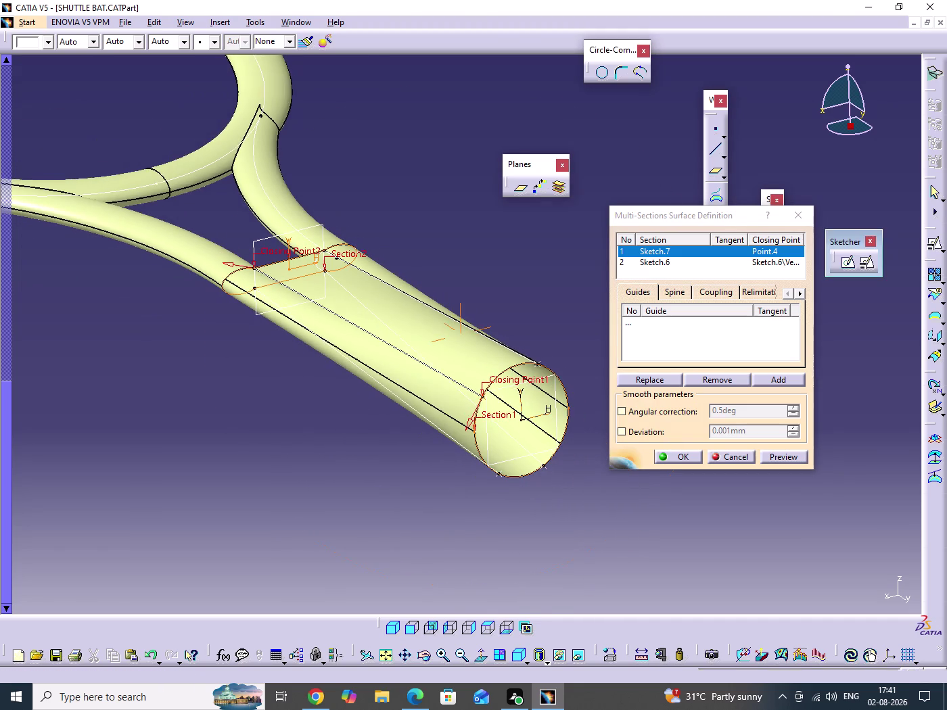
middle_drag(515, 461, 433, 408)
drag(515, 461, 433, 408)
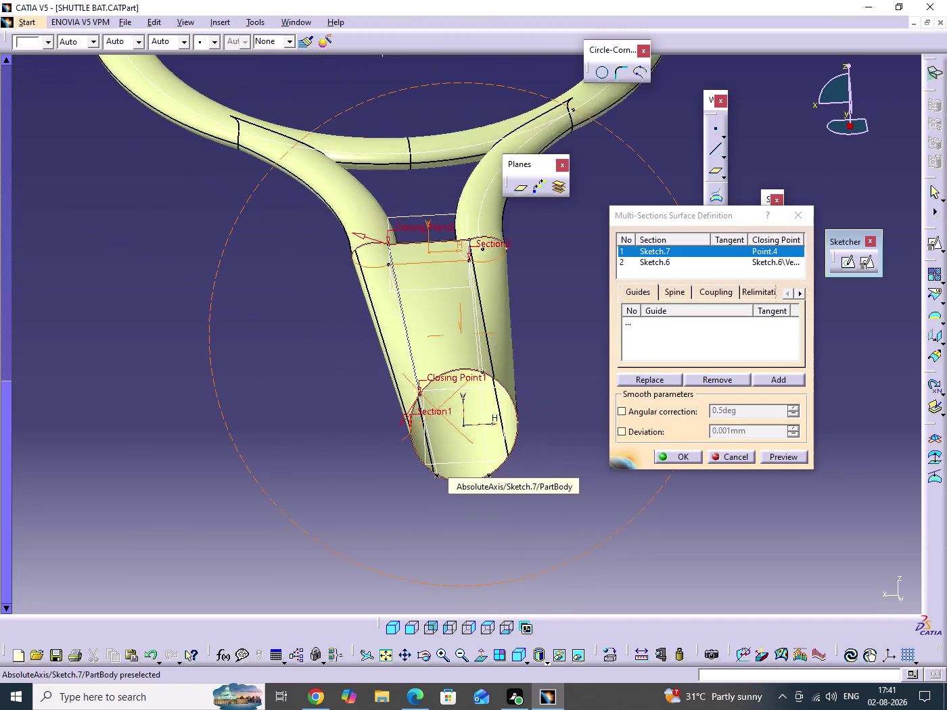
middle_drag(433, 408, 423, 351)
drag(433, 408, 423, 351)
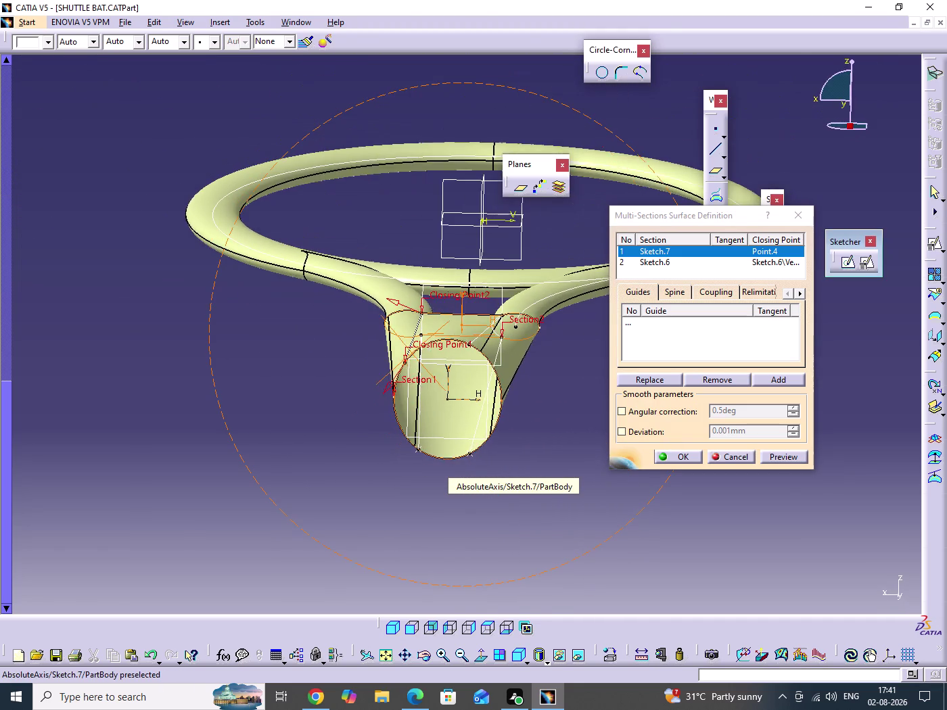
drag(423, 350, 518, 309)
middle_drag(423, 351, 518, 308)
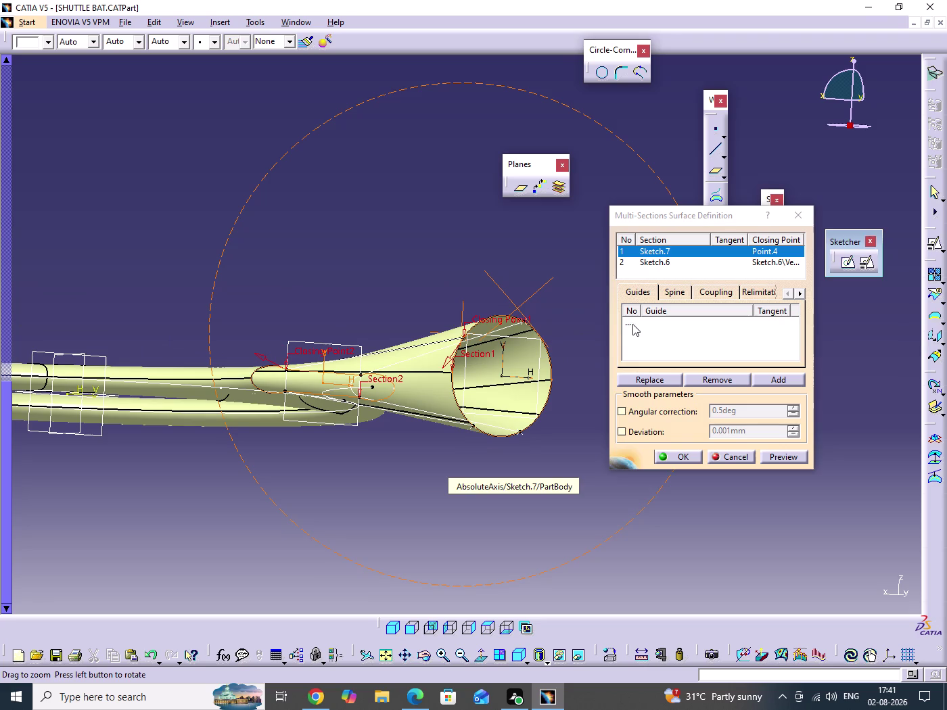
click(632, 323)
scroll(down, 3)
middle_drag(528, 376, 522, 433)
drag(528, 376, 522, 432)
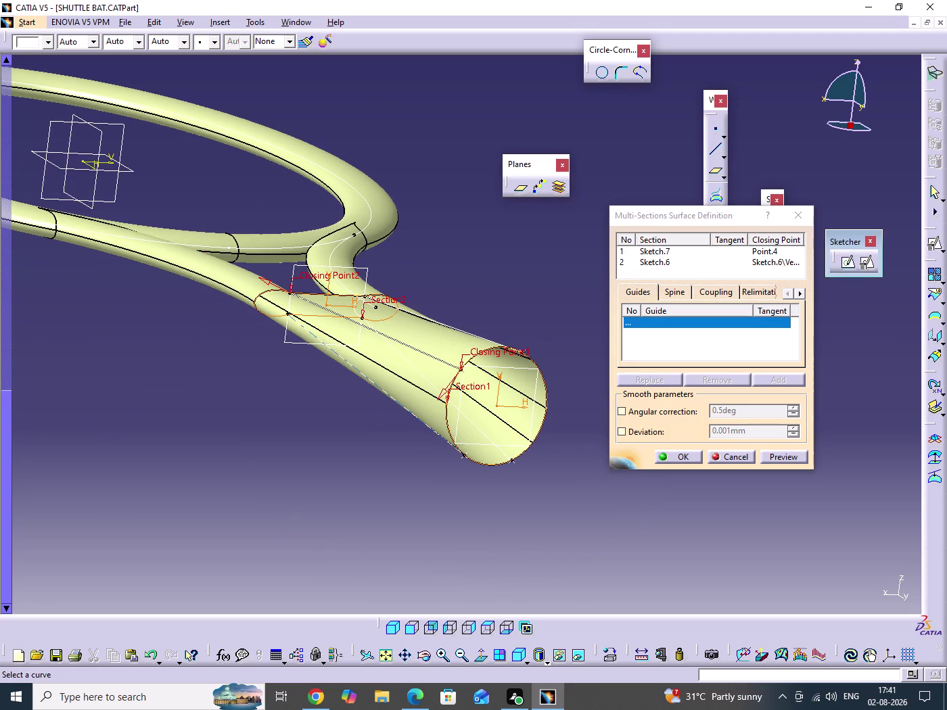
Add Line.1 and Line.2 as loft guides, previewing after each.
click(421, 425)
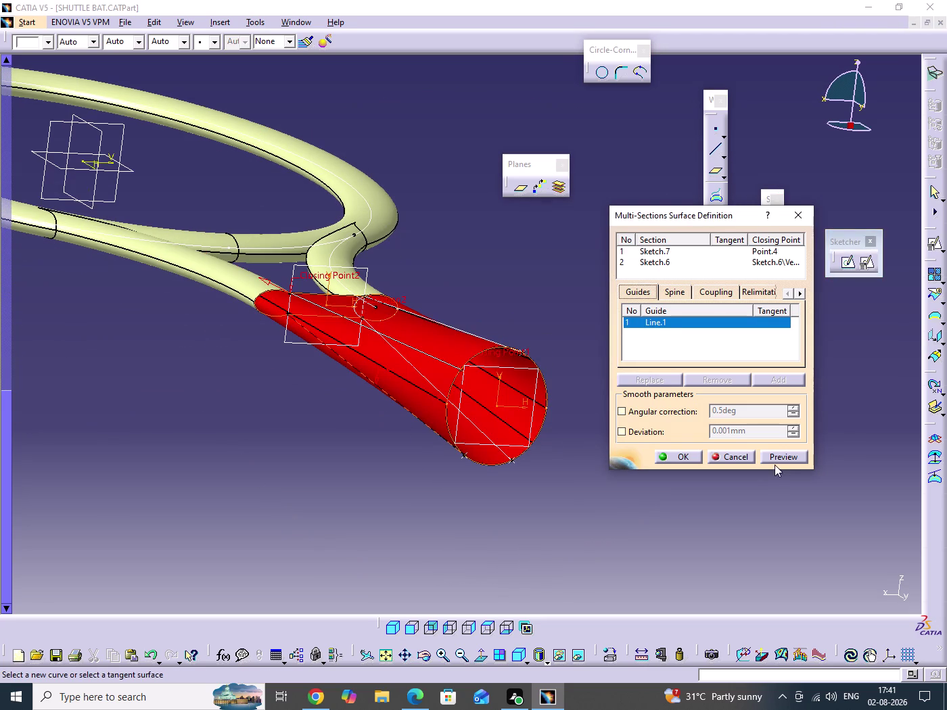
click(777, 460)
middle_drag(544, 502, 505, 503)
drag(543, 503, 505, 503)
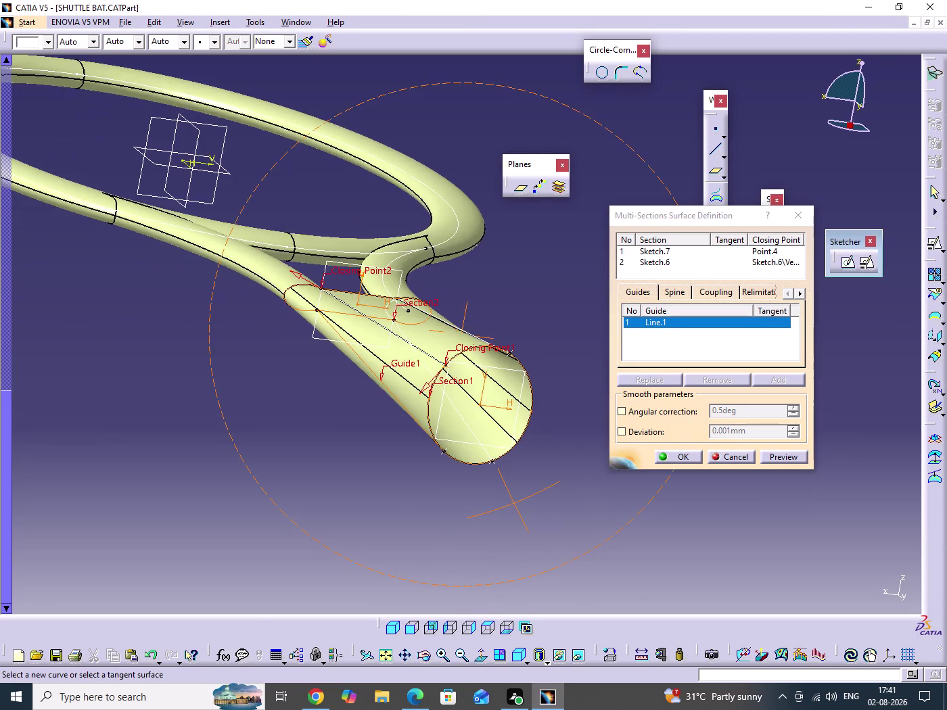
drag(505, 503, 369, 508)
middle_drag(505, 503, 369, 508)
middle_drag(550, 436, 529, 386)
drag(545, 426, 529, 386)
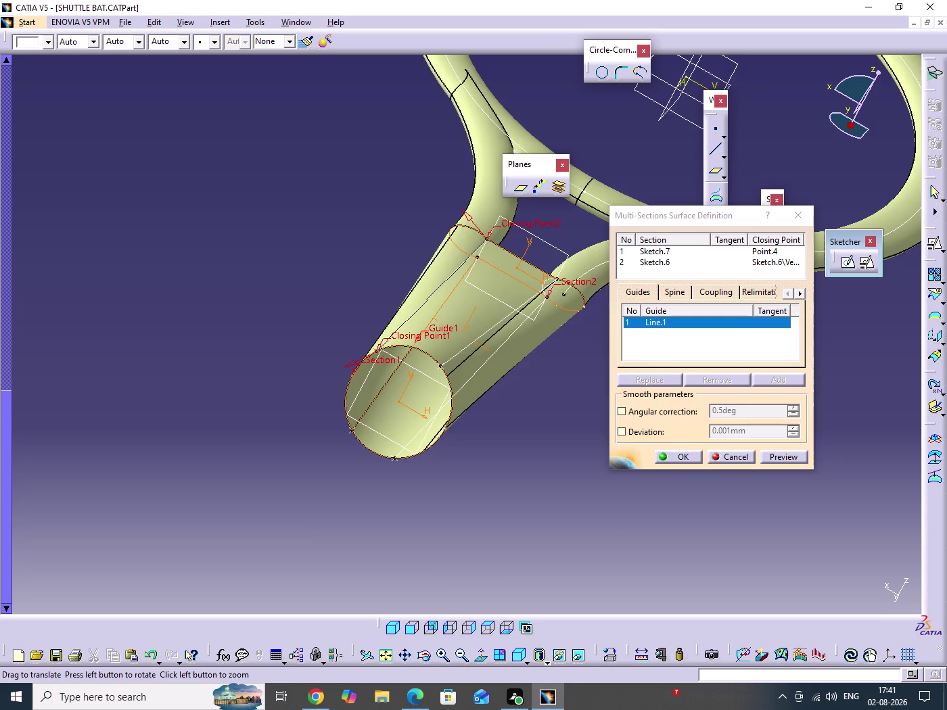
drag(529, 386, 530, 350)
middle_drag(529, 387, 534, 325)
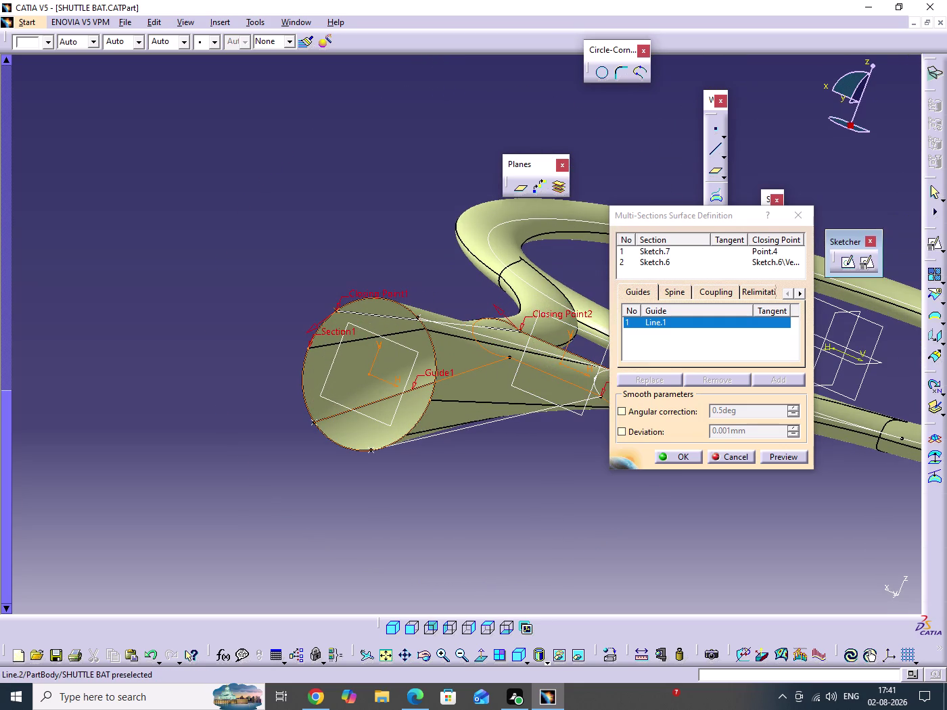
click(444, 434)
middle_drag(505, 467, 409, 514)
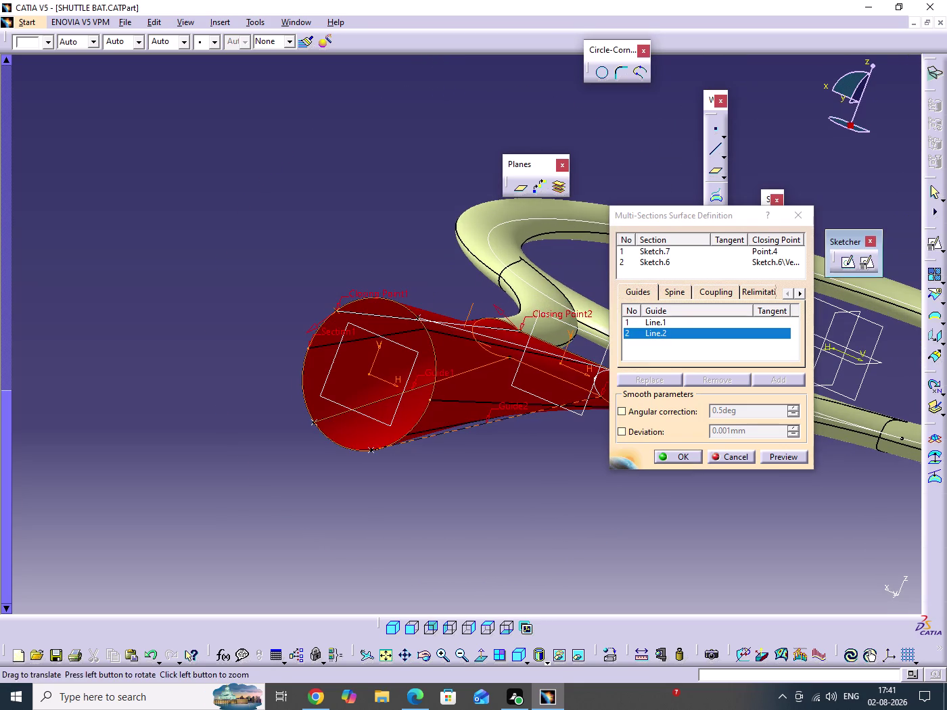
middle_drag(409, 514, 398, 518)
click(793, 460)
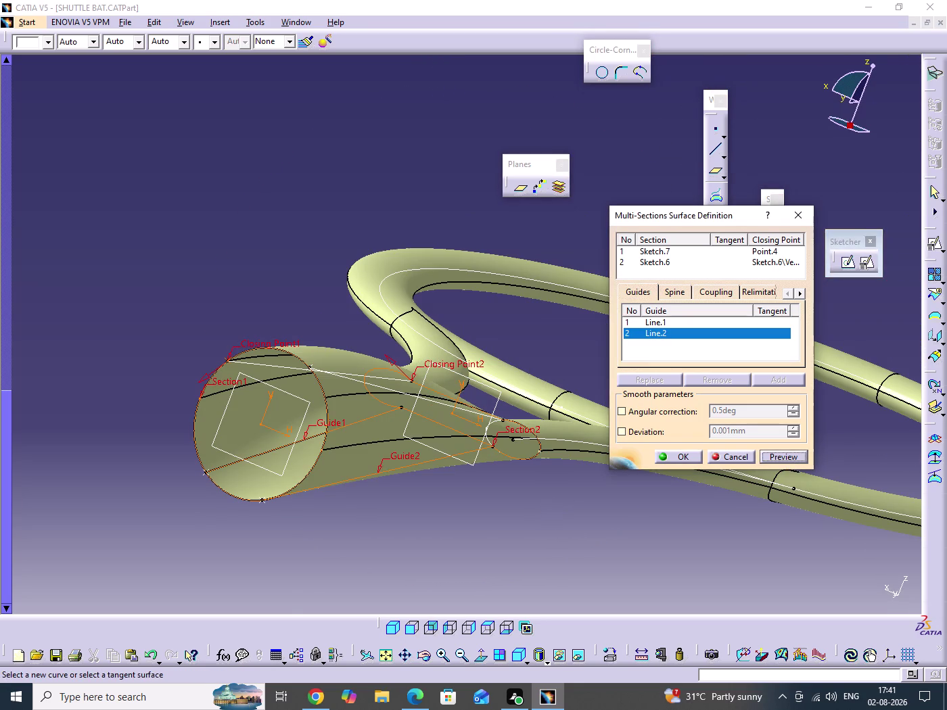
Add Line.3 as the third guide and preview the loft.
click(649, 348)
middle_drag(358, 403, 374, 425)
drag(358, 403, 374, 425)
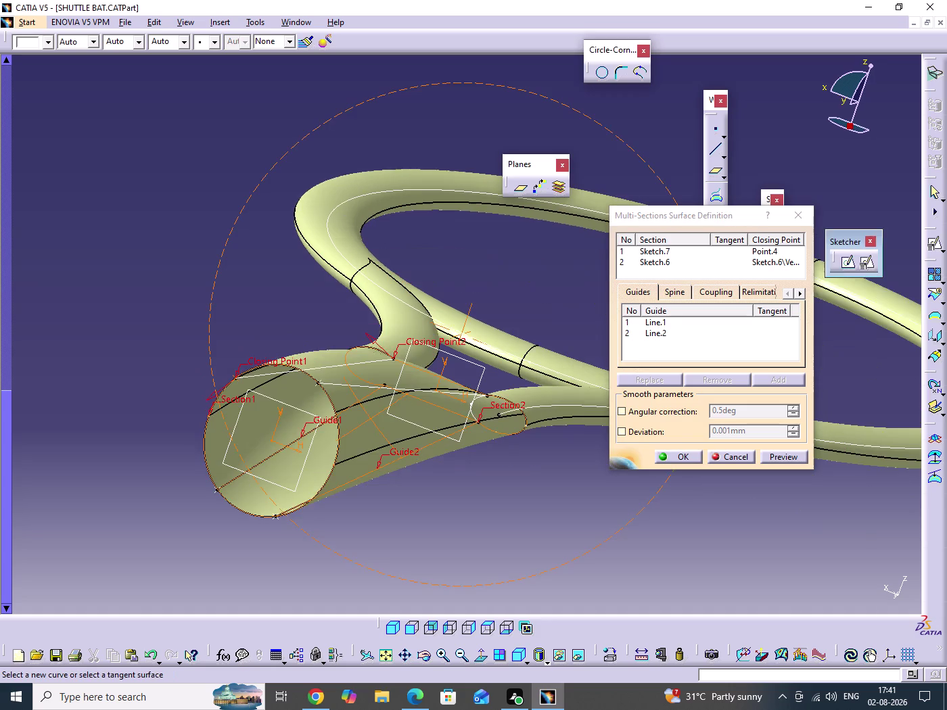
drag(374, 425, 389, 456)
middle_drag(374, 425, 390, 456)
middle_drag(366, 456, 394, 508)
drag(367, 456, 394, 509)
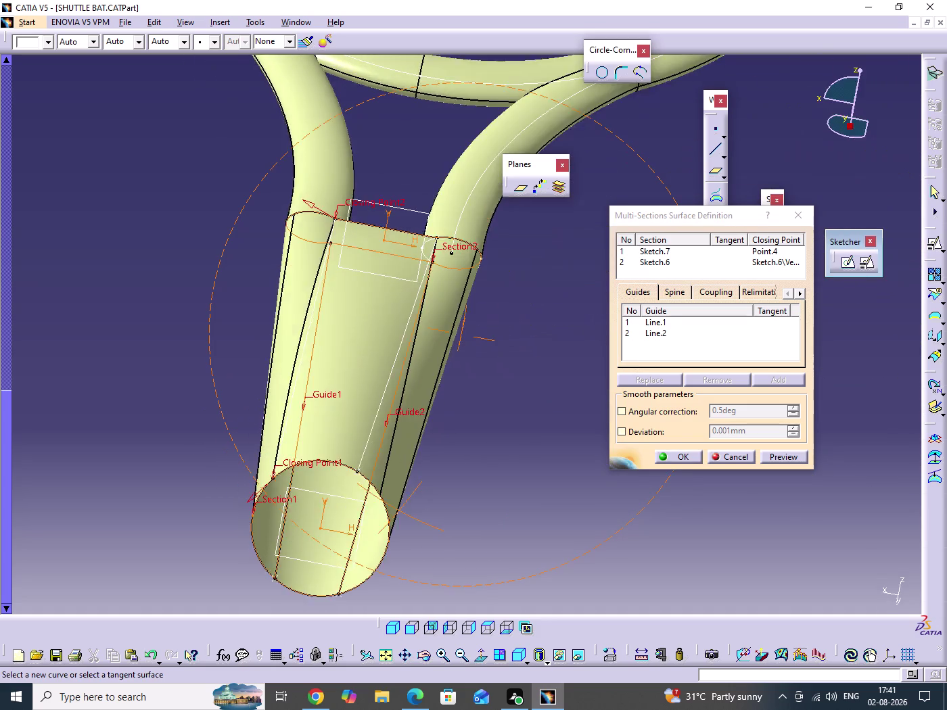
drag(394, 508, 421, 534)
middle_drag(394, 509, 421, 535)
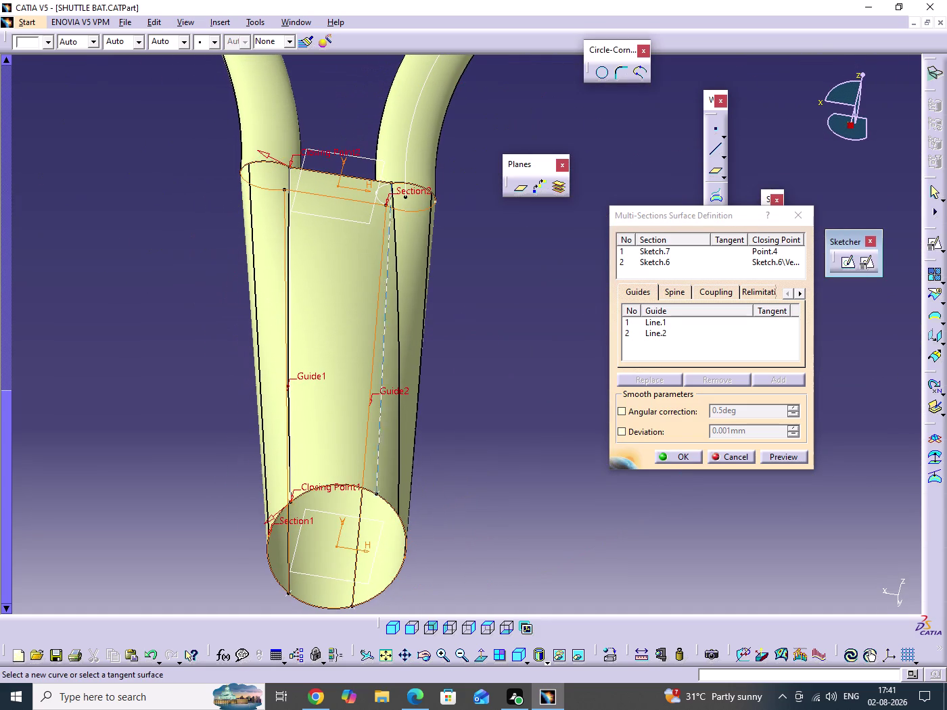
click(382, 436)
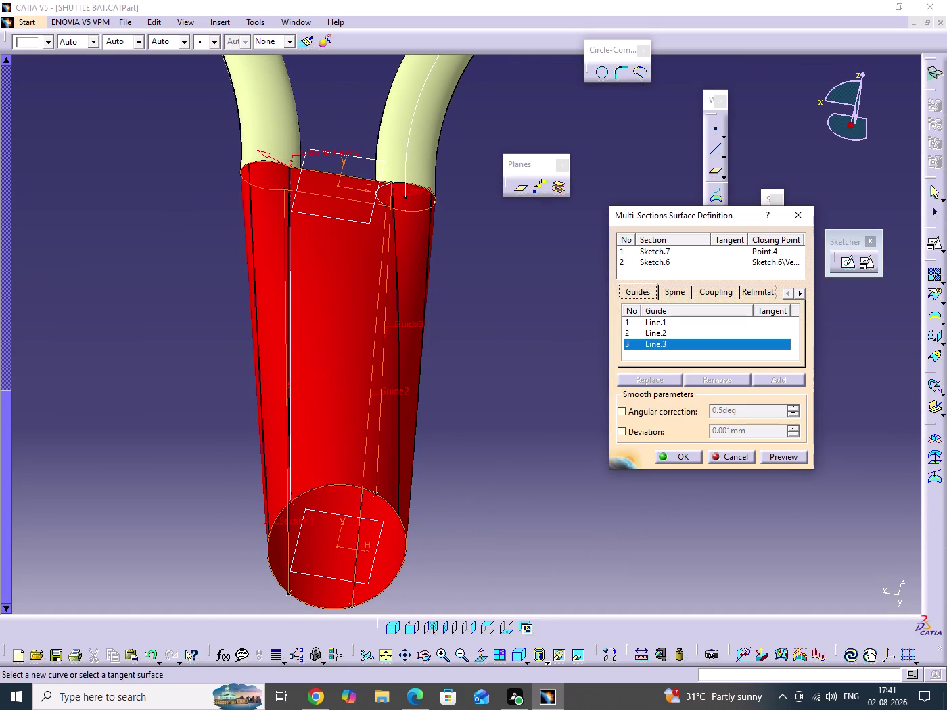
click(797, 460)
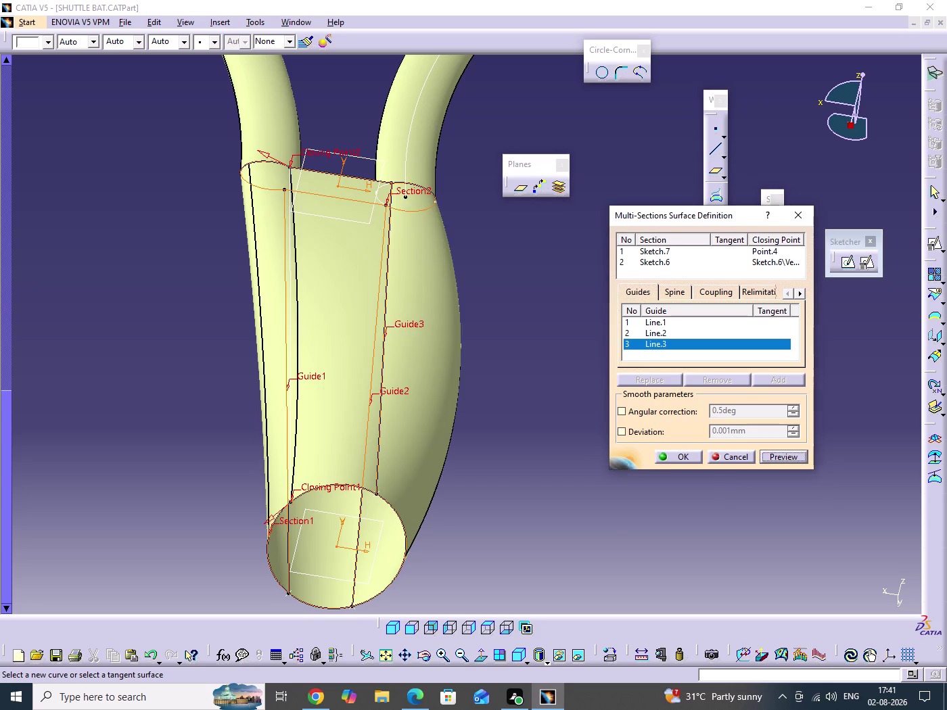
Add Line.4 as the fourth guide and inspect the smooth guided handle from the side.
middle_drag(523, 475, 509, 418)
drag(523, 476, 509, 418)
middle_drag(259, 484, 336, 510)
scroll(down, 3)
drag(259, 484, 336, 510)
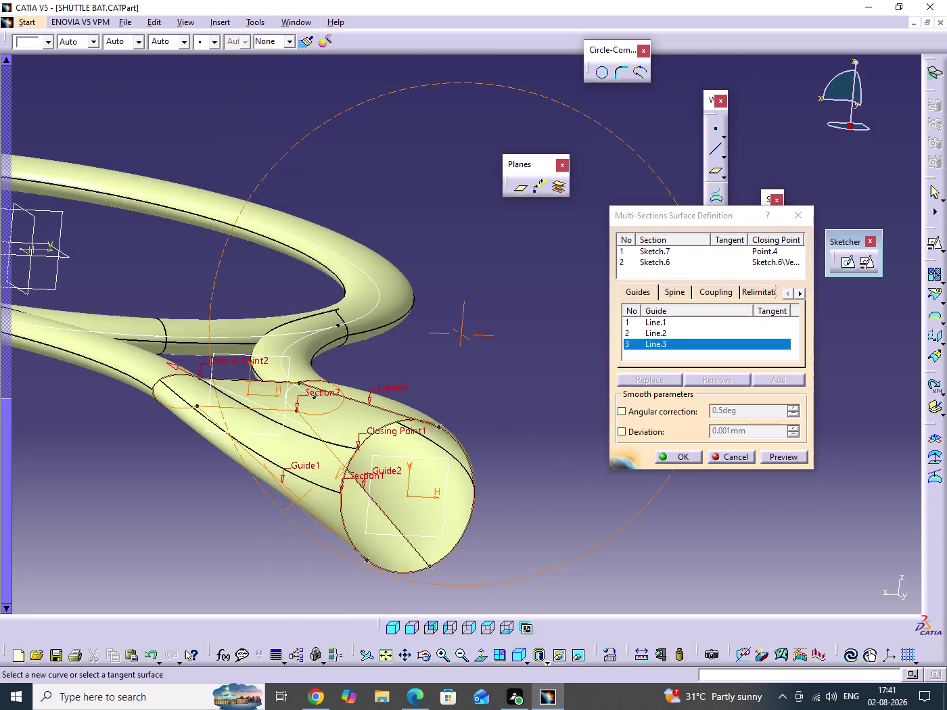
drag(336, 510, 343, 575)
middle_drag(336, 510, 340, 565)
middle_drag(338, 510, 363, 416)
middle_drag(347, 423, 372, 425)
drag(347, 423, 372, 425)
click(327, 342)
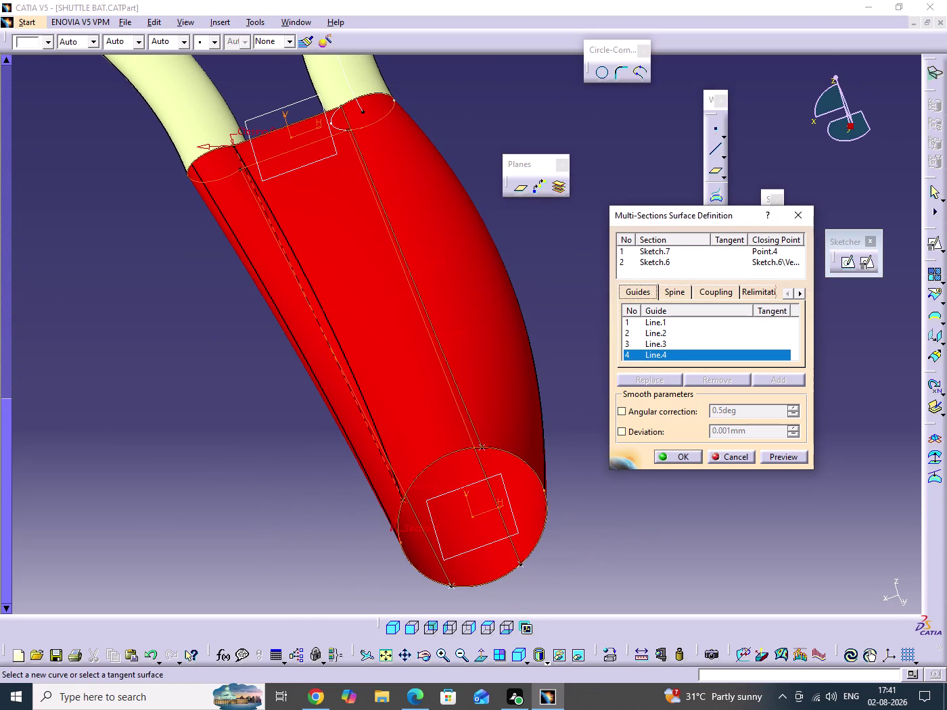
click(799, 461)
middle_drag(506, 420, 496, 500)
click(507, 420)
middle_drag(416, 480, 524, 349)
drag(416, 480, 524, 349)
middle_drag(389, 404, 388, 406)
drag(388, 404, 387, 406)
scroll(down, 3)
drag(387, 406, 510, 515)
middle_drag(388, 406, 512, 504)
middle_drag(417, 398, 509, 515)
drag(417, 398, 509, 514)
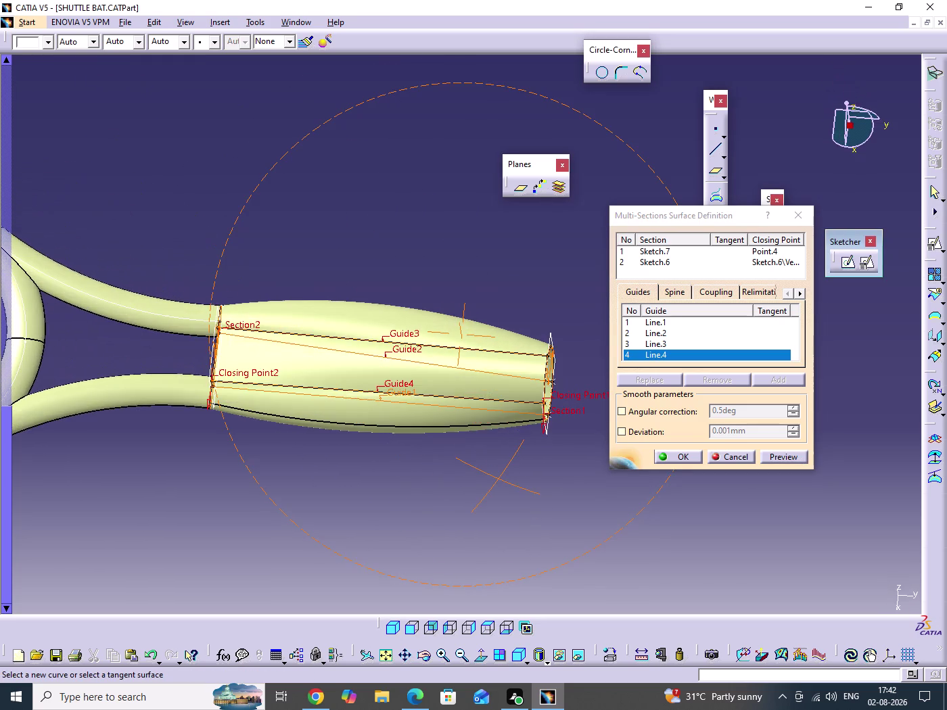
drag(509, 514, 479, 521)
middle_drag(509, 514, 479, 521)
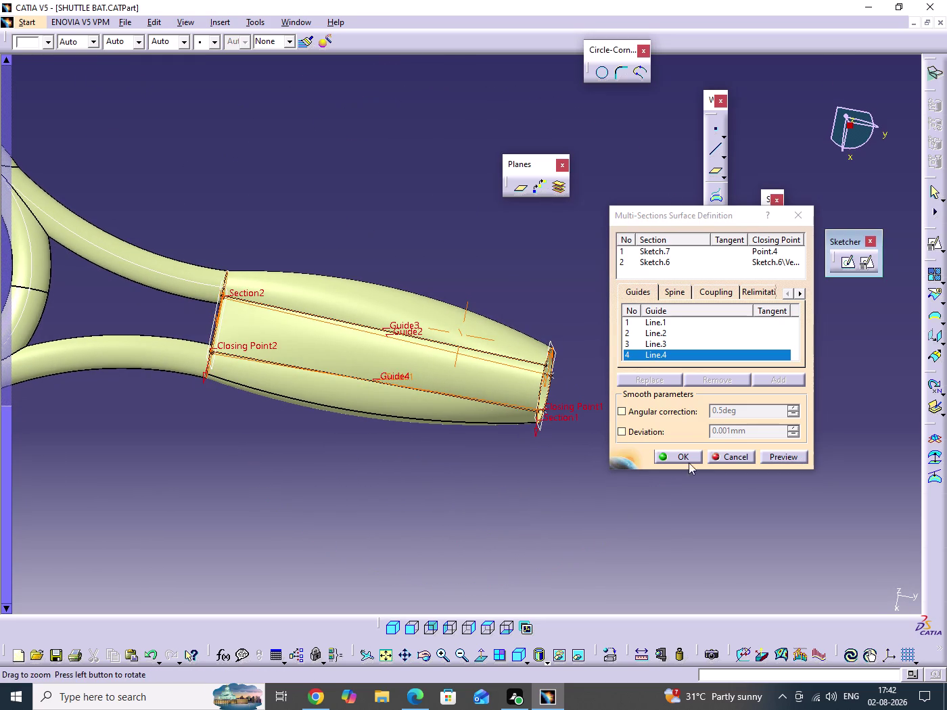
click(688, 457)
click(648, 486)
middle_drag(547, 501, 374, 422)
drag(547, 501, 374, 422)
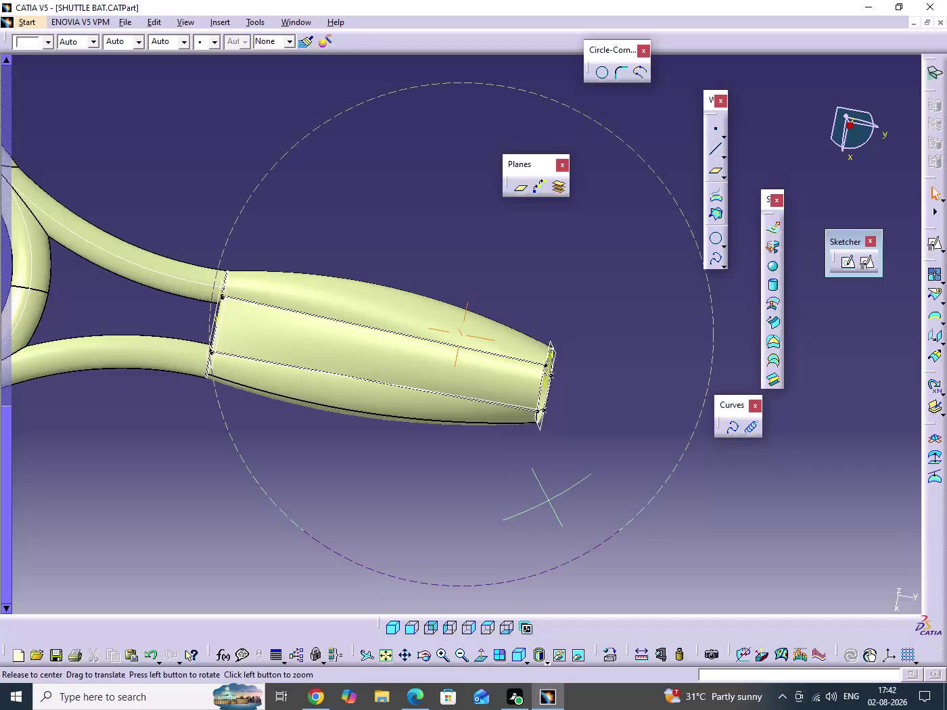
drag(374, 422, 384, 300)
middle_drag(374, 422, 385, 300)
middle_drag(513, 461, 575, 519)
drag(518, 460, 576, 519)
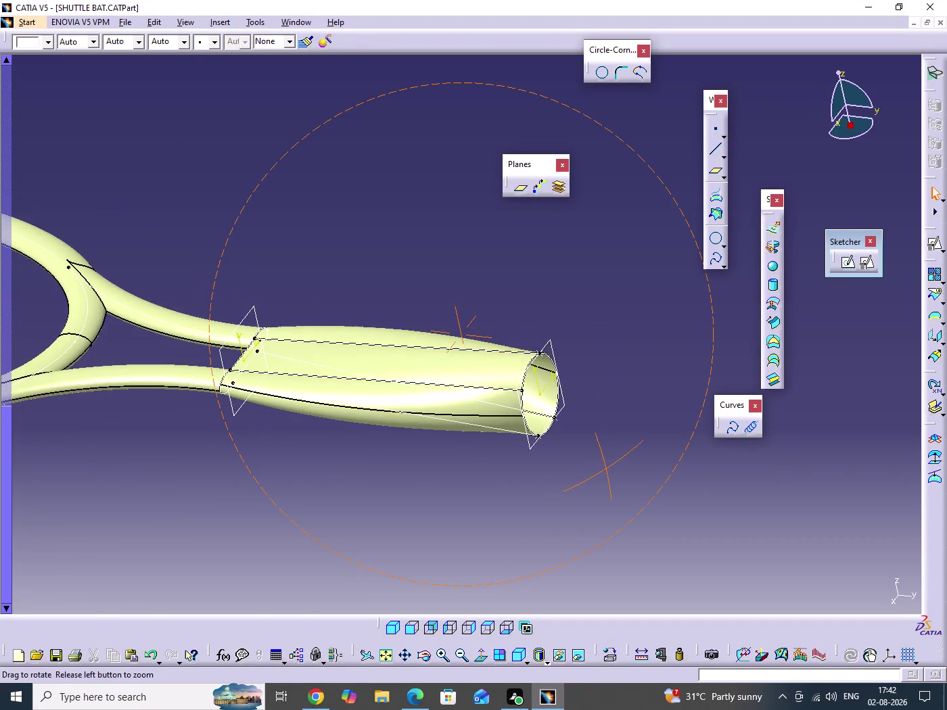
drag(576, 519, 544, 533)
middle_drag(576, 519, 543, 612)
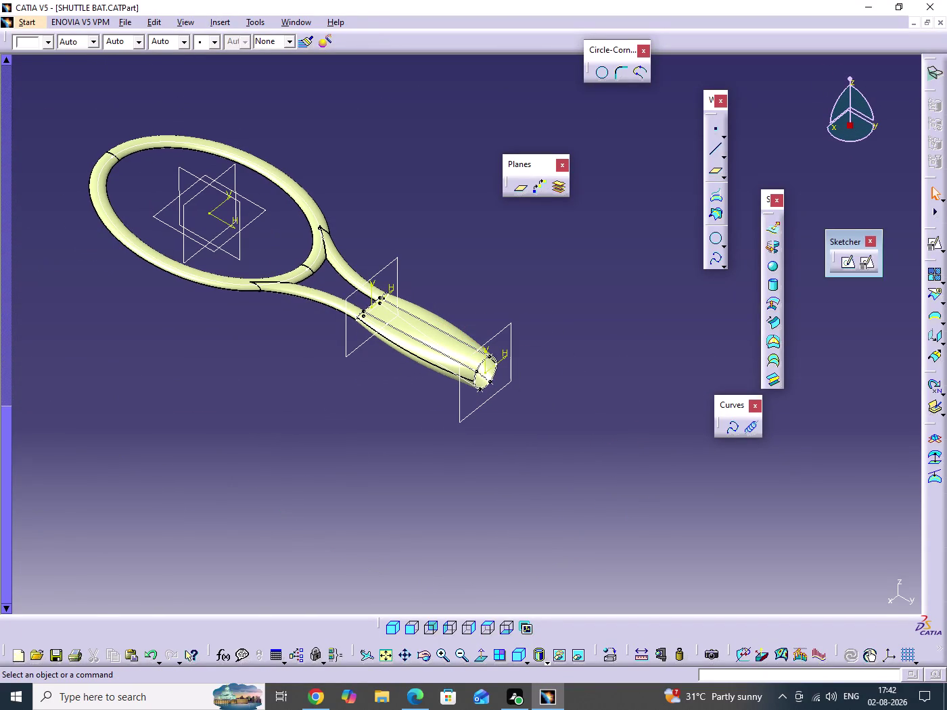
key(ctrl+s)
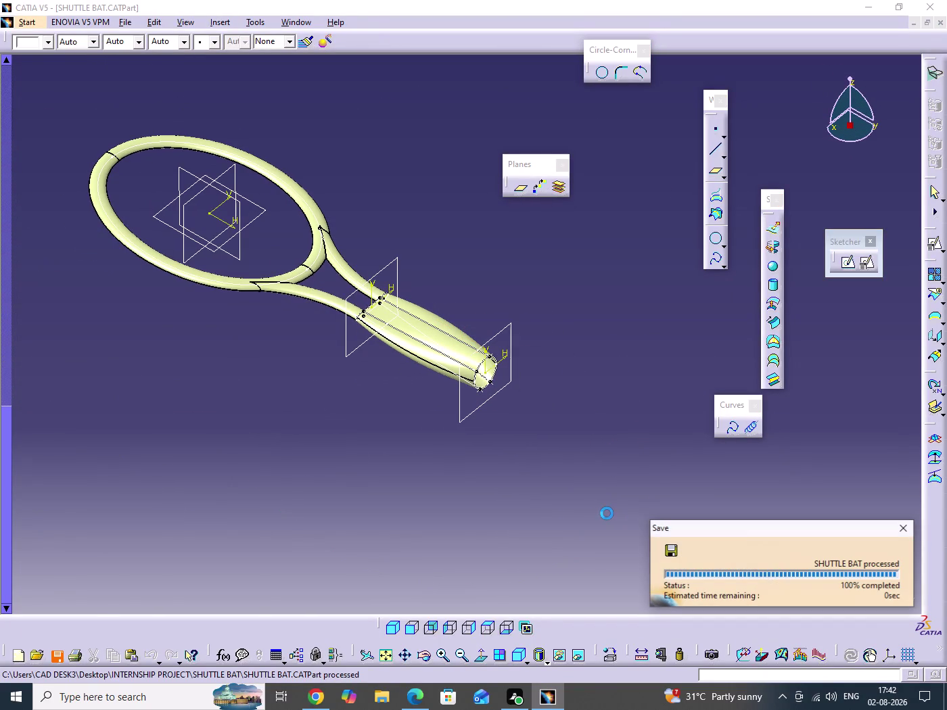
click(424, 699)
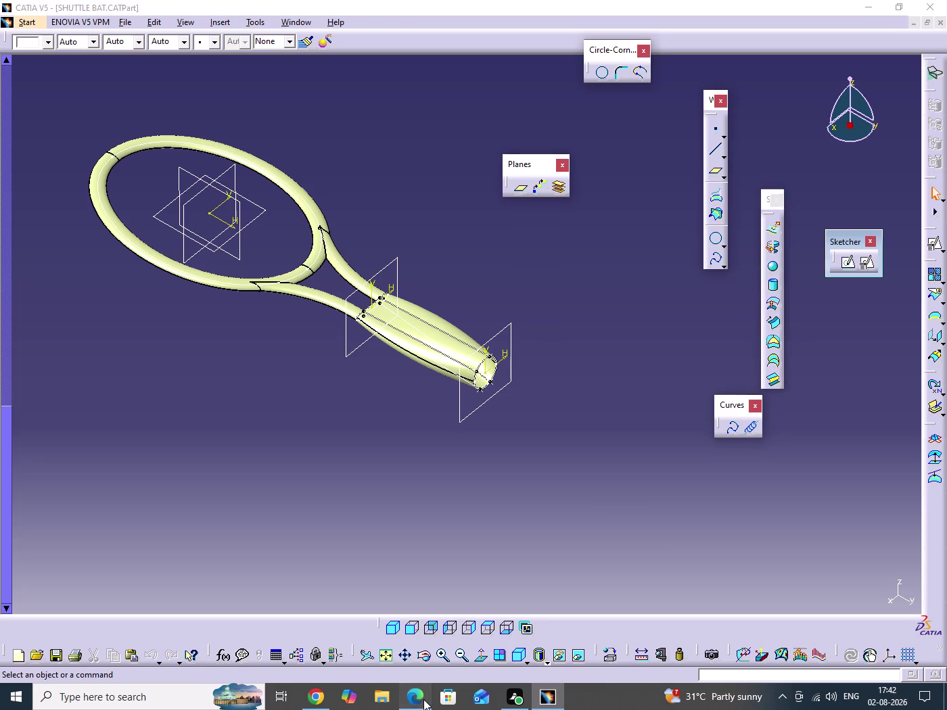
click(424, 700)
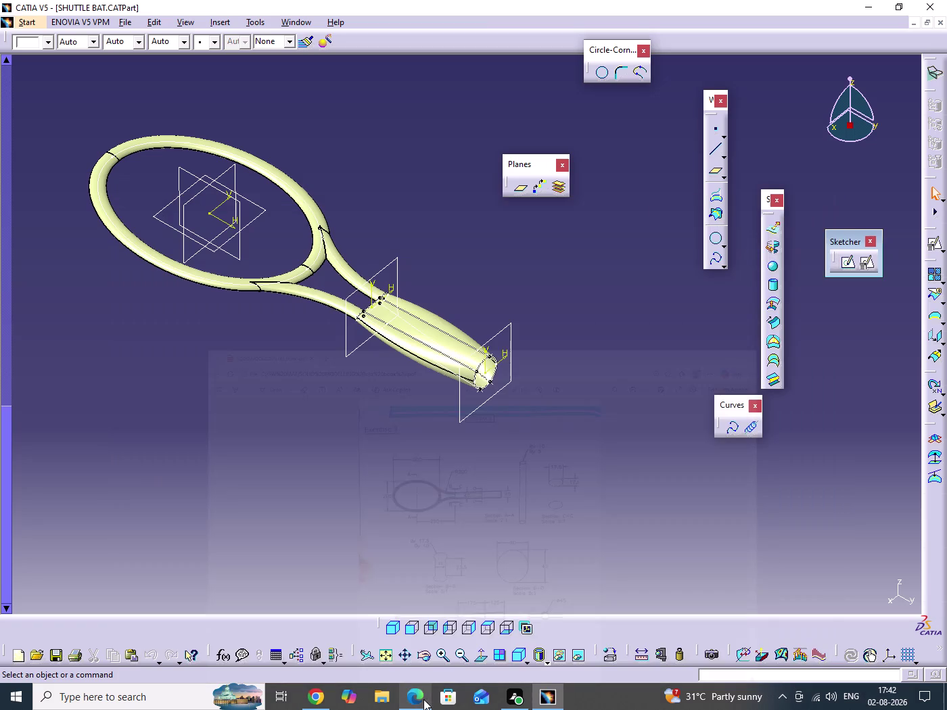
drag(601, 552, 588, 556)
click(486, 632)
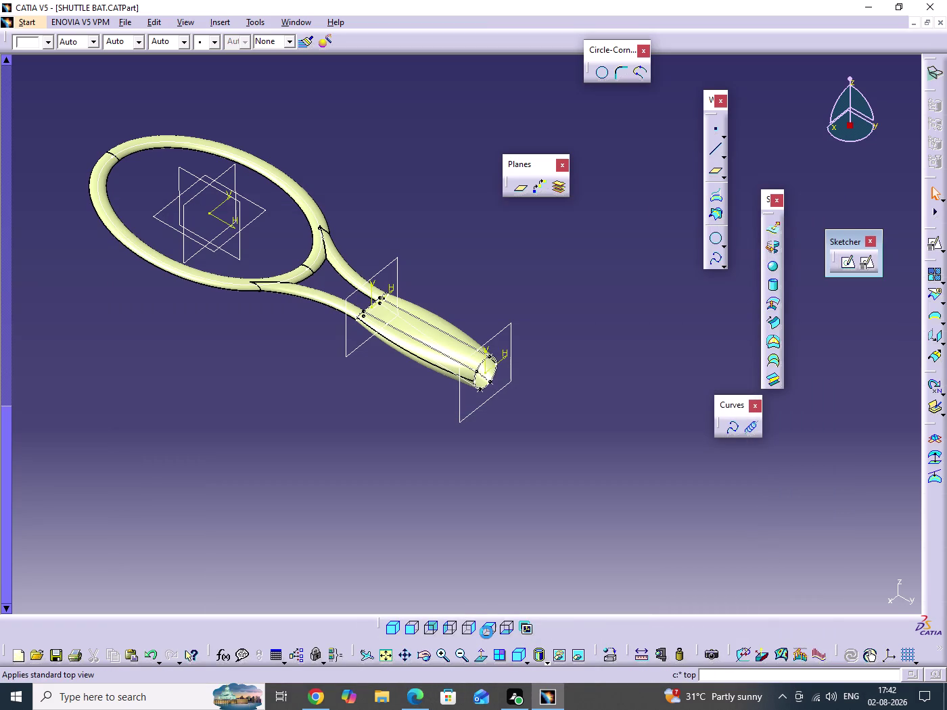
click(538, 506)
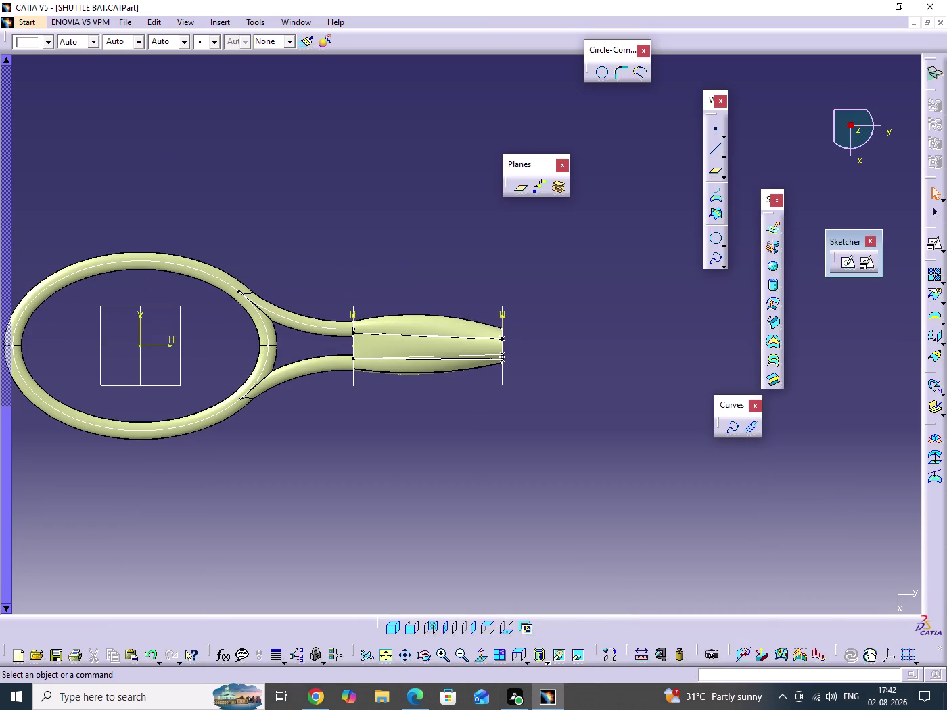
click(391, 630)
click(558, 500)
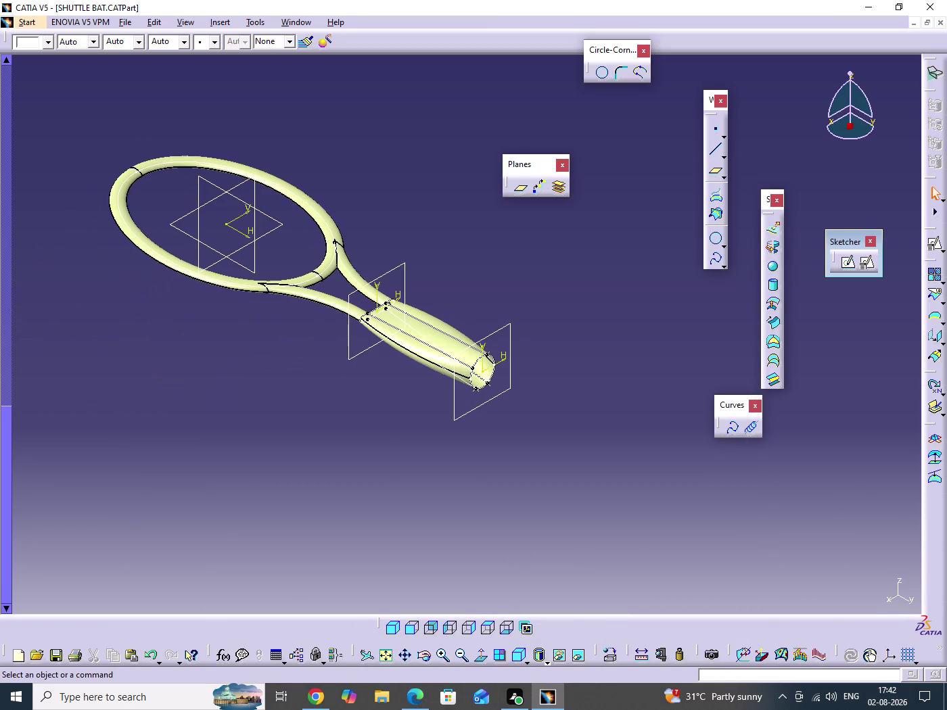
click(498, 397)
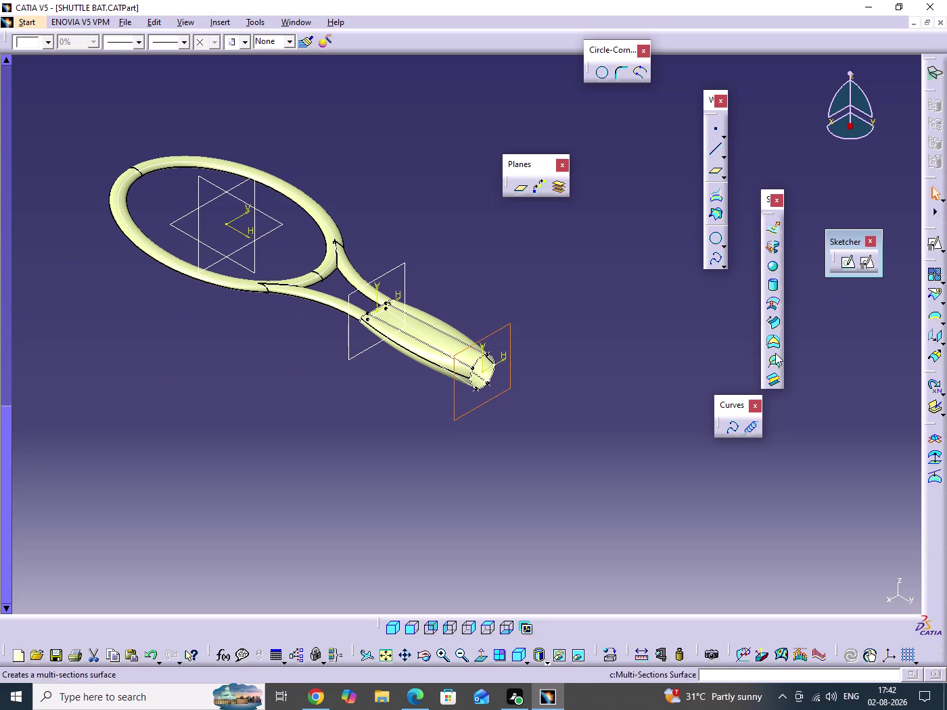
Create a plane offset 125 mm from Plane.2, beyond the handle end.
click(713, 174)
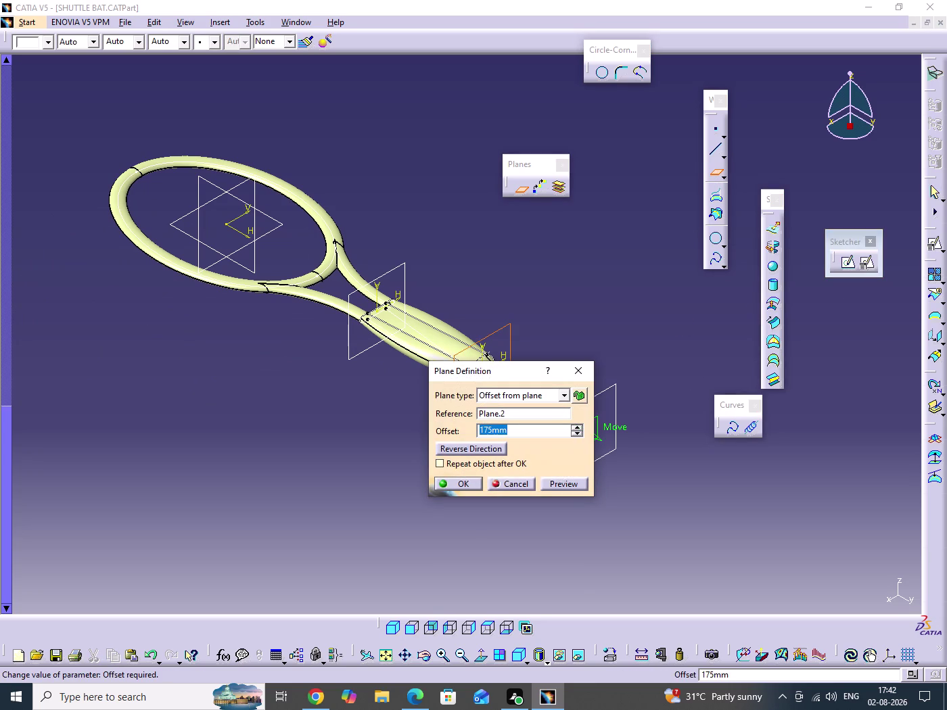
text(125)
key(Return)
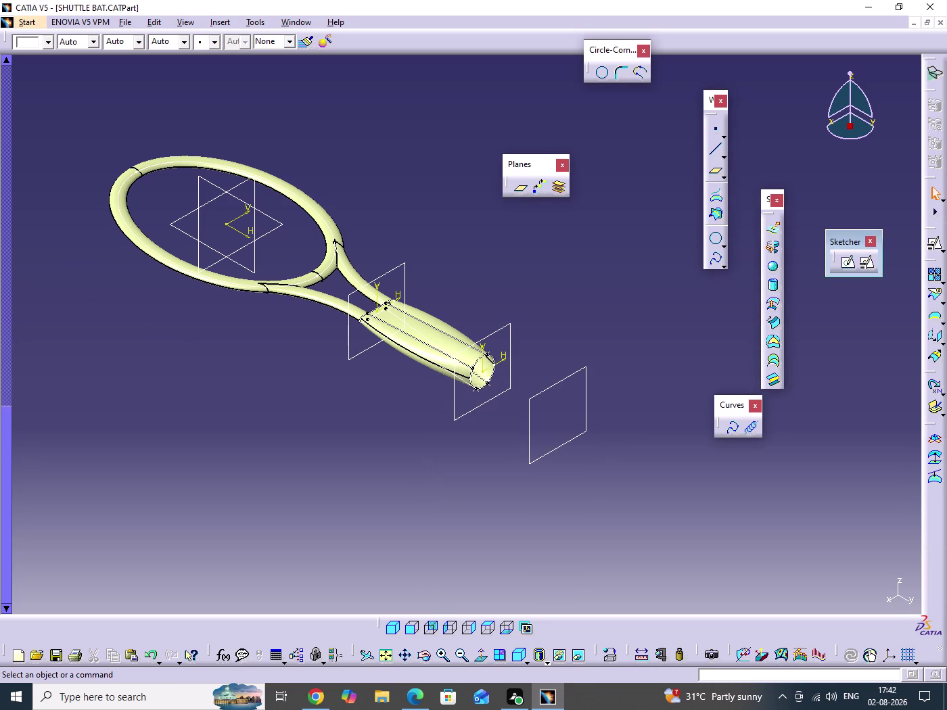
click(500, 484)
click(562, 445)
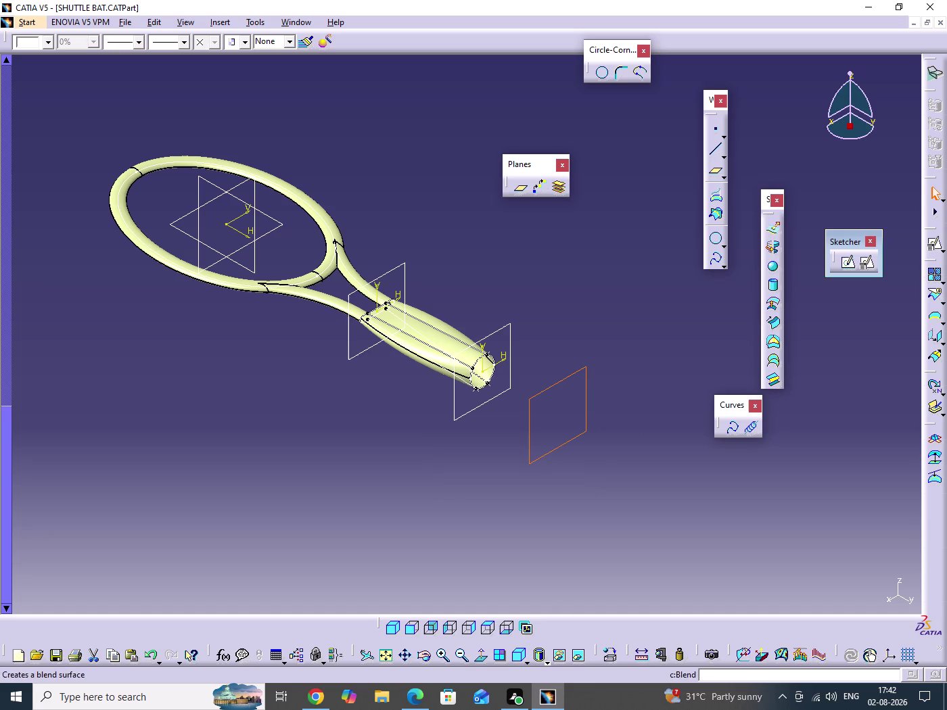
middle_drag(653, 343, 565, 291)
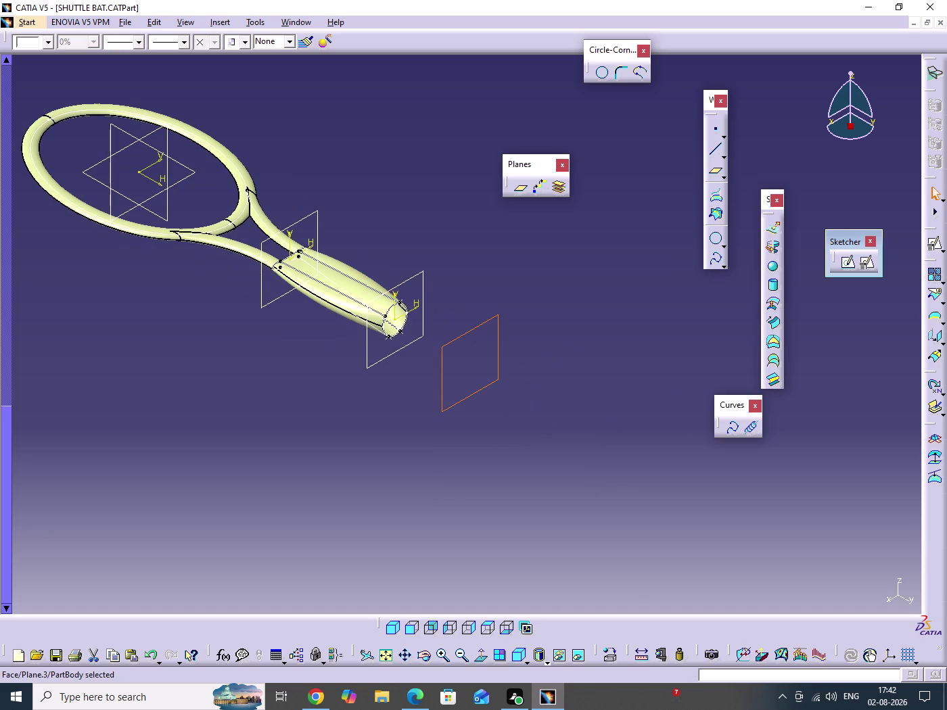
click(870, 265)
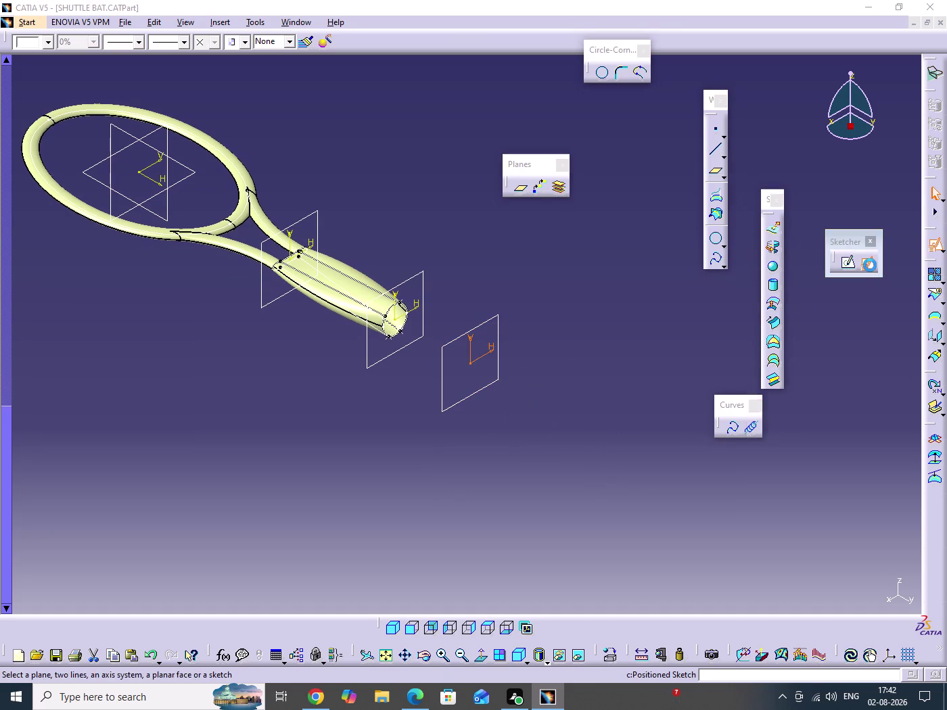
click(836, 592)
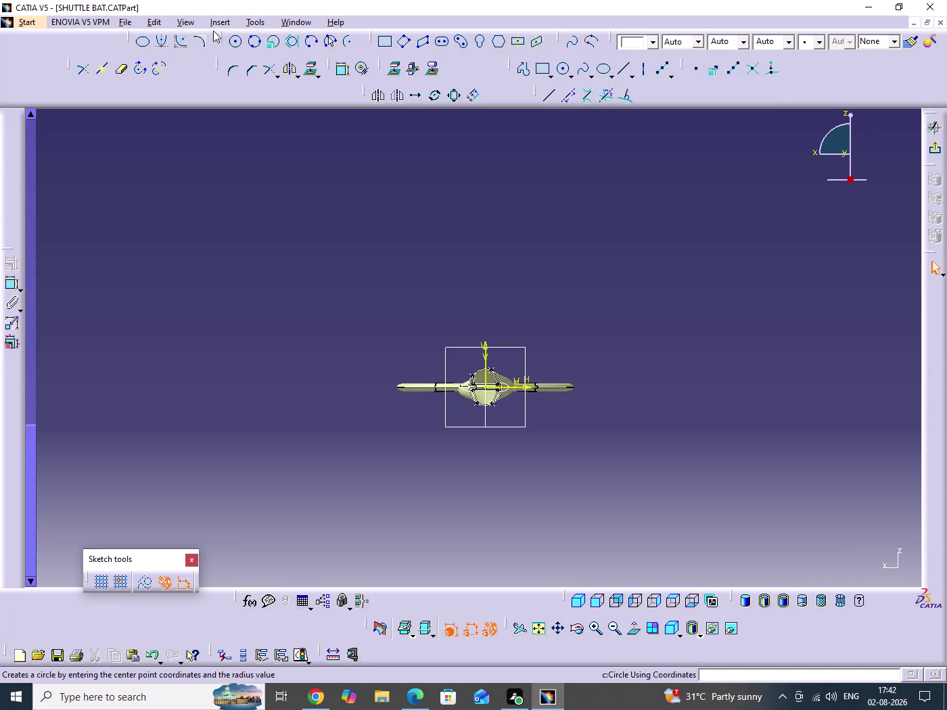
Draw a circle centred on the sketch origin of the new plane.
click(235, 44)
middle_drag(645, 319, 662, 221)
scroll(down, 3)
middle_drag(607, 293, 613, 195)
click(608, 293)
middle_drag(594, 300, 544, 375)
middle_drag(497, 315, 507, 344)
click(497, 315)
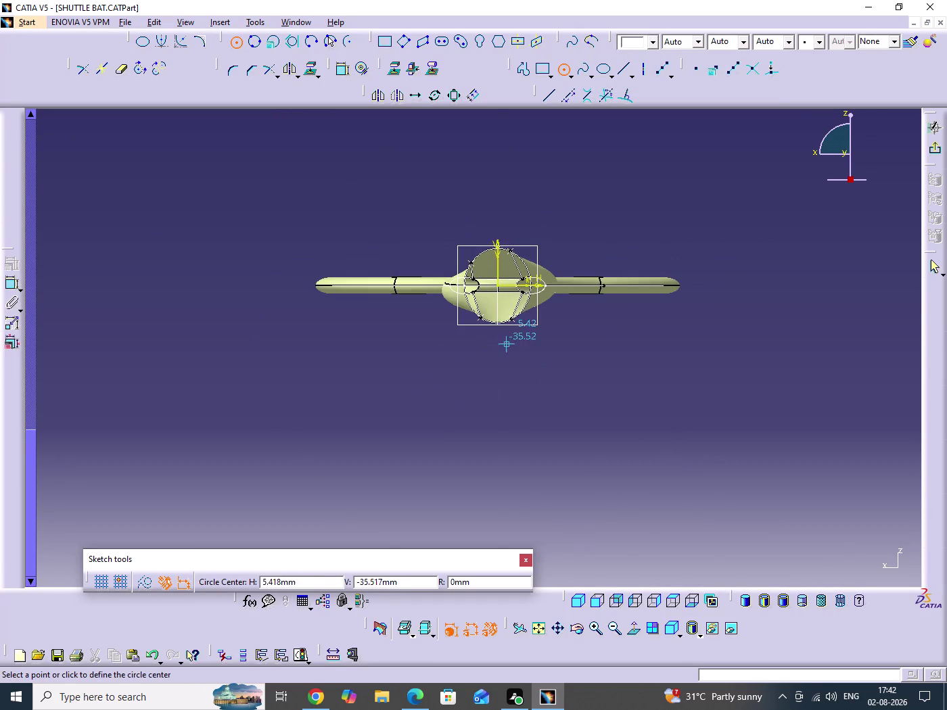
click(497, 287)
click(618, 382)
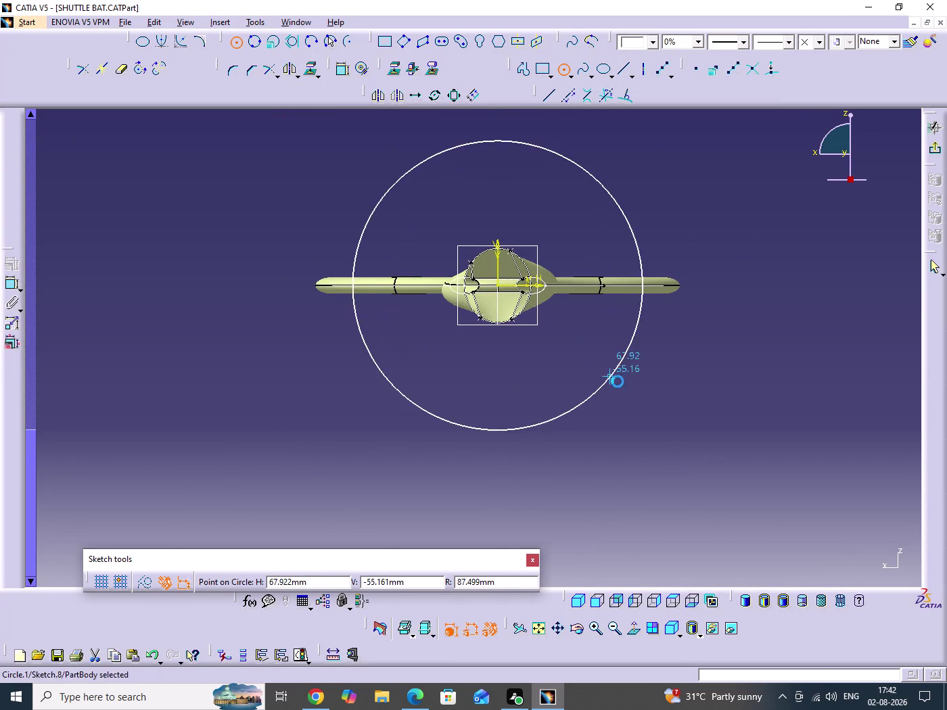
click(342, 67)
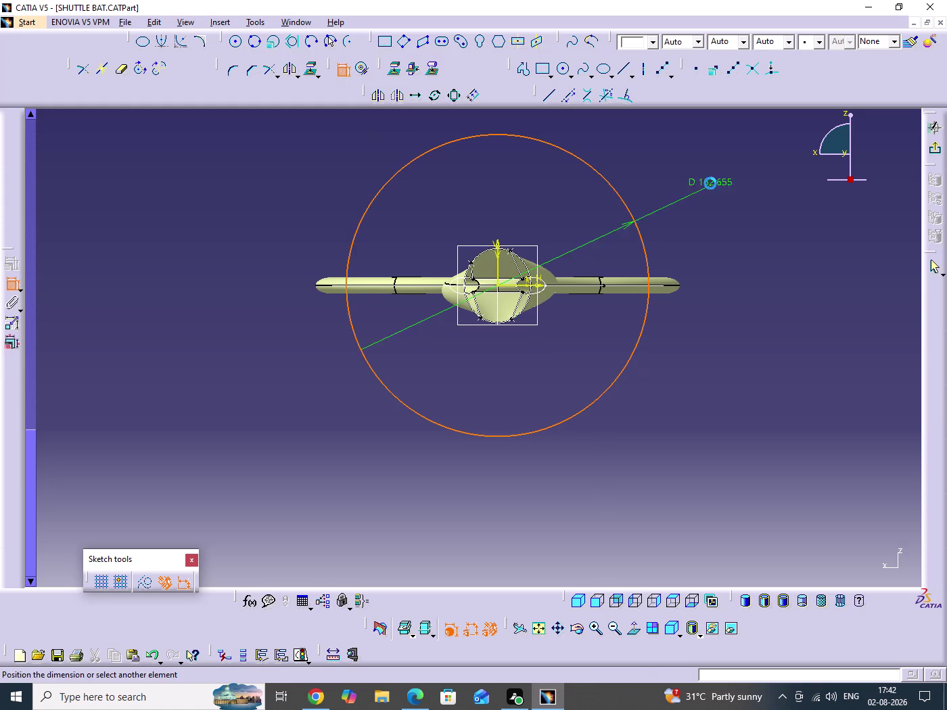
Set the circle's diameter dimension to 45 and exit the sketch.
click(647, 179)
double_click(655, 178)
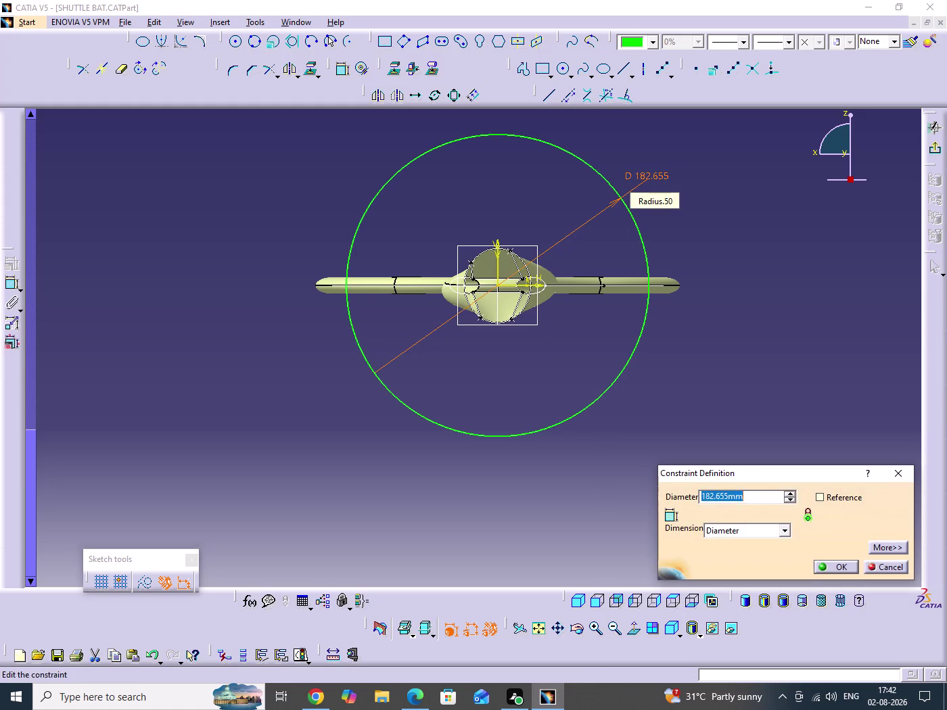
text(45)
key(Return)
click(940, 147)
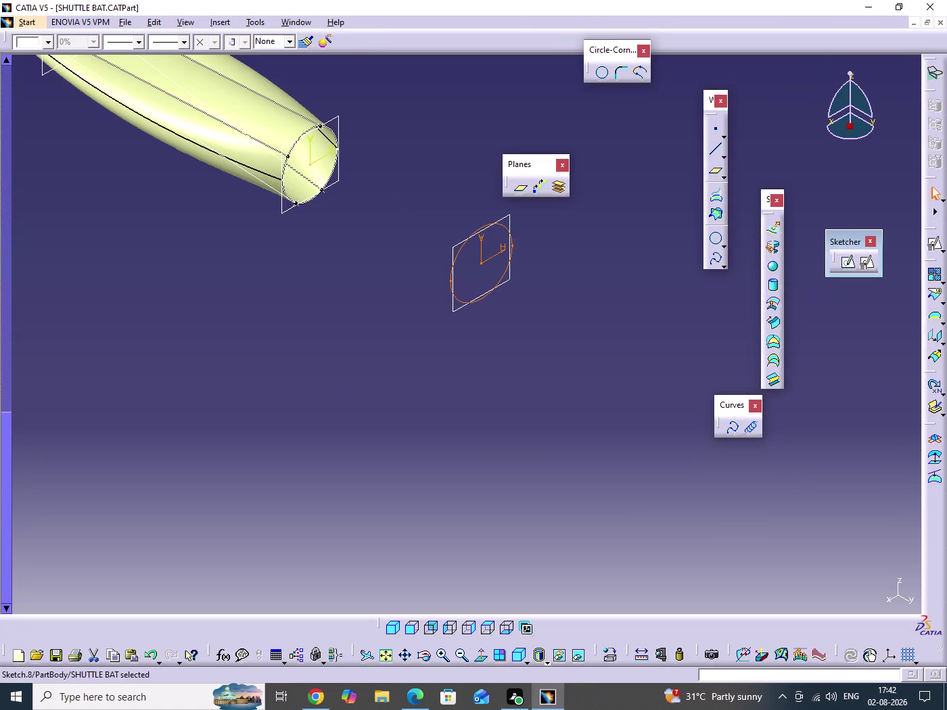
Reframe the view around the new sketch and handle, scrolling the specification tree upward.
middle_drag(534, 391, 626, 519)
middle_drag(683, 352, 681, 396)
click(683, 353)
click(649, 343)
scroll(up, 3)
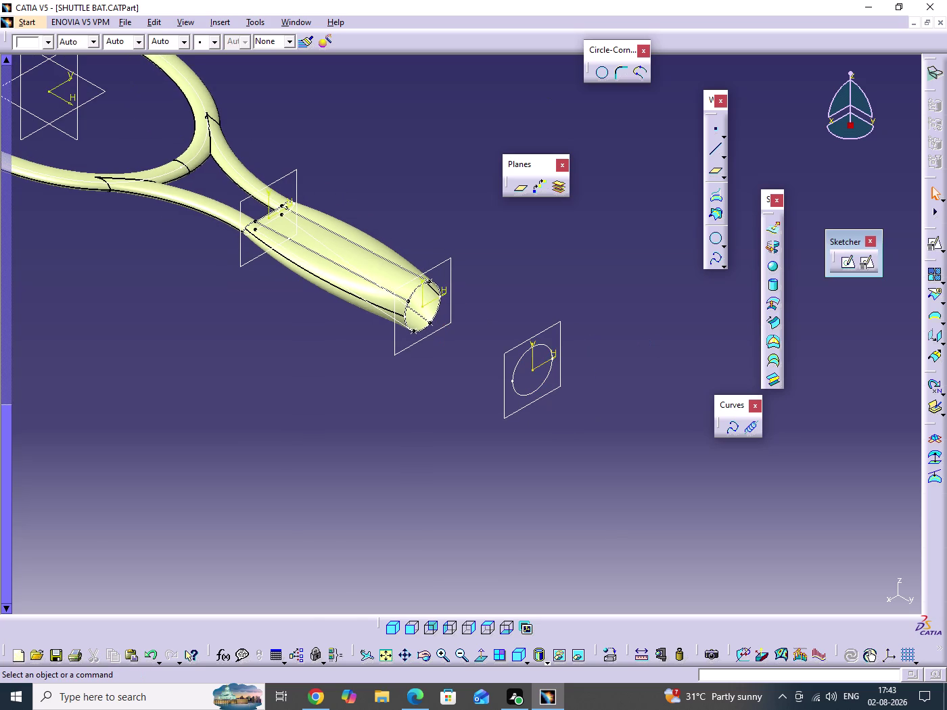
scroll(up, 3)
middle_drag(444, 397, 517, 403)
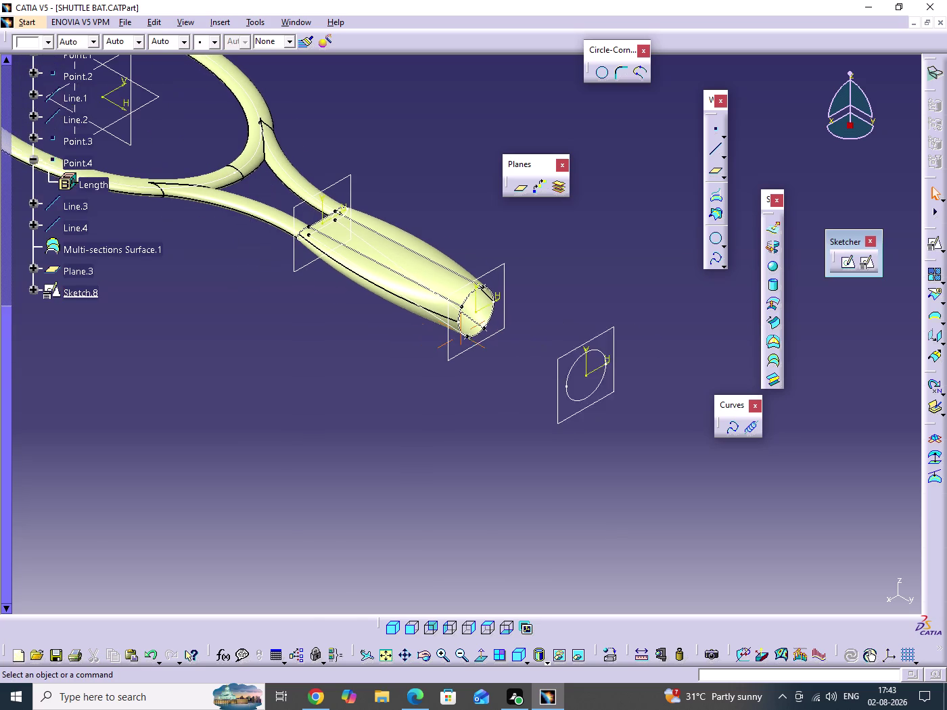
middle_drag(517, 404, 522, 400)
scroll(up, 3)
middle_drag(662, 418, 646, 365)
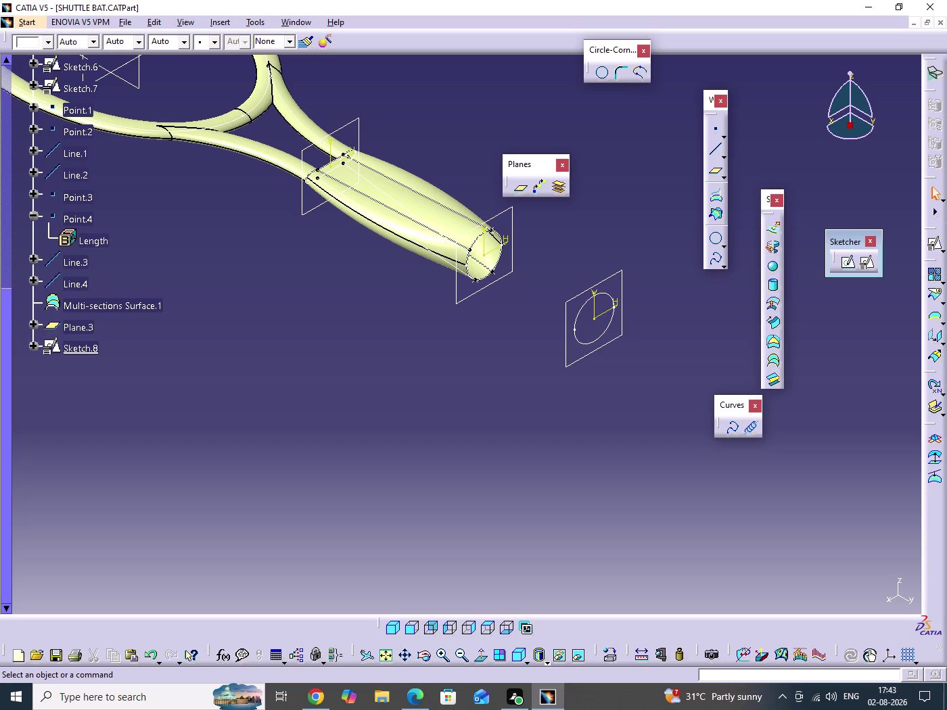
scroll(up, 3)
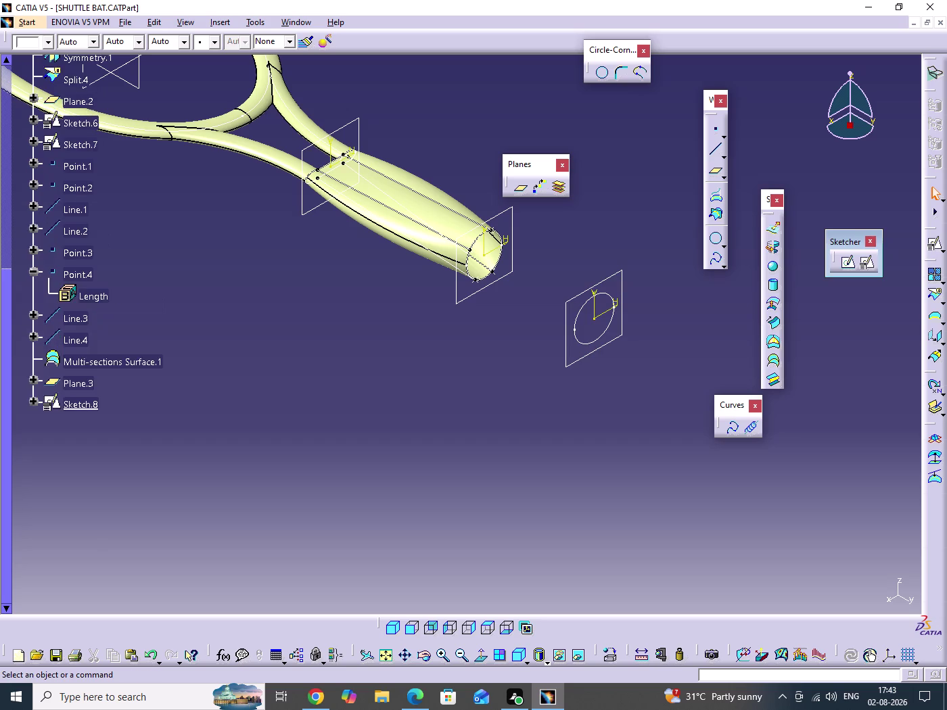
scroll(up, 3)
scroll(up, 3)
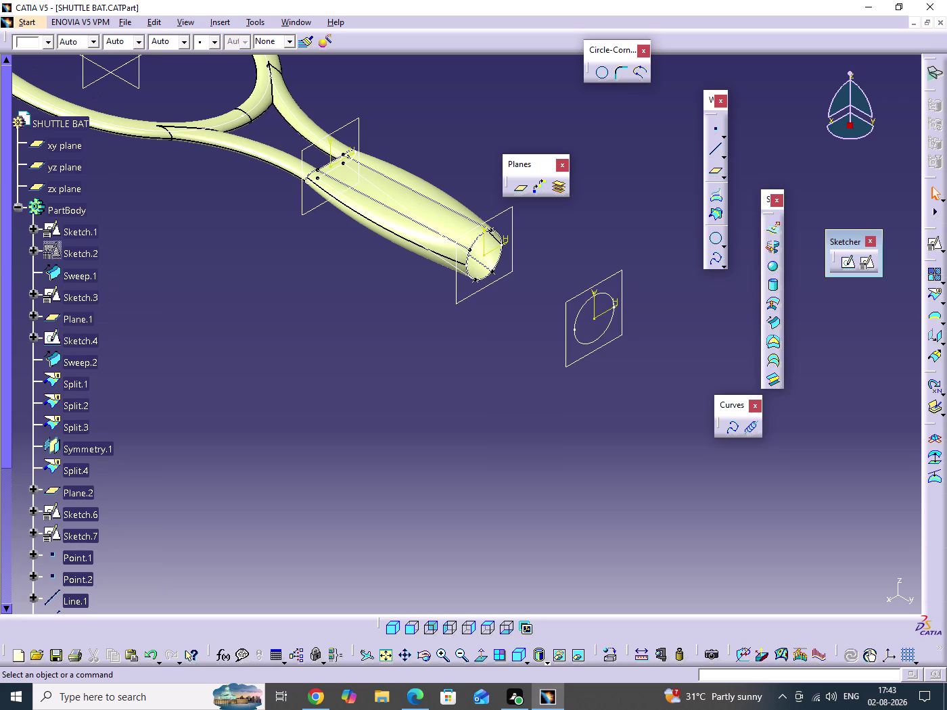
Reopen the handle loft definition, with Sketch.7 and Sketch.6 as sections and Line.1–Line.4 as guides.
double_click(188, 301)
middle_drag(253, 346, 247, 299)
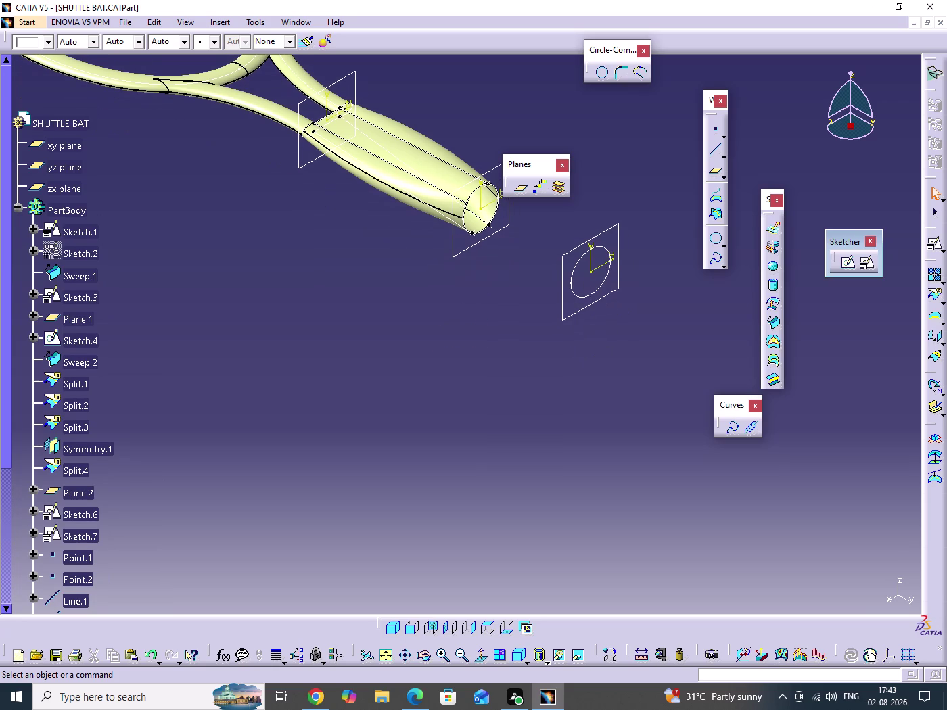
scroll(down, 3)
scroll(down, 3)
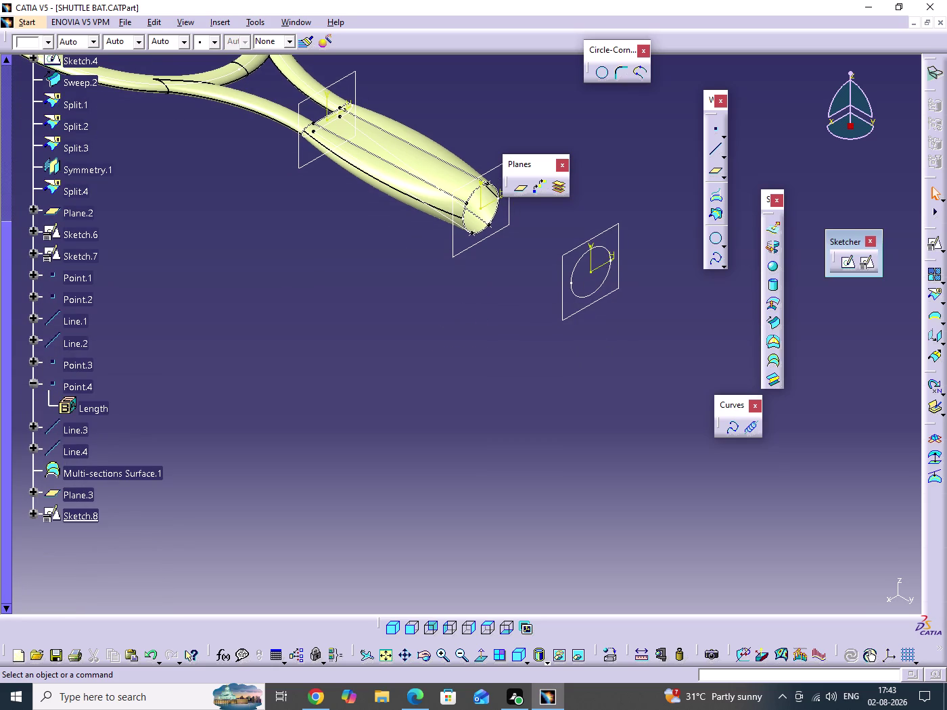
double_click(277, 307)
middle_drag(271, 311, 278, 352)
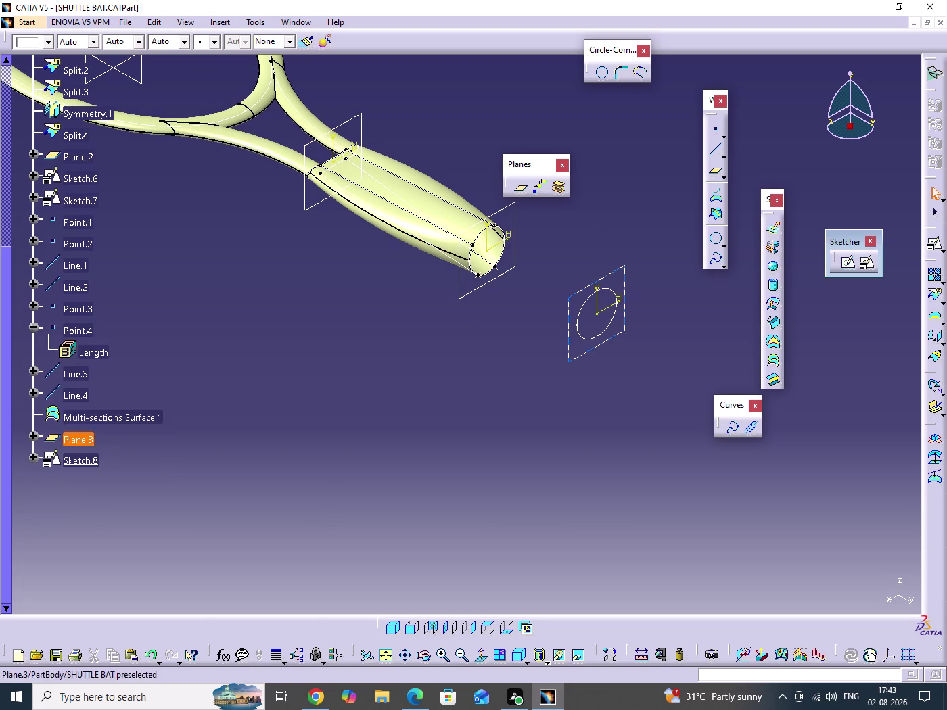
click(35, 399)
click(35, 399)
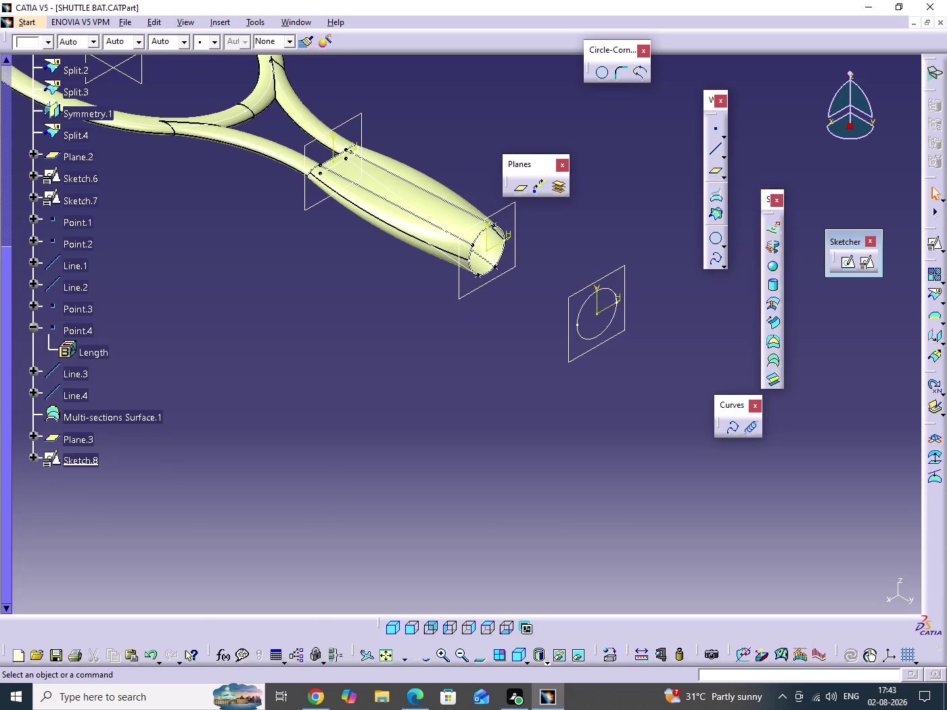
double_click(75, 419)
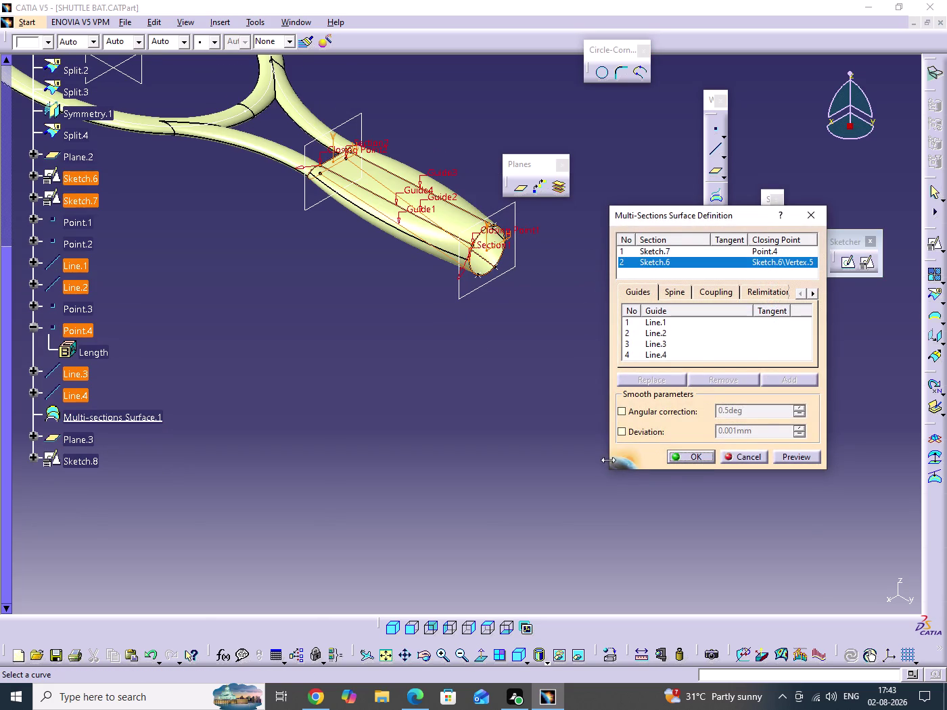
Close the handle loft definition without changes and reframe the handle.
click(695, 458)
click(436, 429)
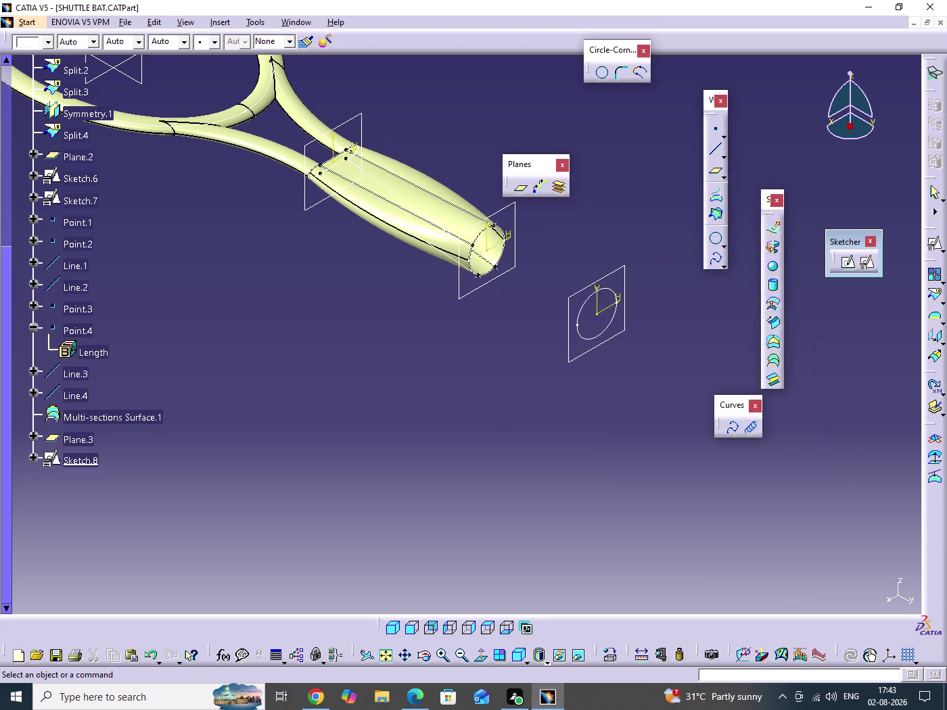
middle_drag(374, 402, 402, 441)
scroll(up, 3)
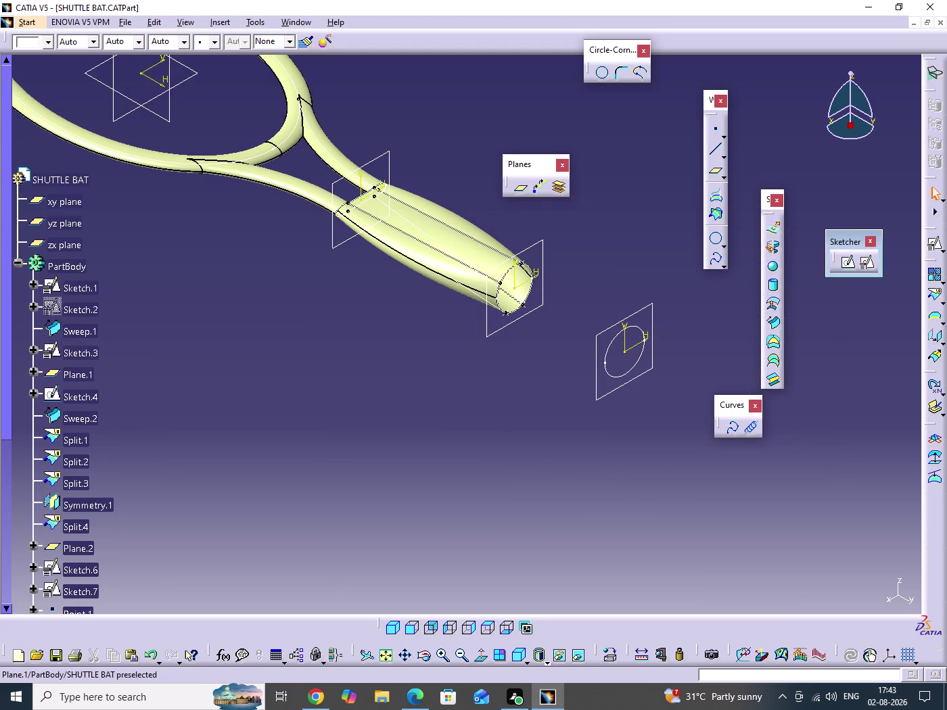
scroll(down, 3)
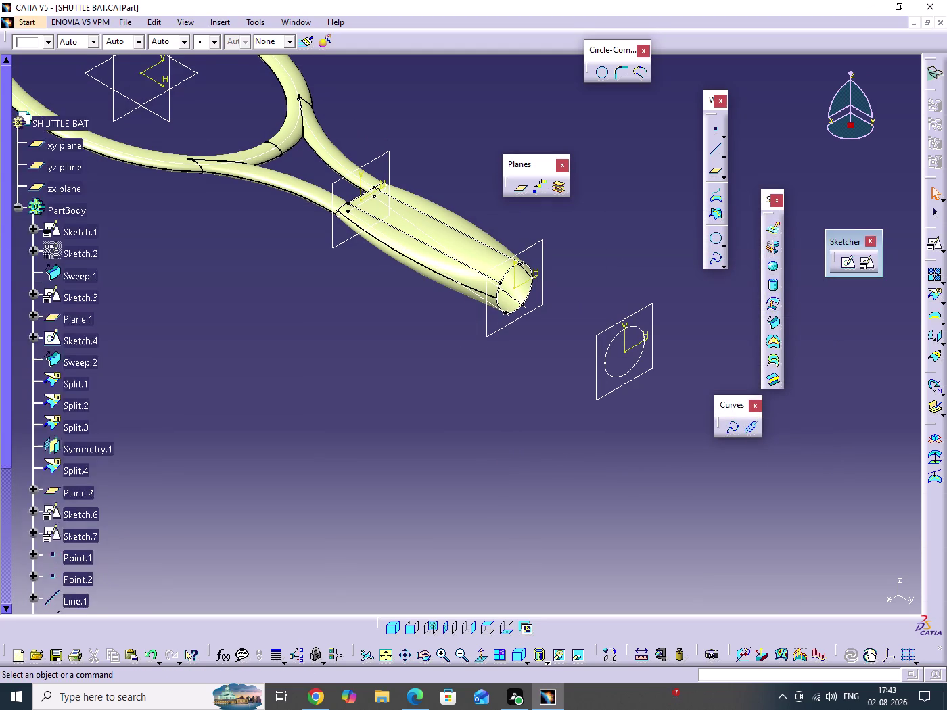
scroll(down, 3)
scroll(down, 3)
scroll(down, 3)
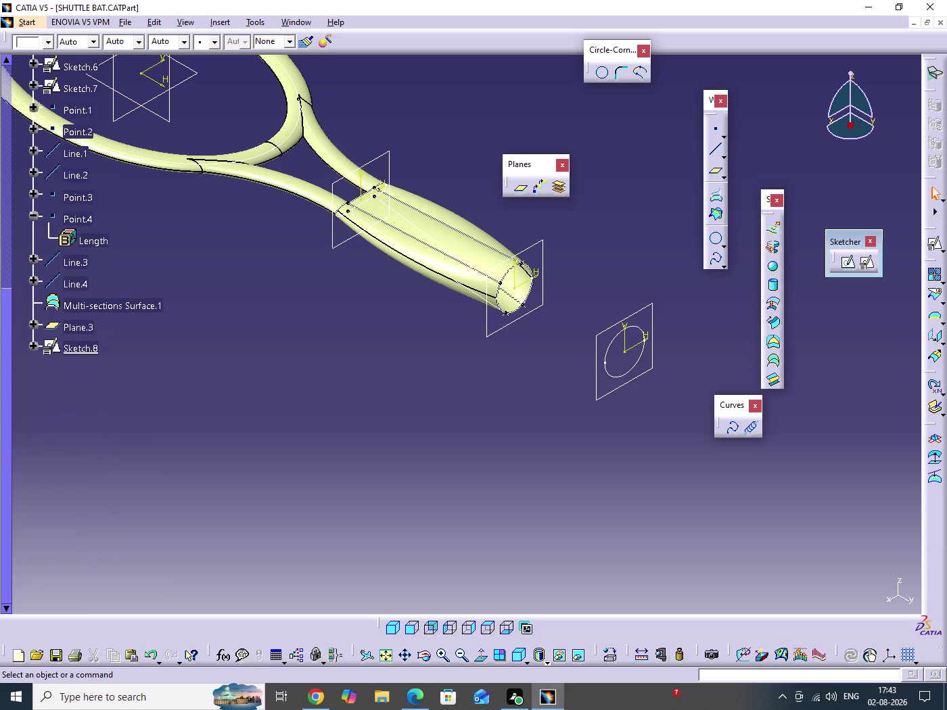
Reframe the view to show the whole bat and save the part.
click(306, 421)
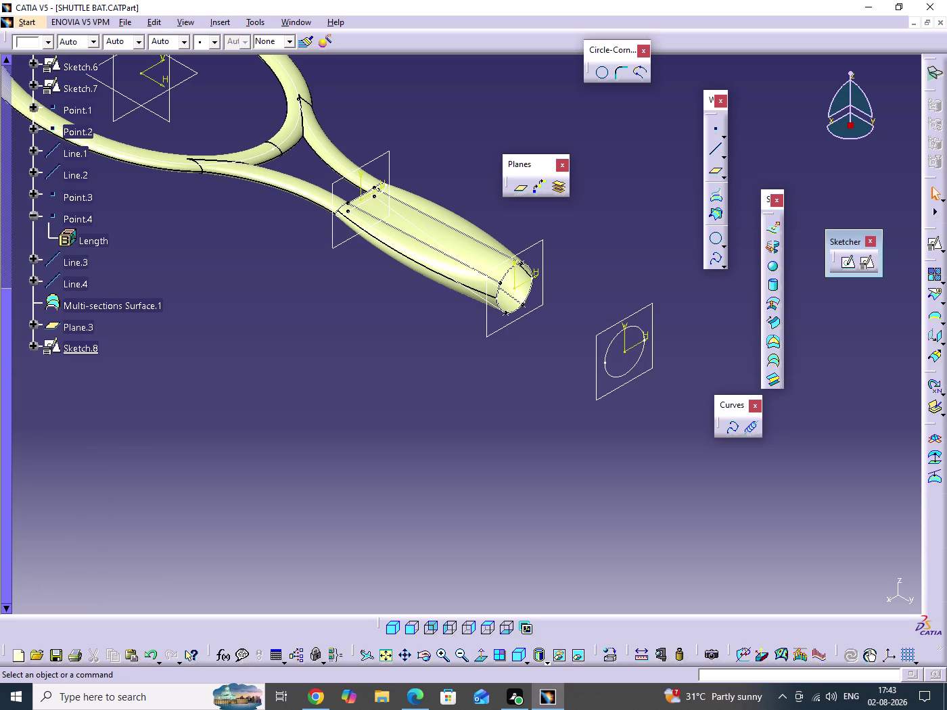
click(248, 386)
middle_drag(302, 343, 306, 390)
scroll(down, 3)
click(302, 344)
scroll(up, 3)
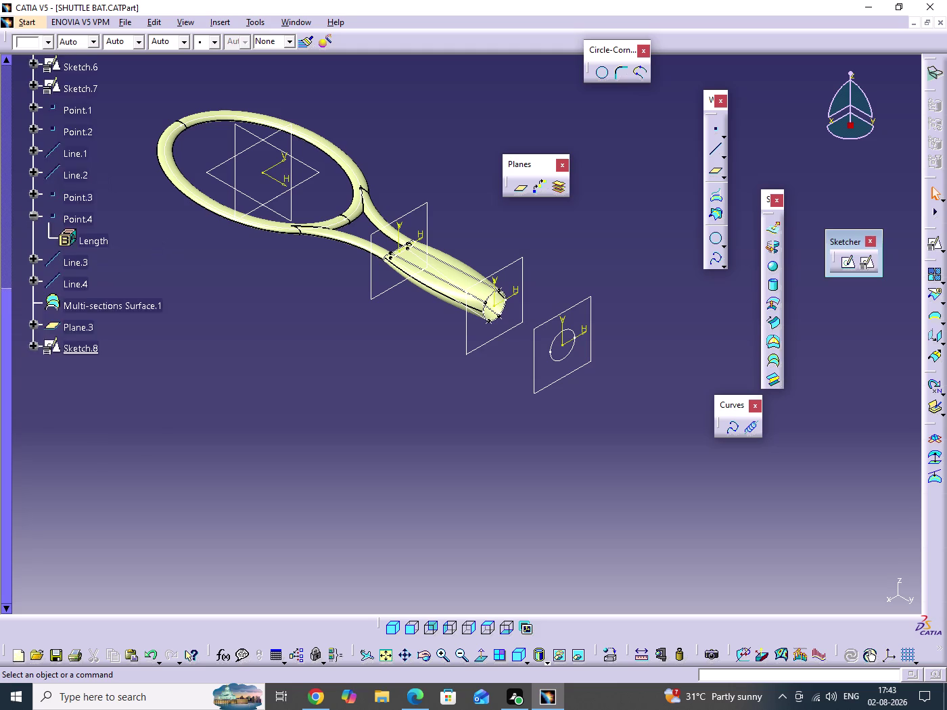
scroll(up, 3)
scroll(up, 3)
scroll(up, 3)
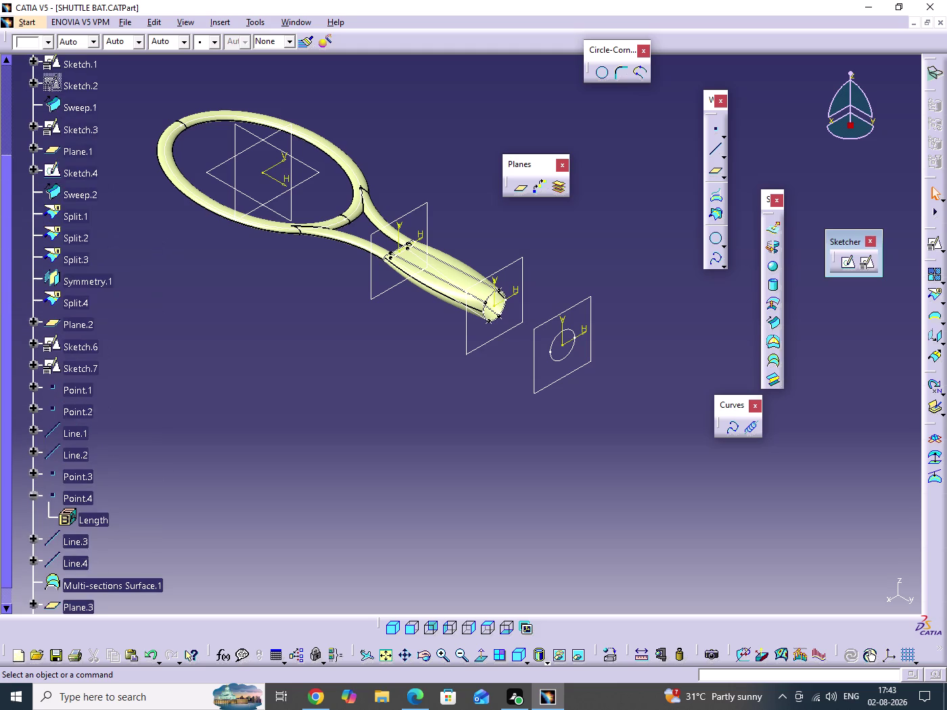
scroll(up, 3)
scroll(up, 3)
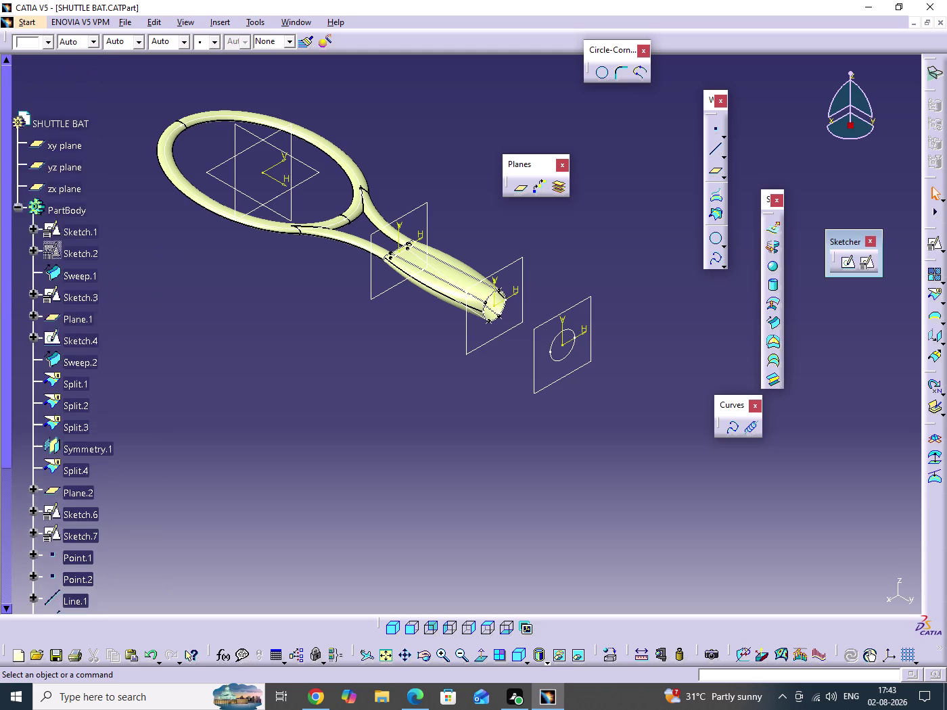
key(ctrl+s)
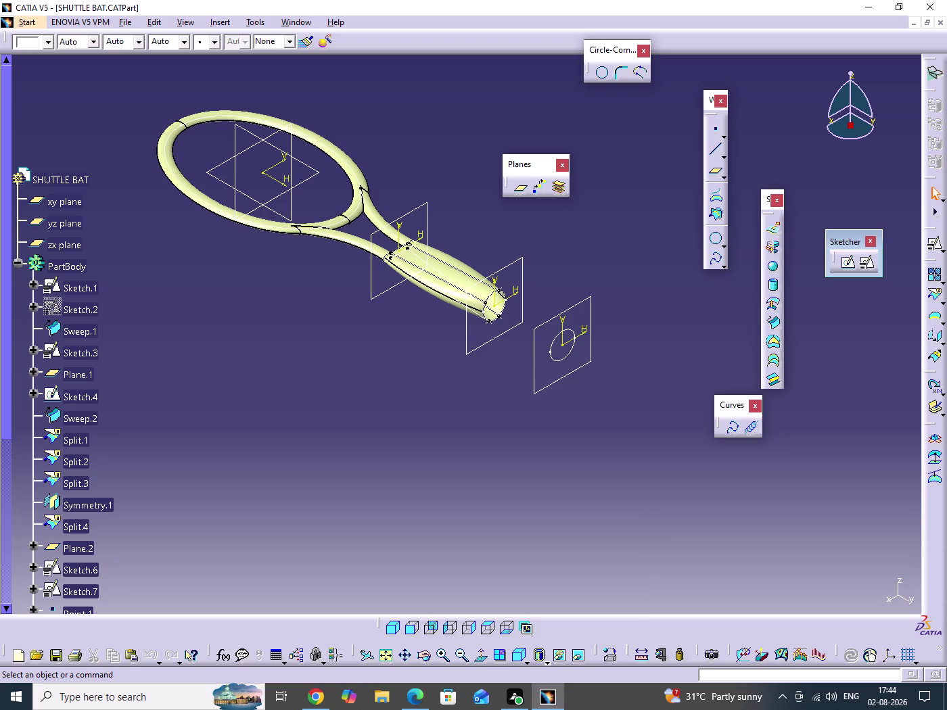
Collapse the Point.4 node, check Sketch.8 and Sketch.7, and switch via the Start menu.
scroll(down, 3)
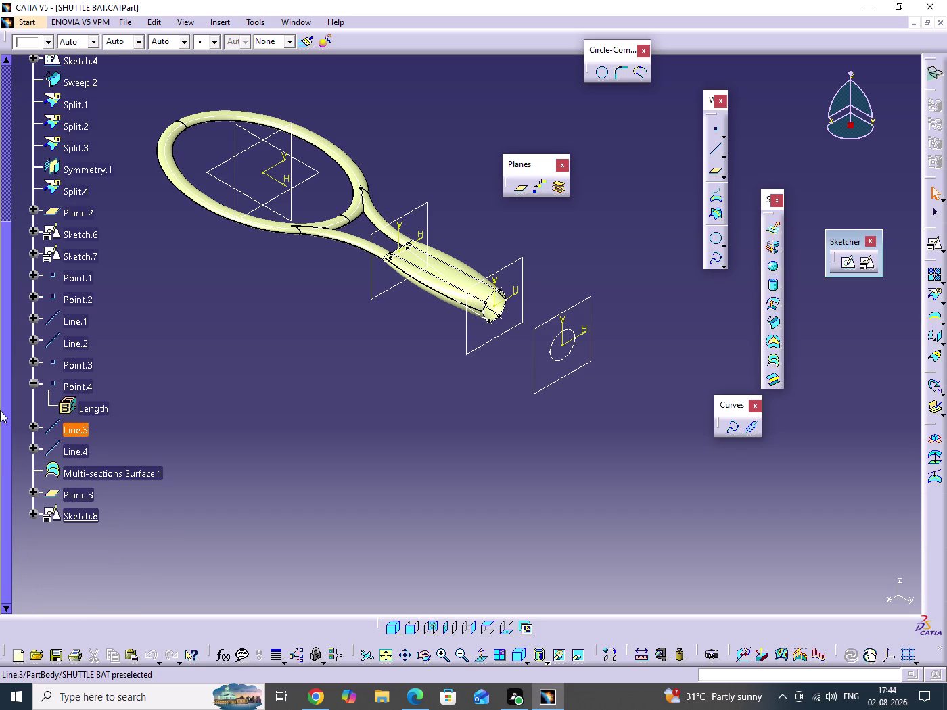
click(33, 384)
click(235, 410)
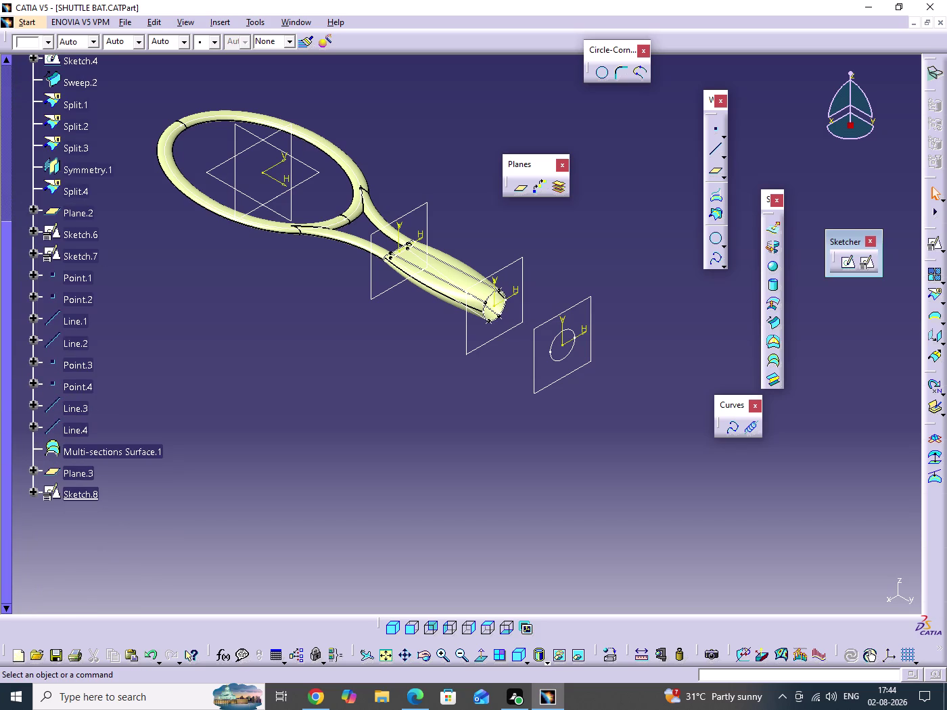
click(352, 377)
click(84, 496)
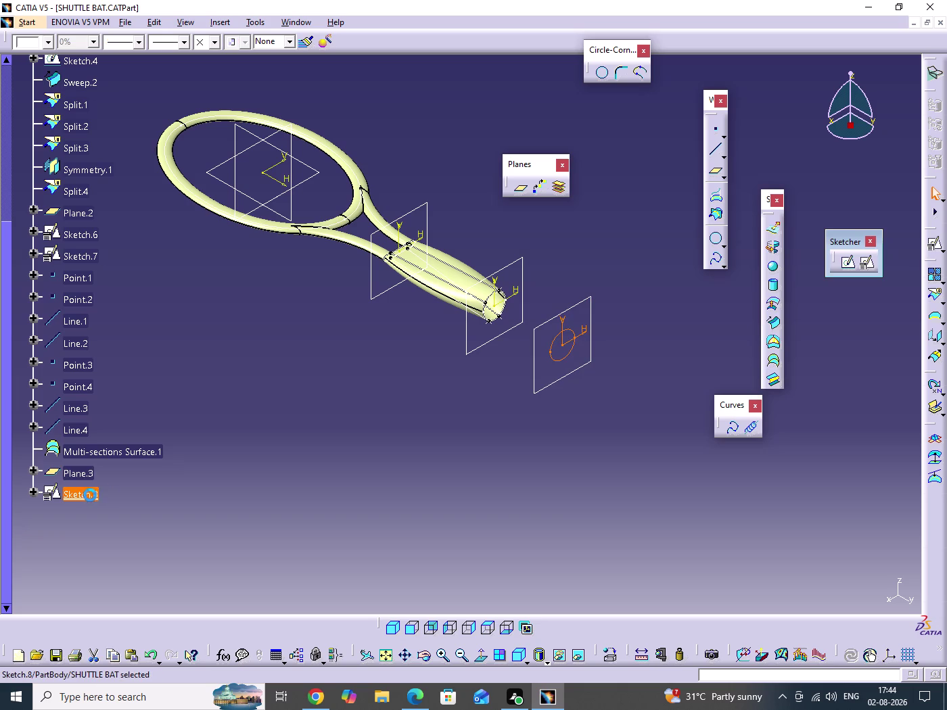
click(322, 446)
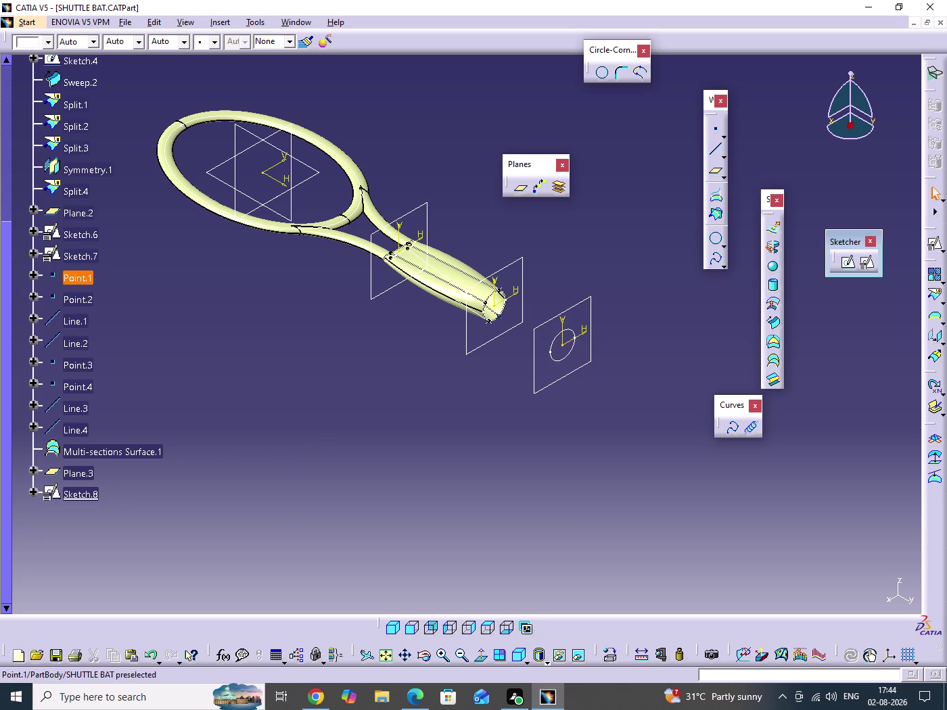
click(79, 262)
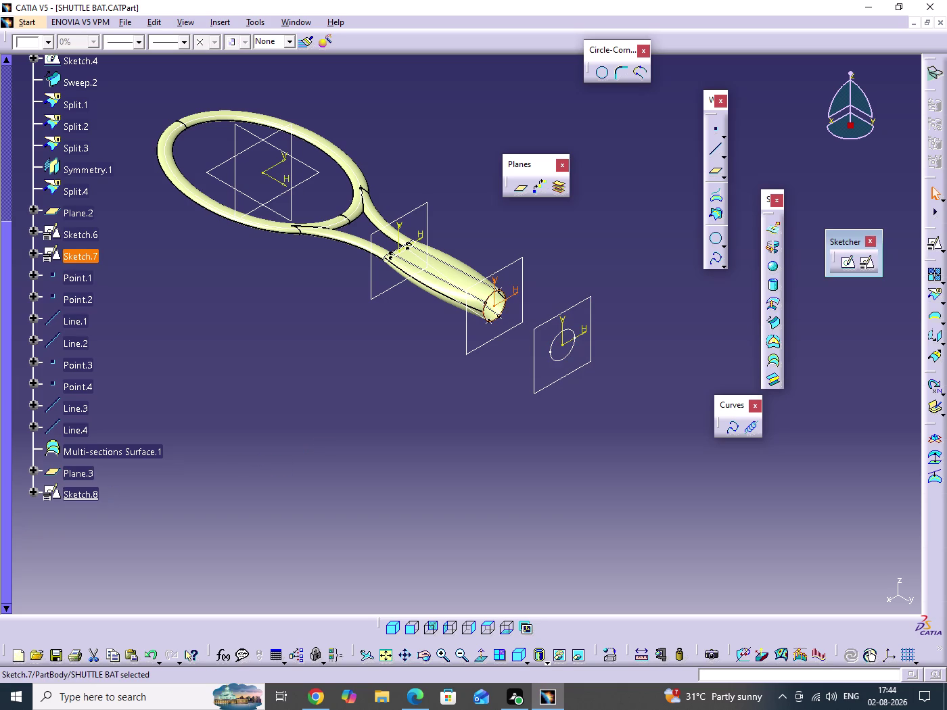
click(496, 474)
key(alt+s)
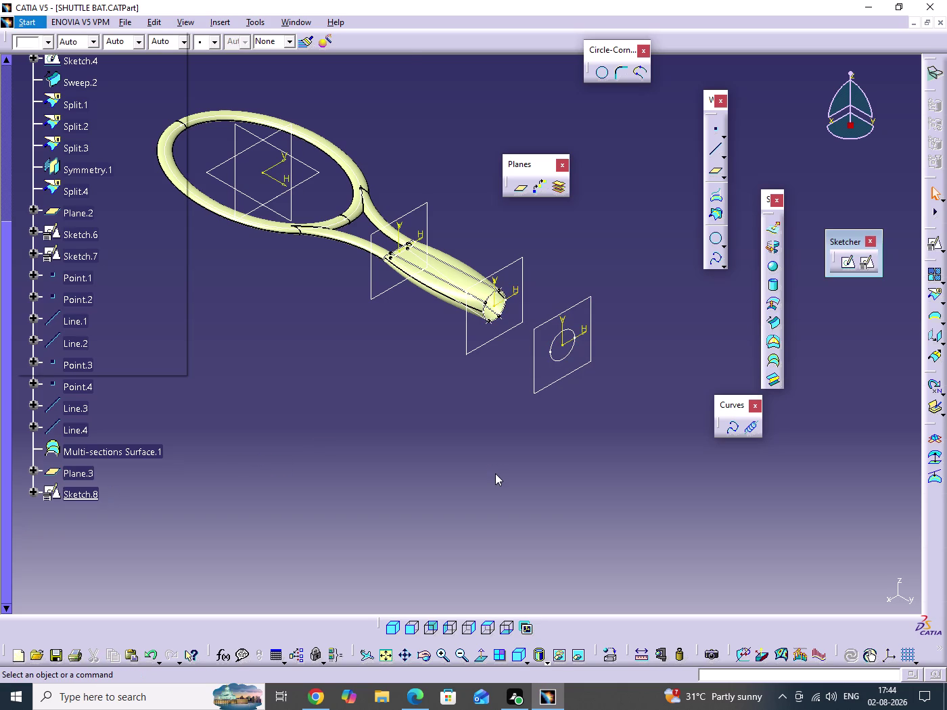
Start a multi-sections solid from Sketch.7 and Sketch.8, then abandon that first attempt.
text(MP)
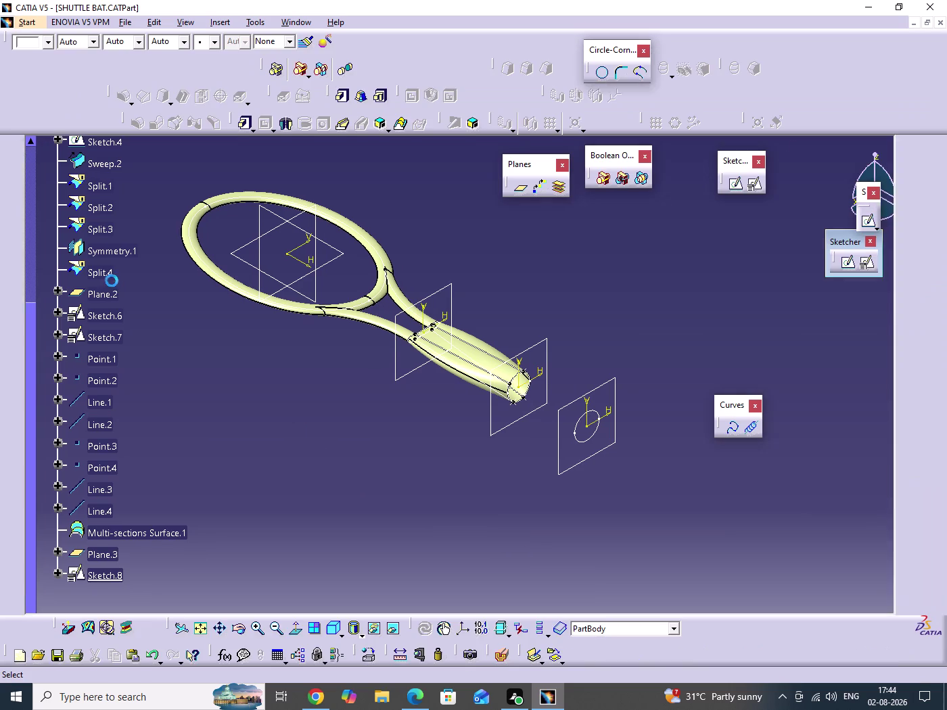
click(107, 336)
middle_drag(290, 421, 298, 333)
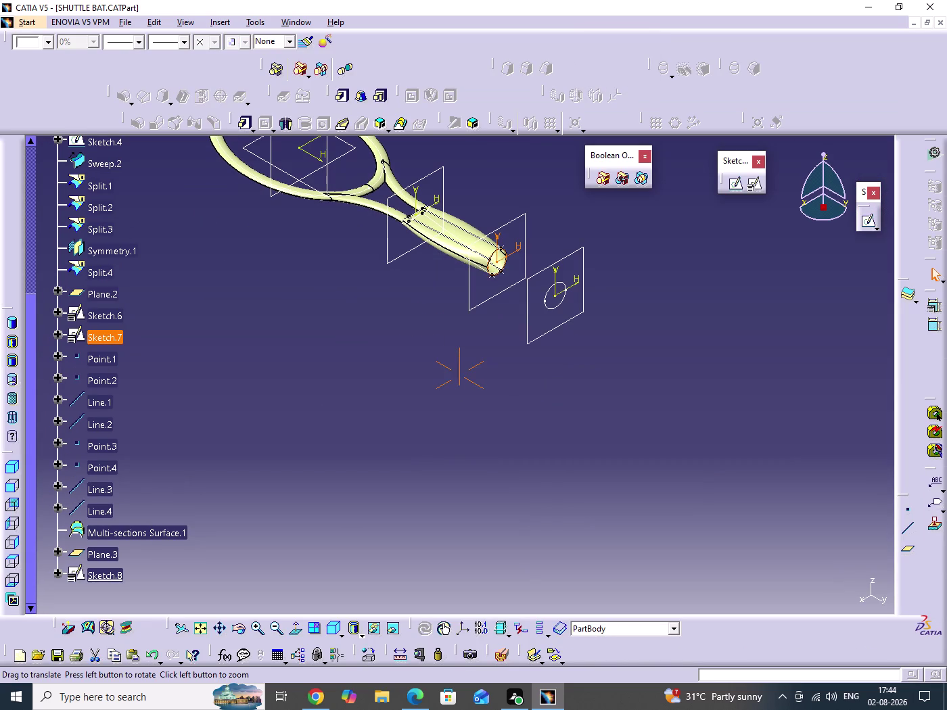
click(118, 580)
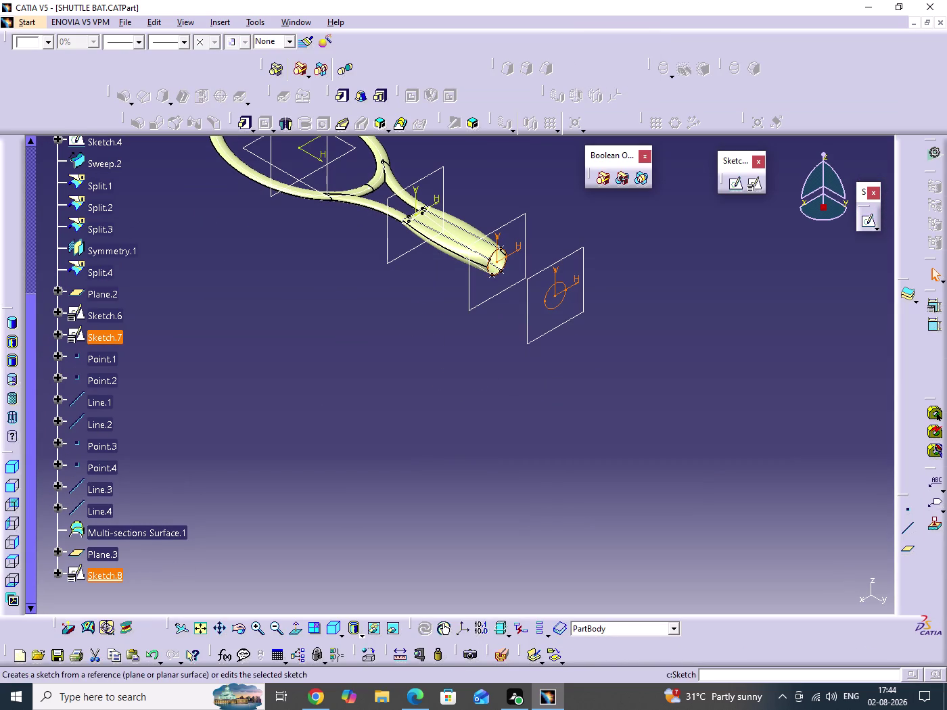
click(400, 123)
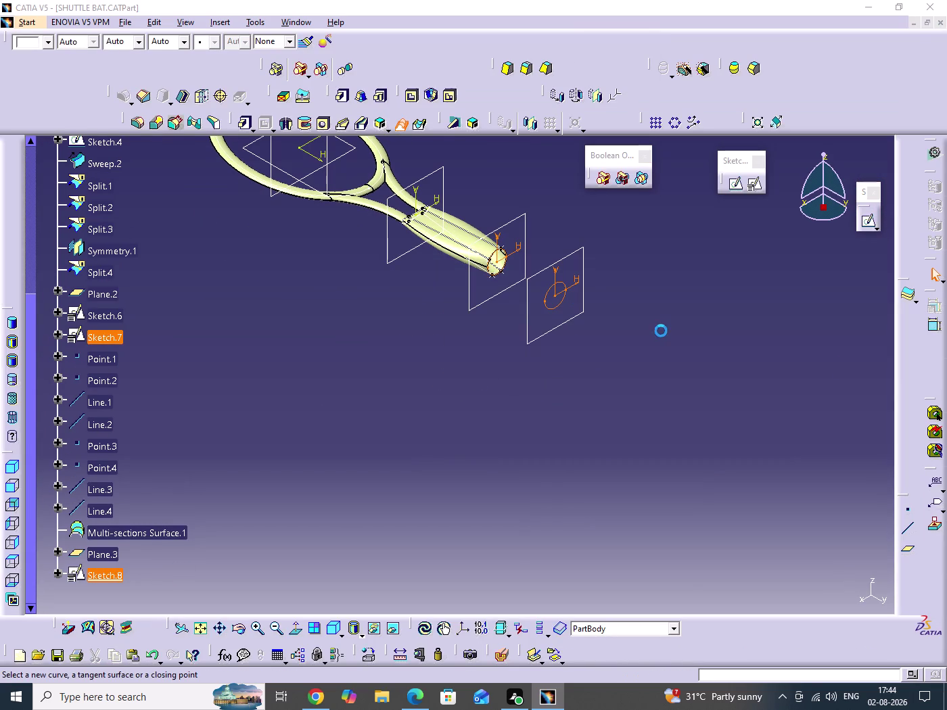
middle_drag(442, 386, 344, 420)
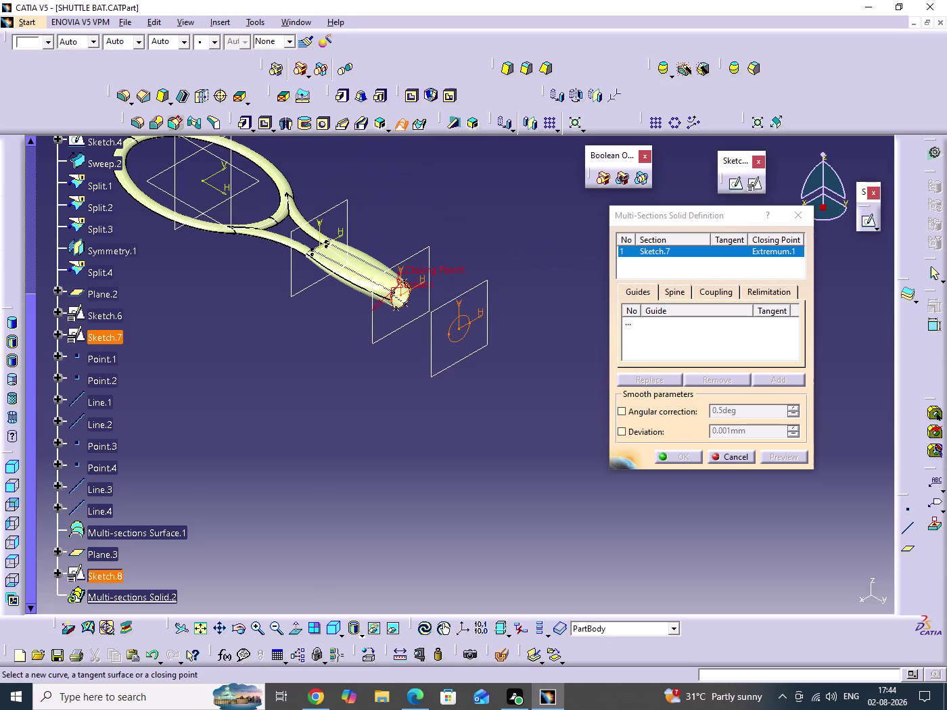
click(727, 457)
click(663, 414)
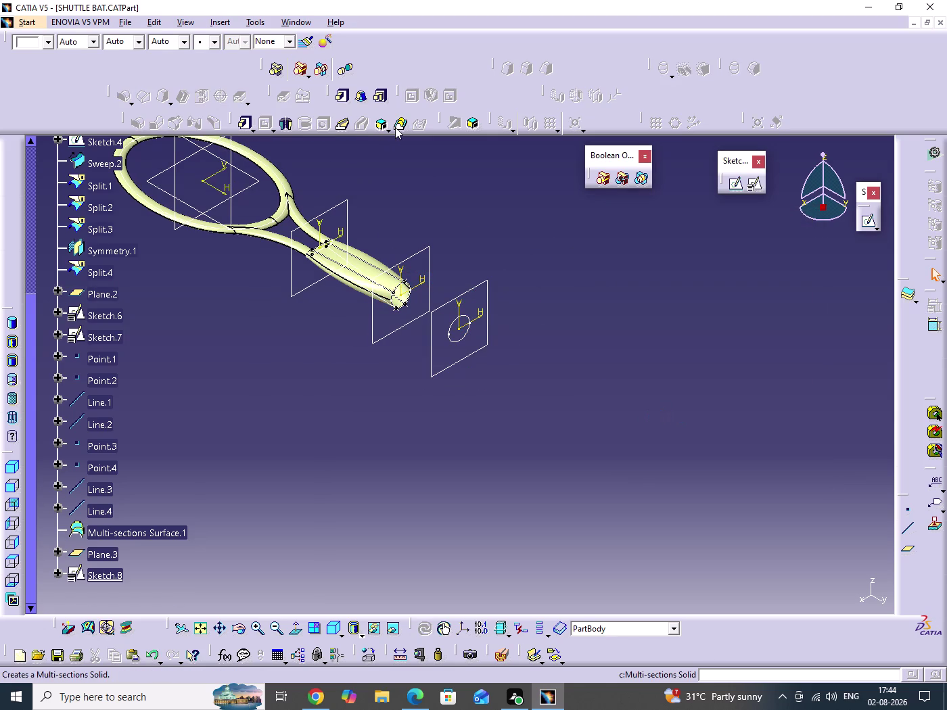
Loft Multi-sections Solid.2 between Sketch.7 and Sketch.8, previewing before confirming.
click(396, 126)
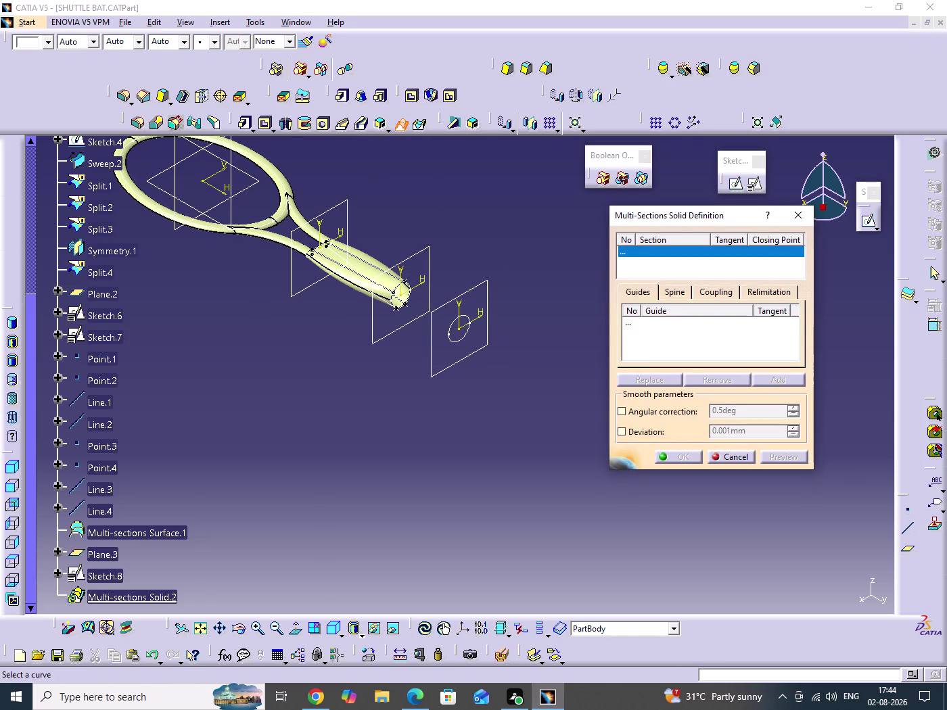
click(111, 336)
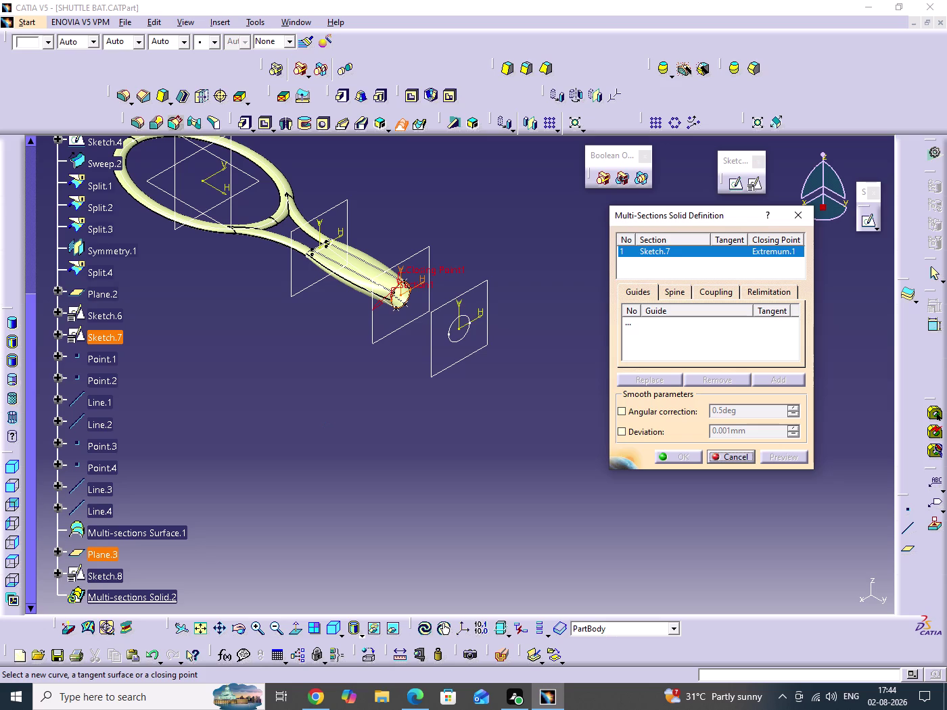
click(469, 333)
click(780, 456)
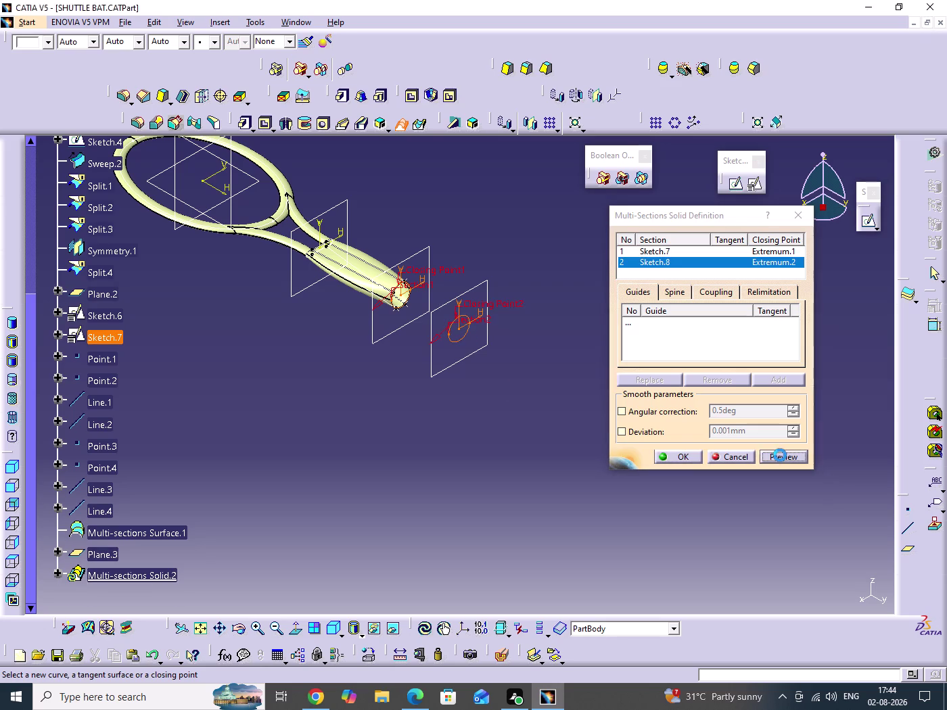
click(690, 461)
click(522, 476)
middle_drag(531, 447, 535, 416)
click(531, 447)
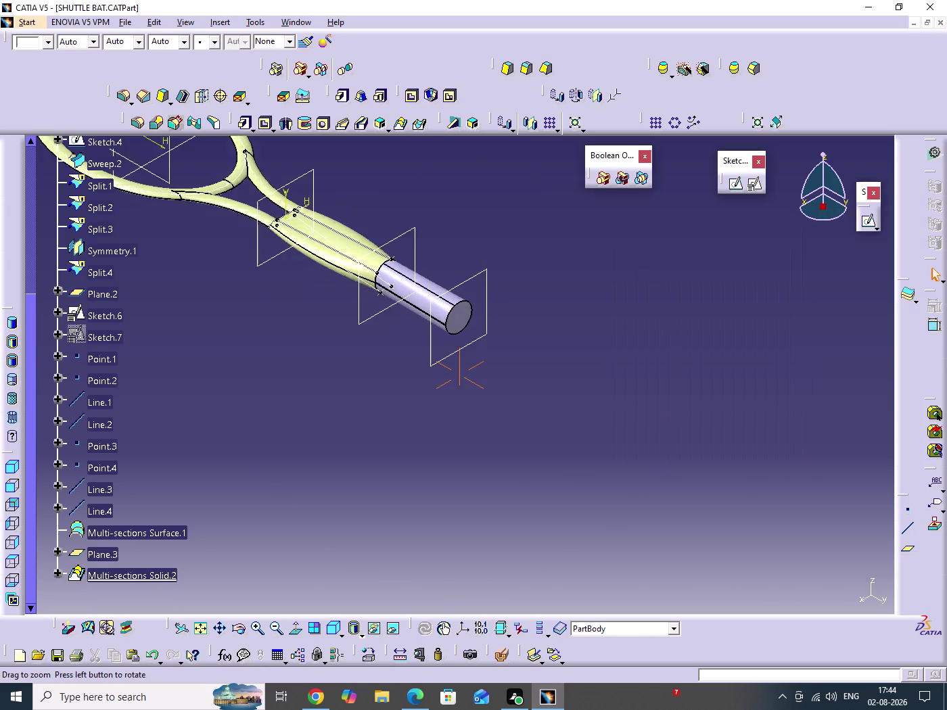
middle_drag(535, 416, 535, 342)
middle_drag(534, 358, 735, 520)
Remove guide curves Line.1 through Line.4 from Multi-sections Surface.1.
double_click(165, 534)
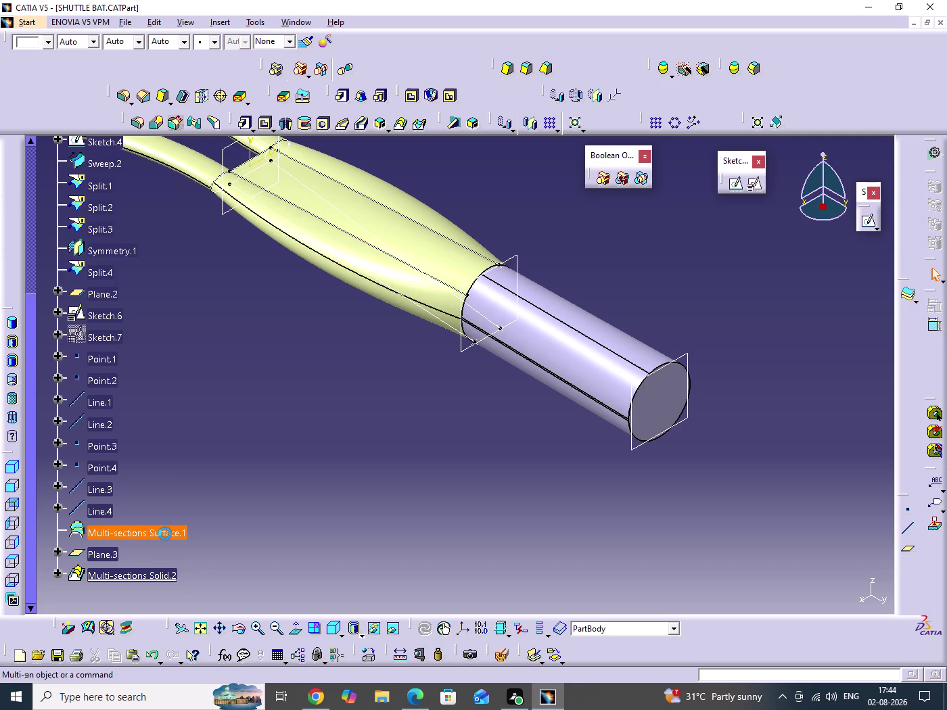
right_click(699, 335)
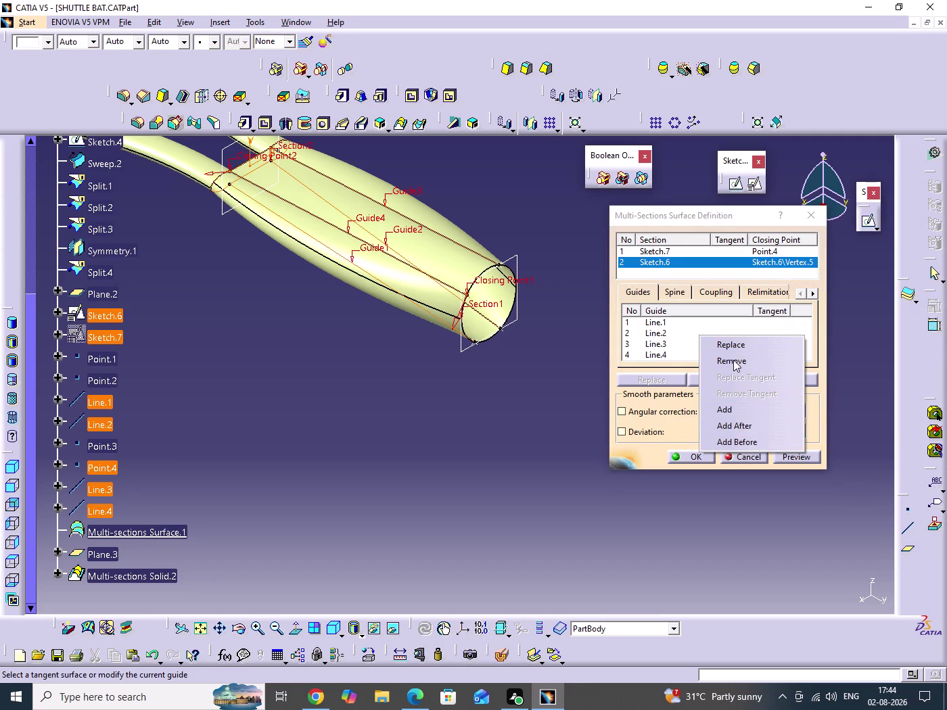
click(734, 360)
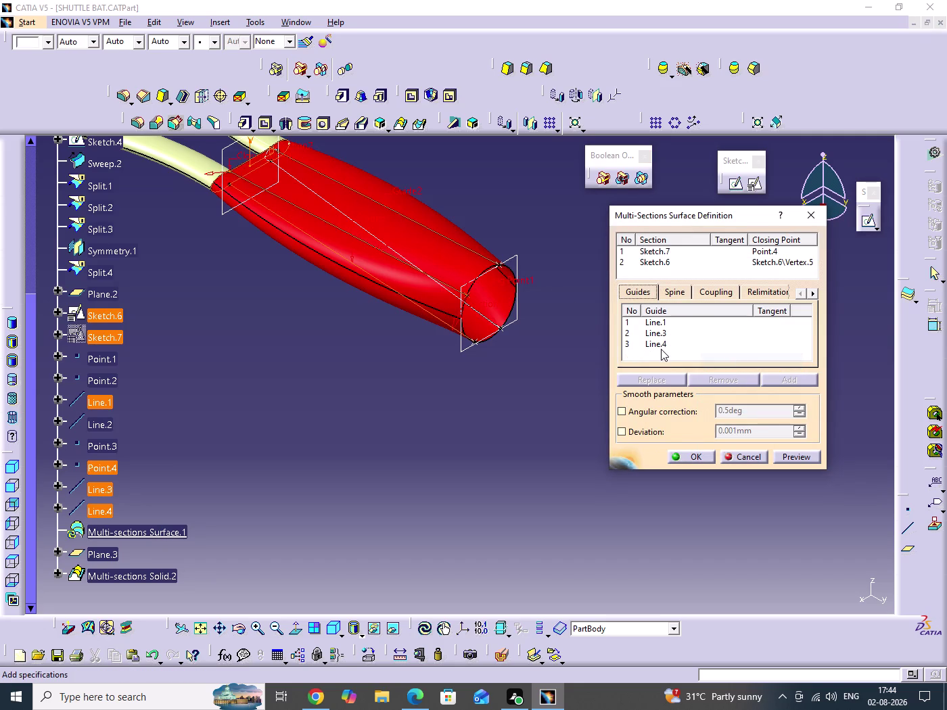
click(661, 350)
click(725, 379)
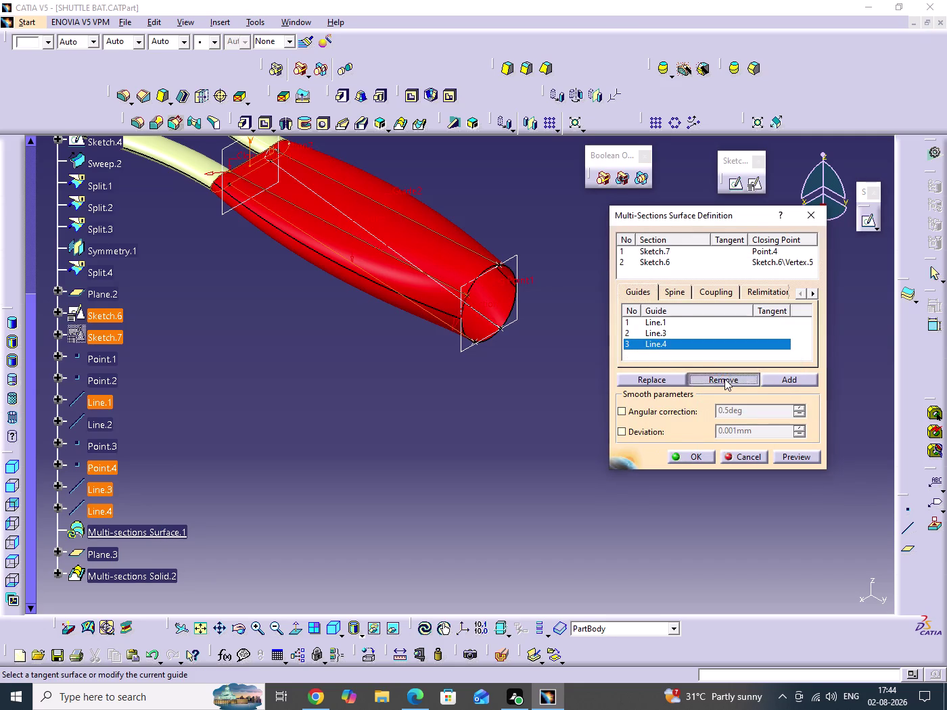
click(655, 334)
click(715, 380)
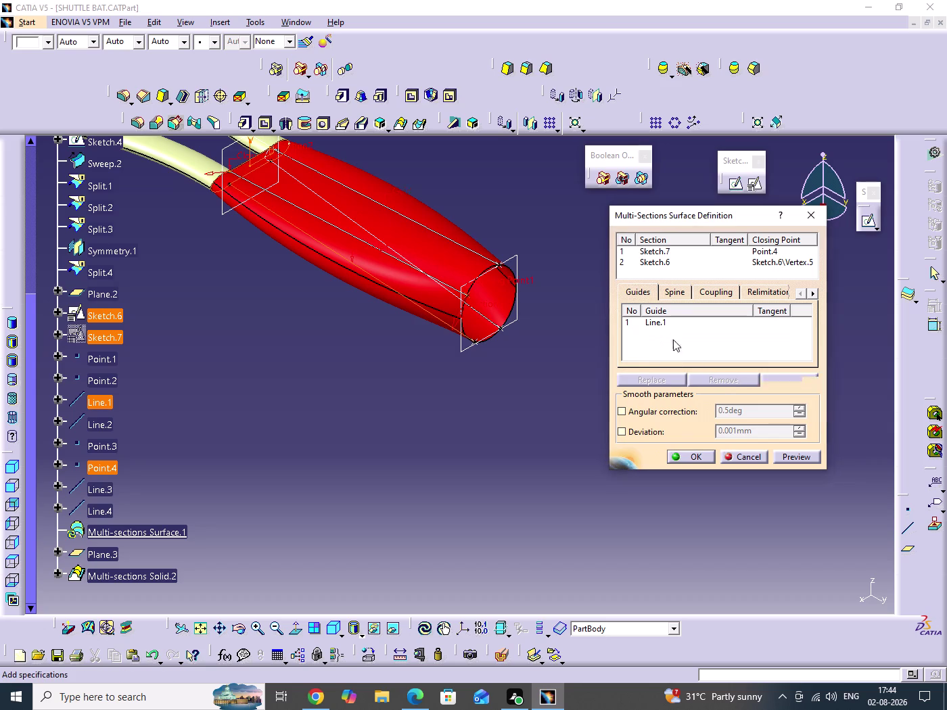
click(656, 324)
click(715, 381)
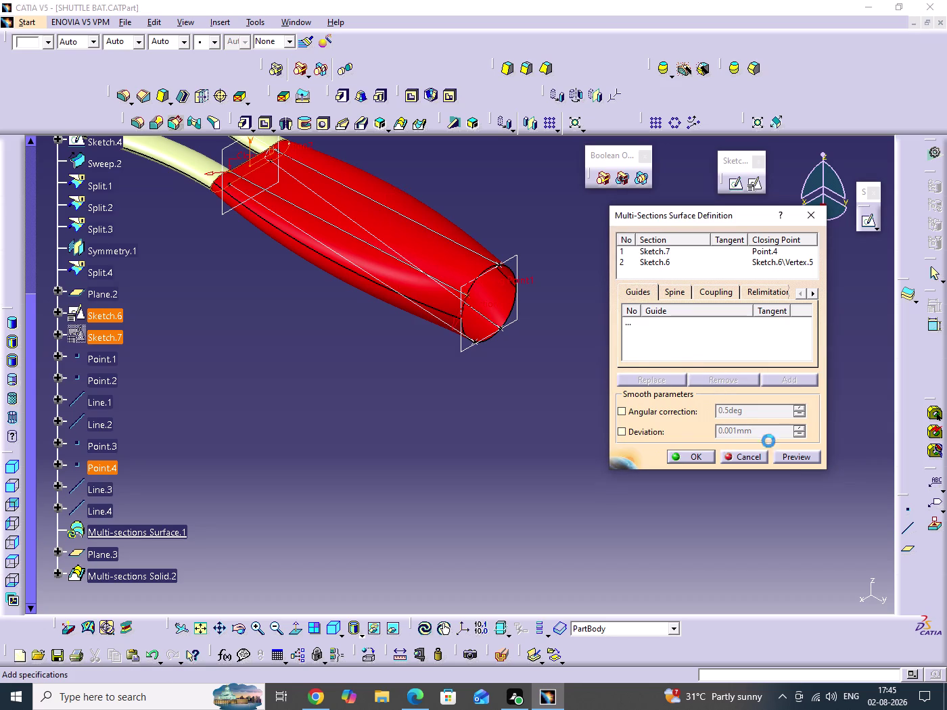
Preview the guide-free straight handle tube and confirm the redefined surface.
click(796, 457)
middle_drag(489, 388, 529, 488)
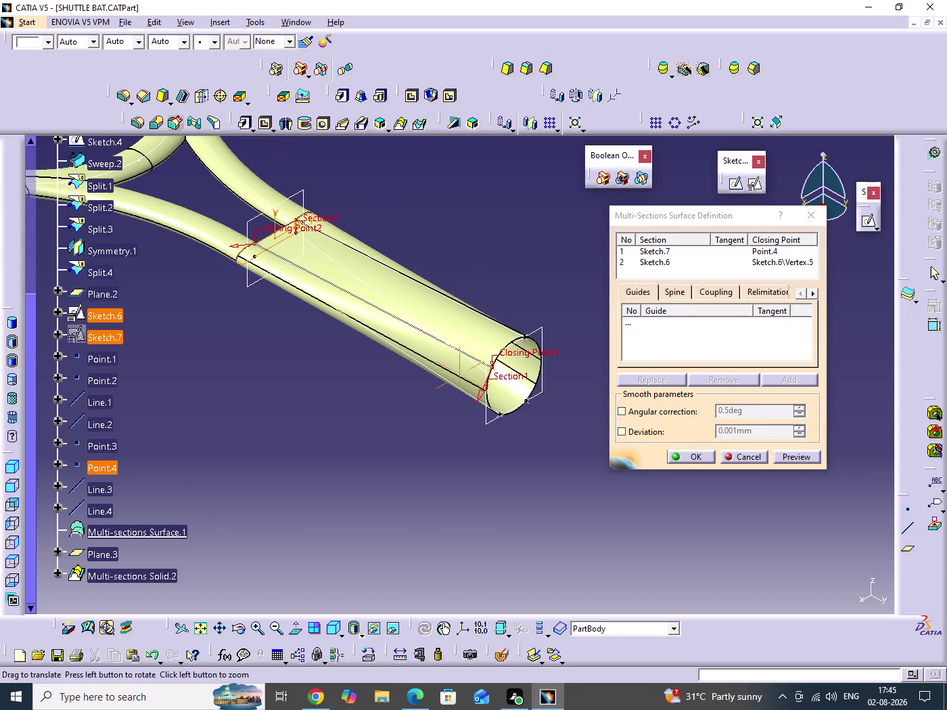
middle_drag(529, 489, 405, 377)
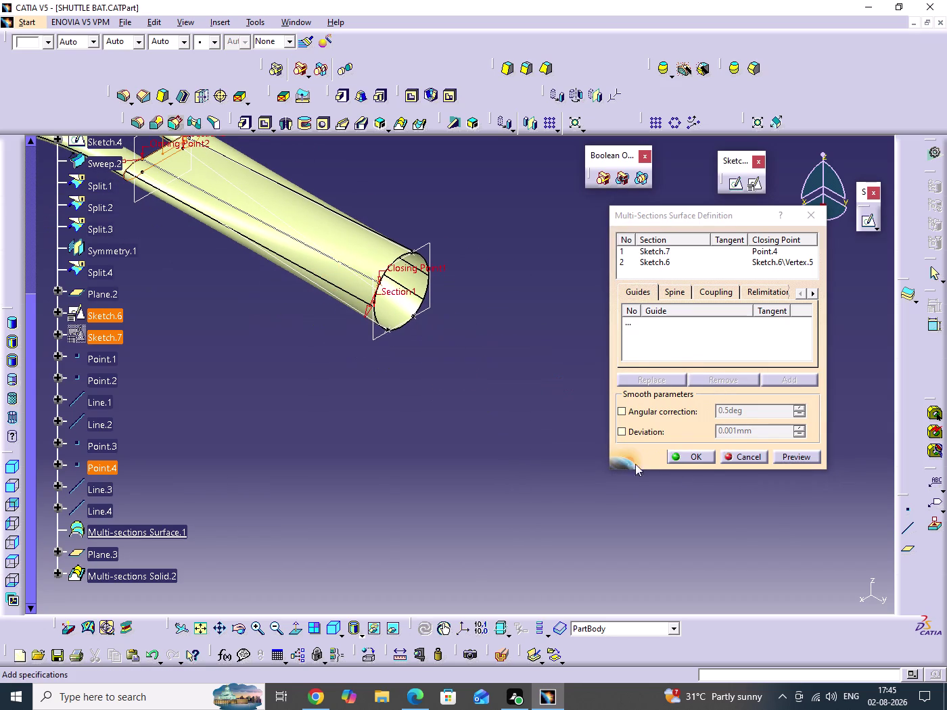
click(701, 457)
middle_drag(686, 376, 686, 412)
scroll(down, 3)
click(686, 377)
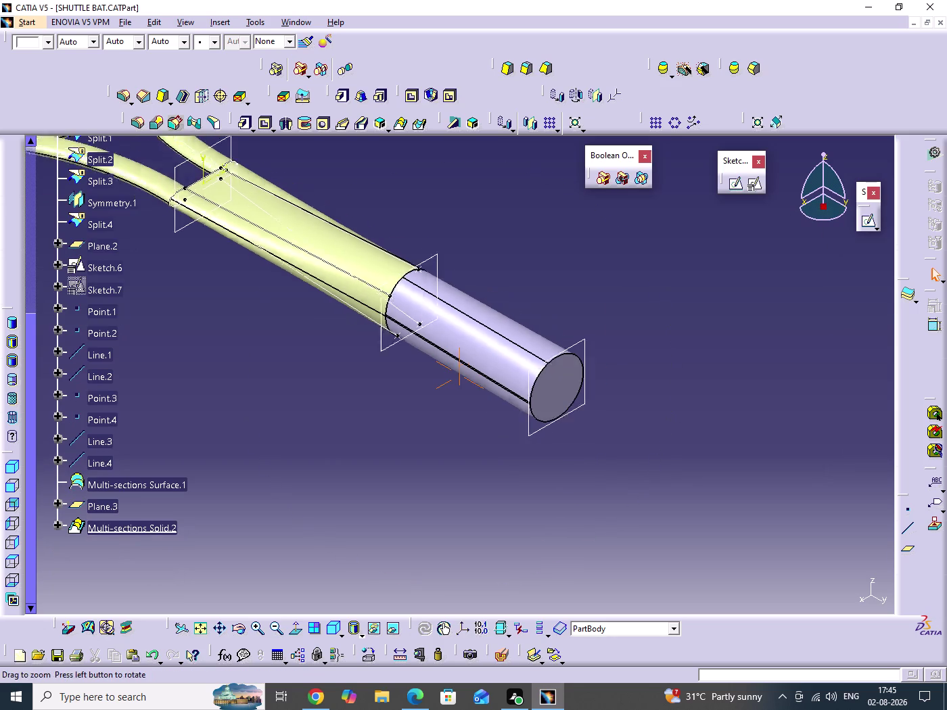
middle_drag(687, 412, 684, 426)
middle_drag(561, 473, 700, 525)
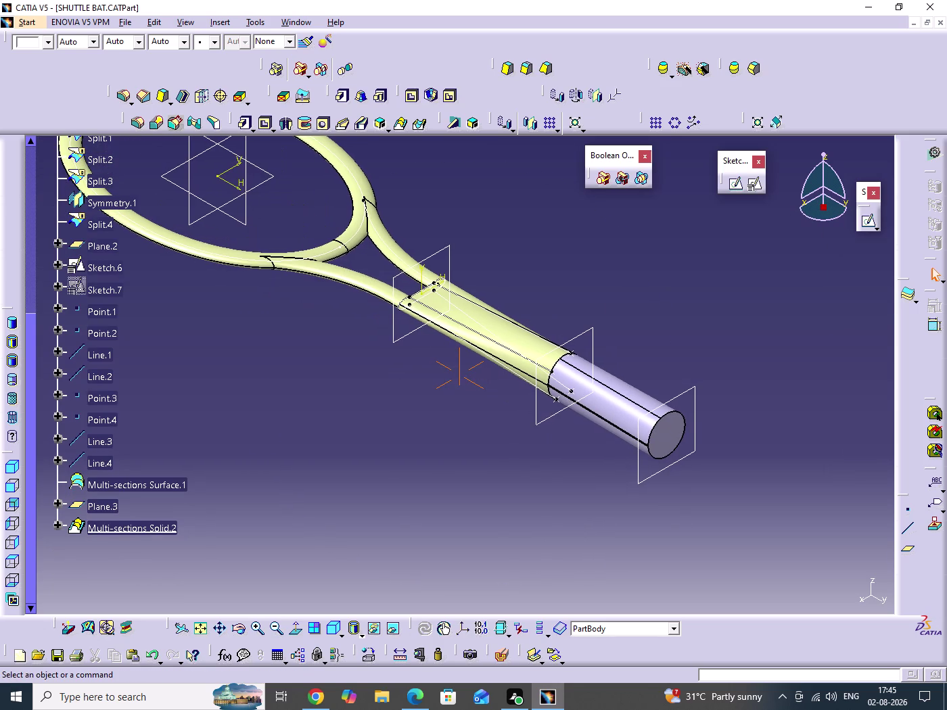
Delete the handle construction lines and surface, confirming removal of their children.
click(466, 502)
click(465, 502)
click(92, 359)
click(105, 460)
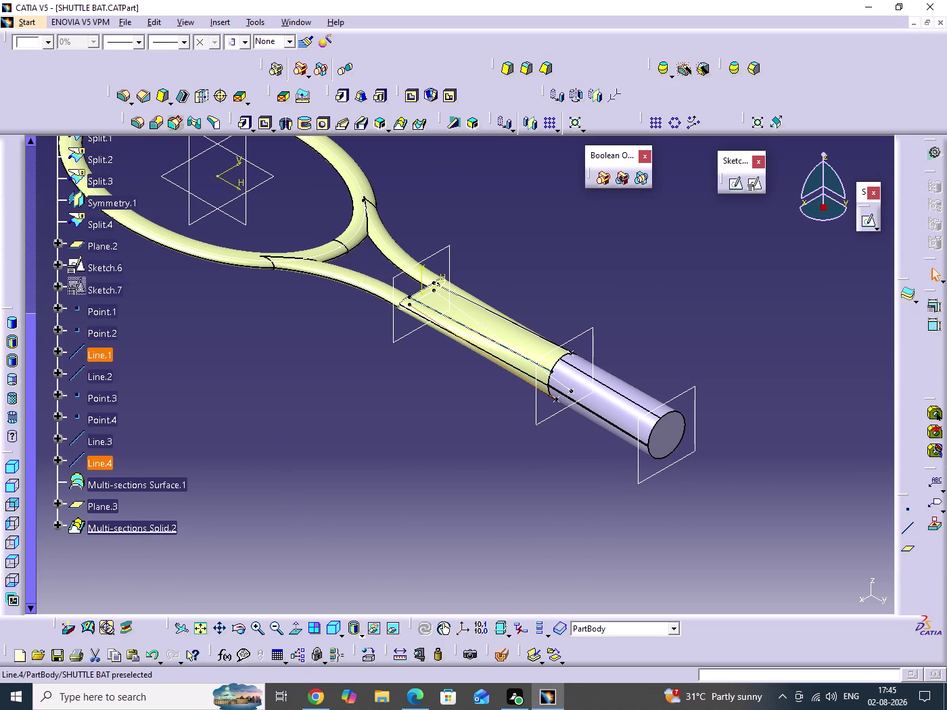
key(Delete)
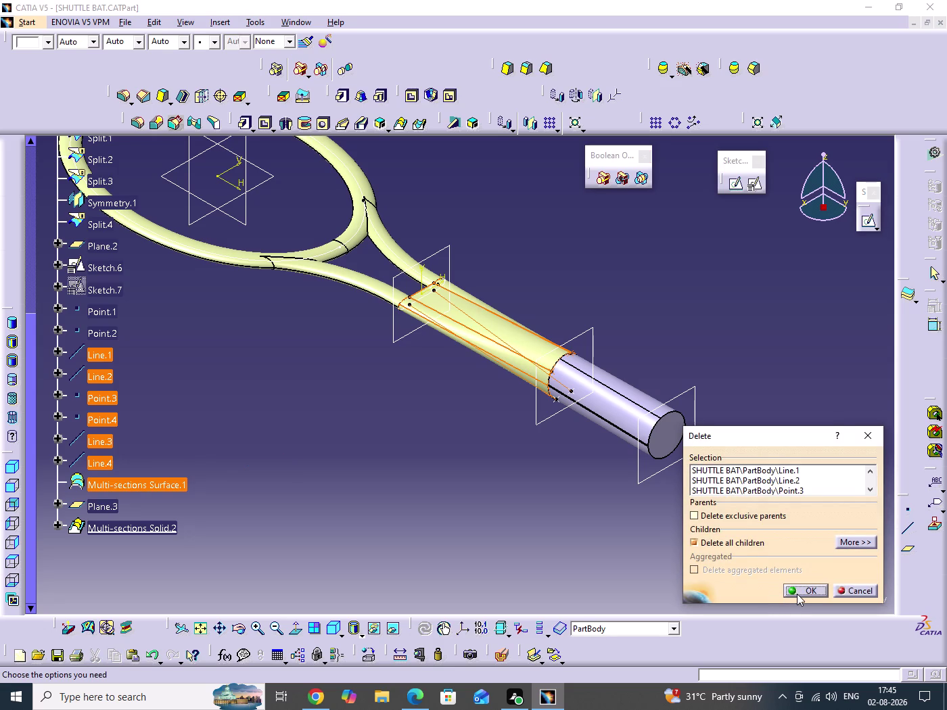
click(802, 592)
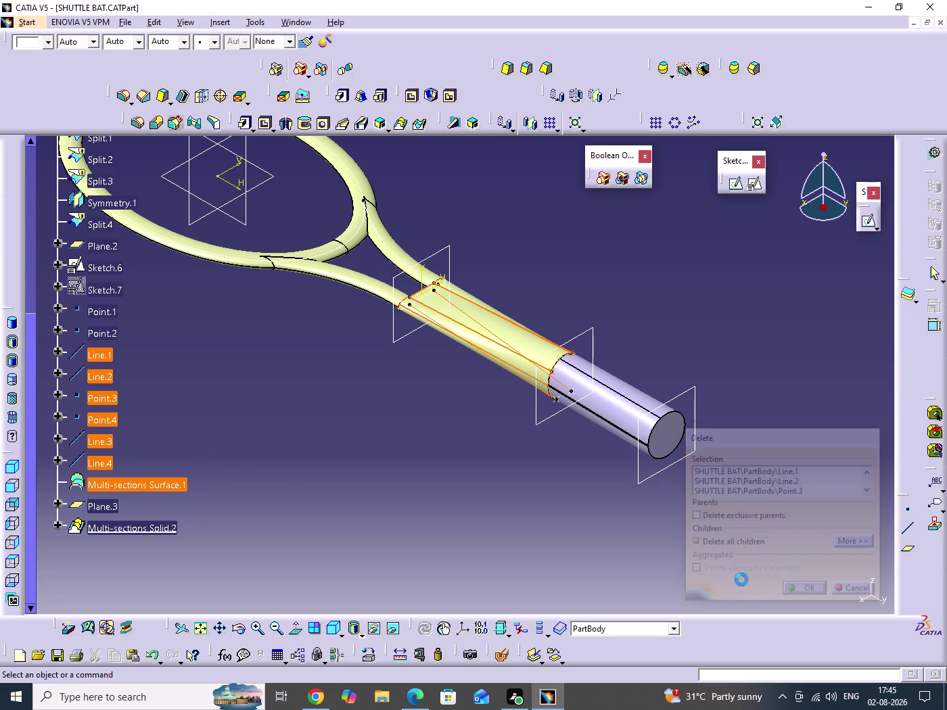
Undo the deletion to restore the handle geometry and save SHUTTLE BAT.CATPart.
click(403, 499)
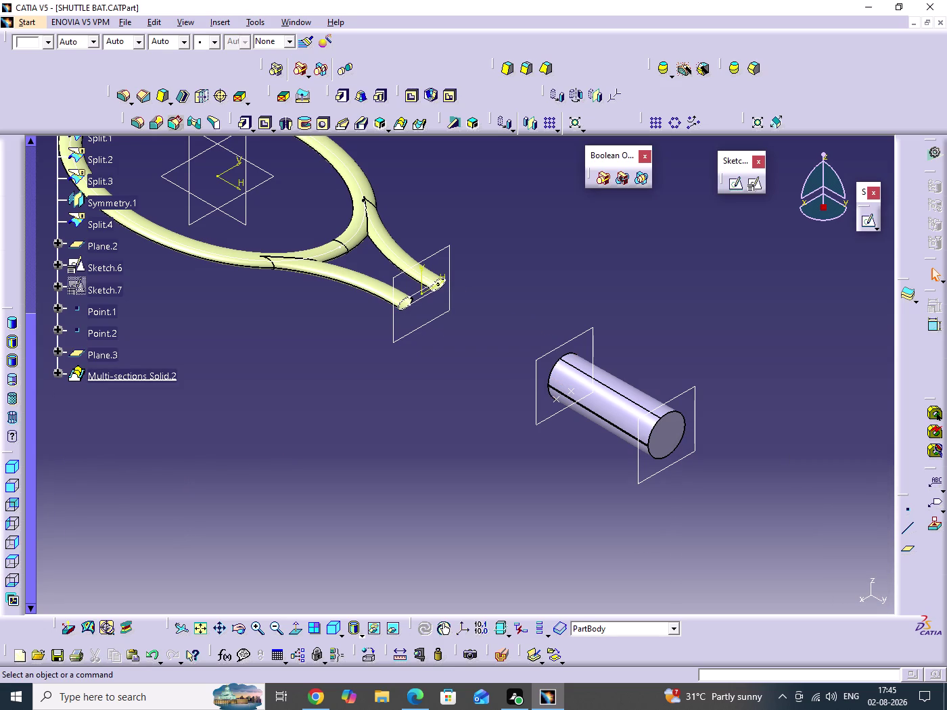
key(ctrl+z)
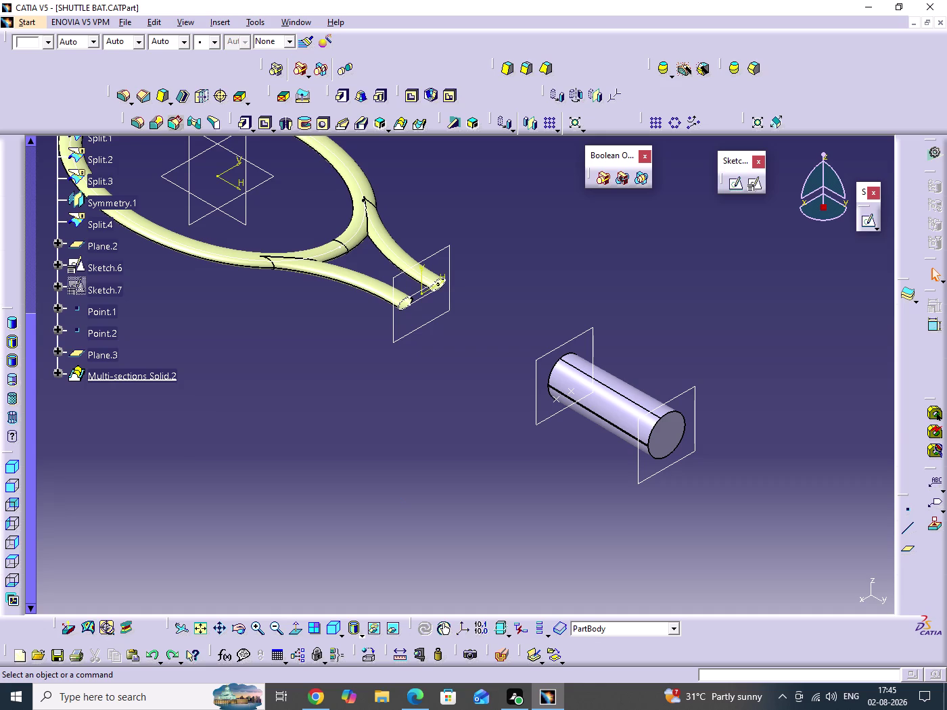
key(ctrl+z)
click(404, 497)
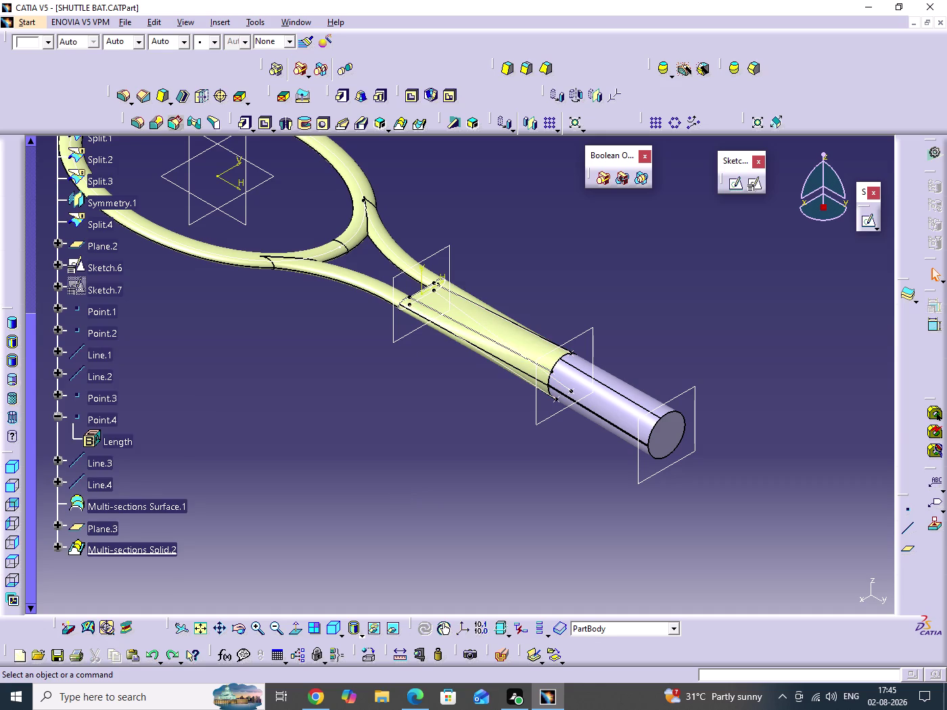
key(ctrl+s)
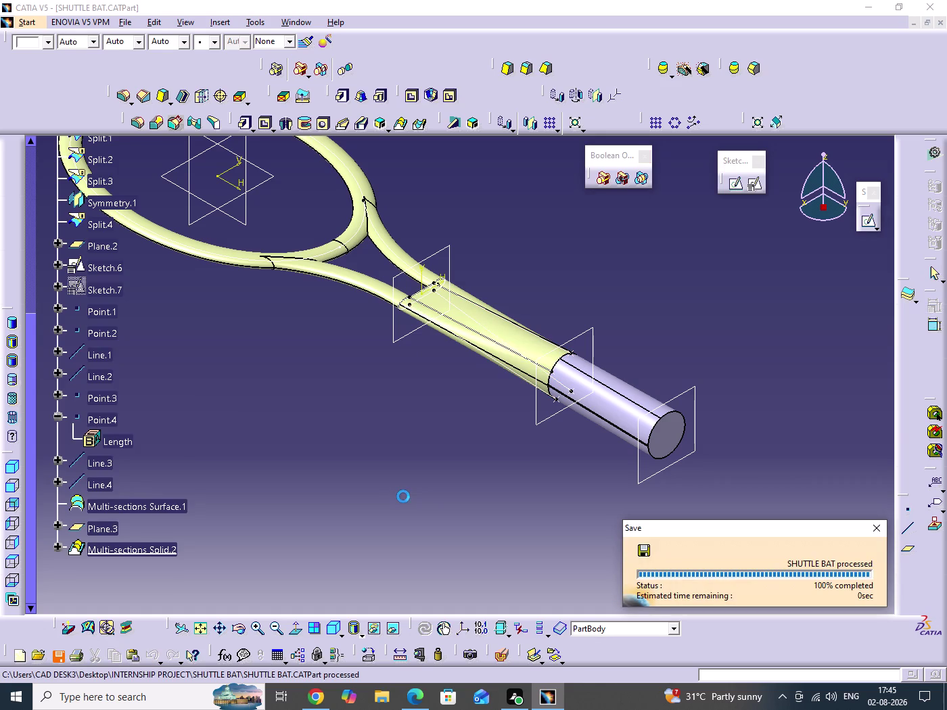
click(437, 477)
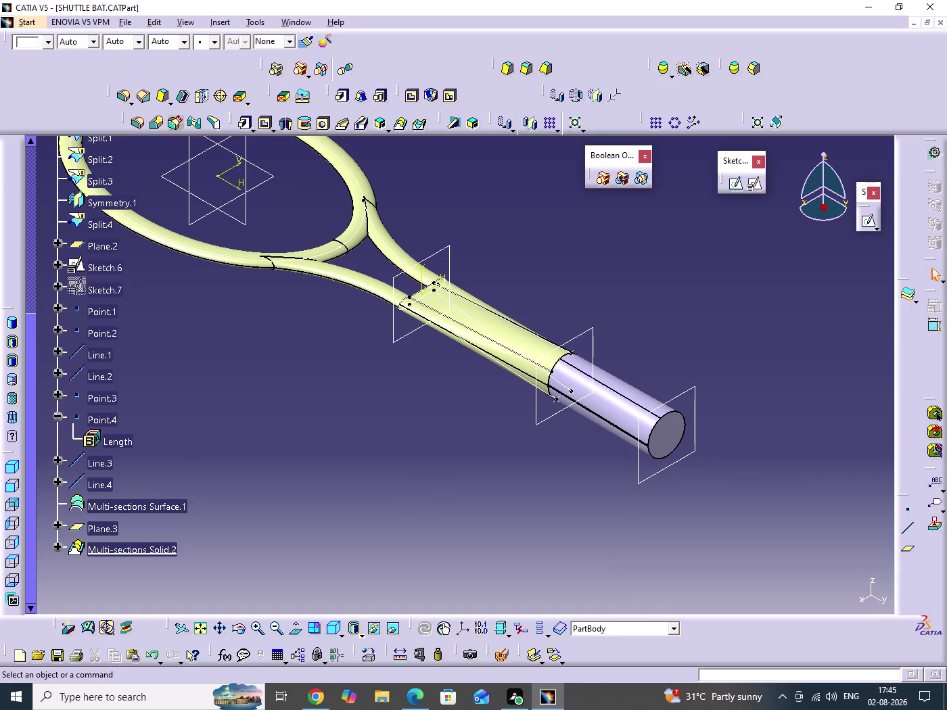
Glance at the bat's reference drawing, then return to the model.
click(424, 694)
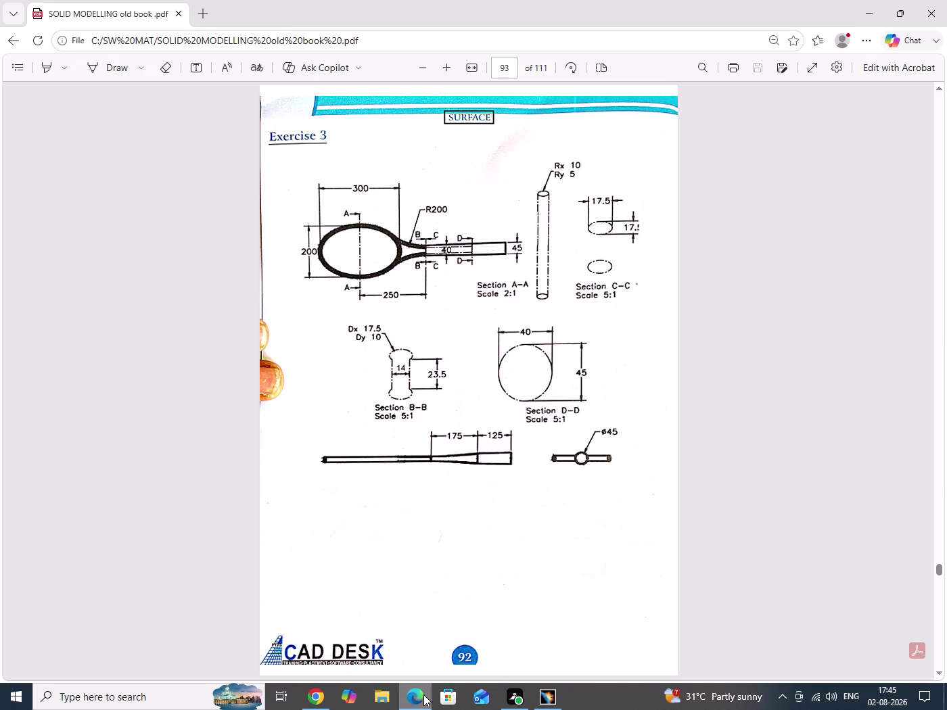
click(874, 9)
click(669, 321)
middle_drag(674, 316, 668, 382)
click(674, 316)
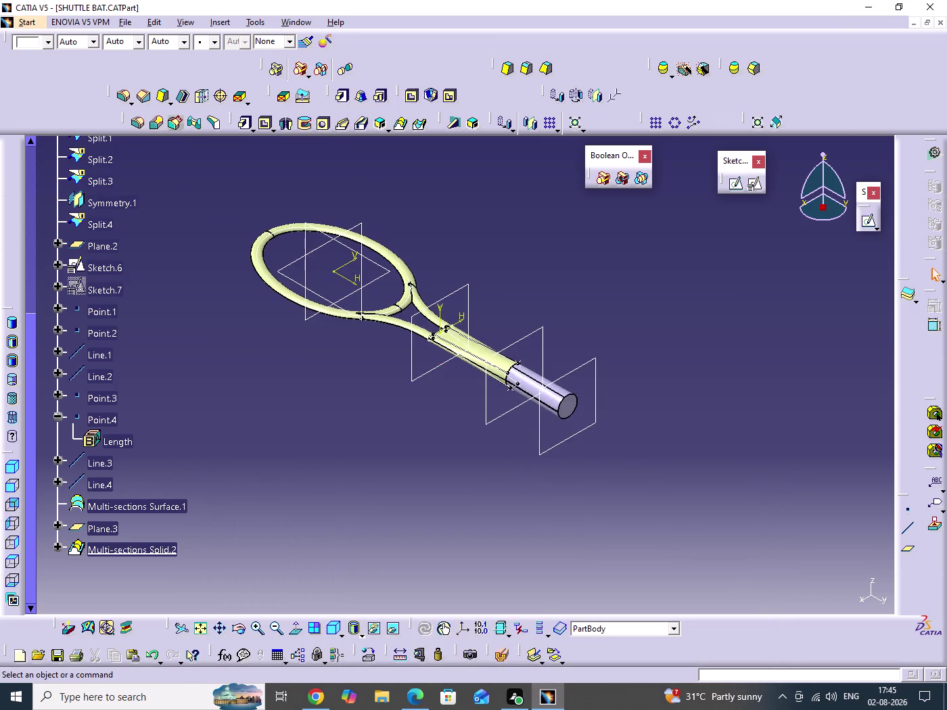
Hide all planes and all sketches through Tools > Hide.
middle_drag(667, 383, 711, 444)
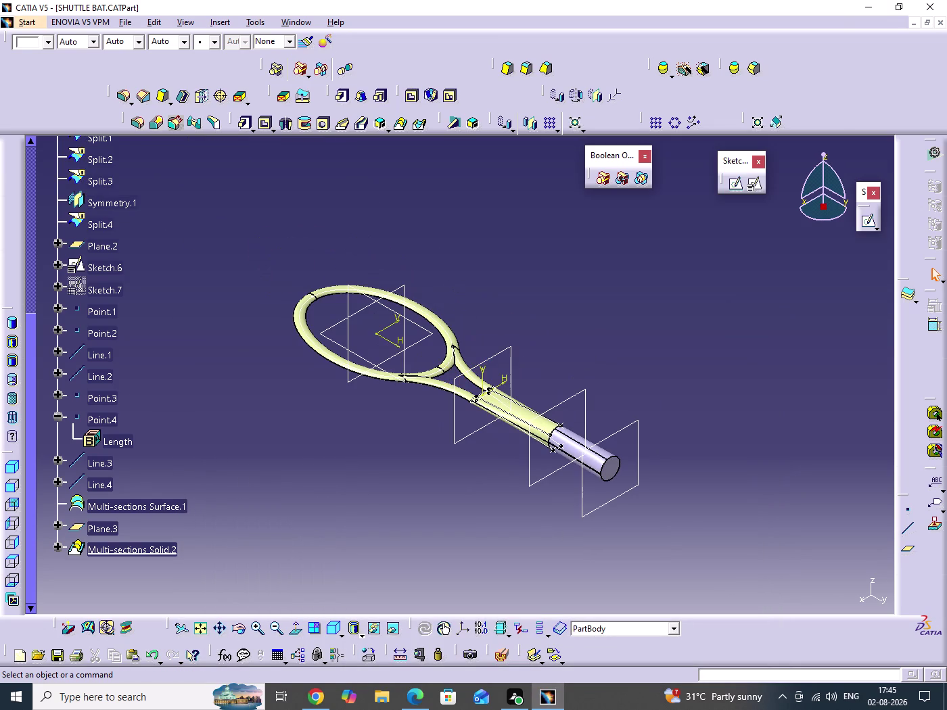
key(alt+t)
key(h)
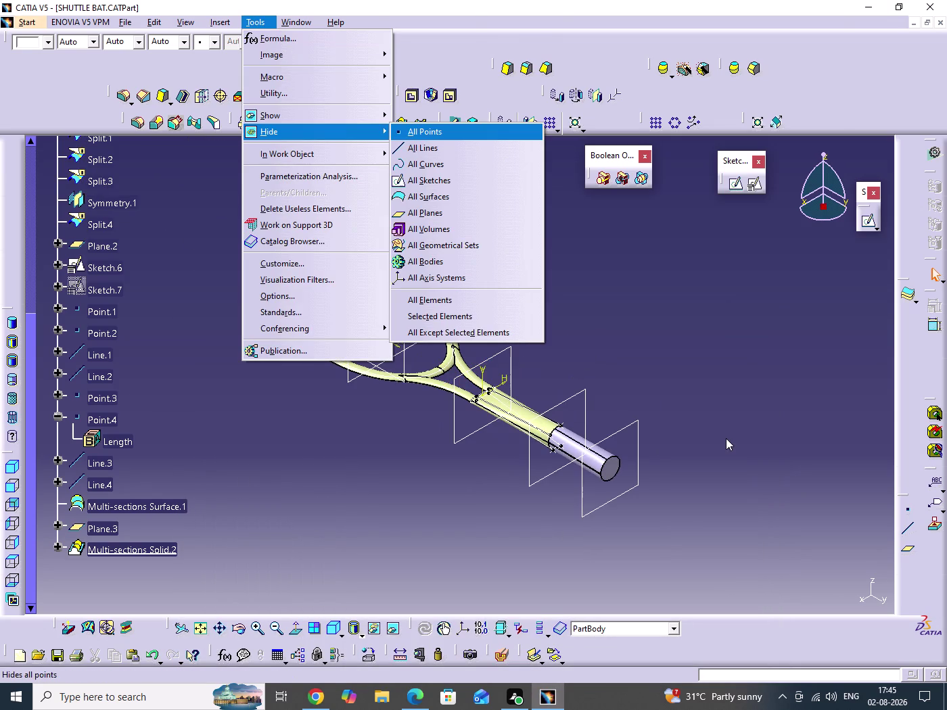
key(p)
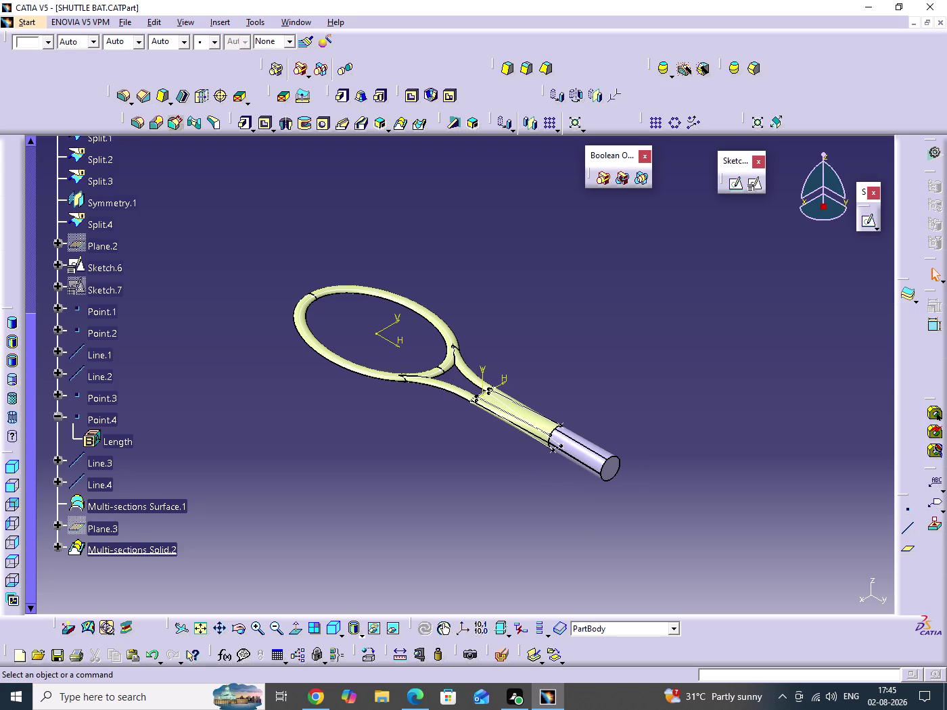
key(alt+s)
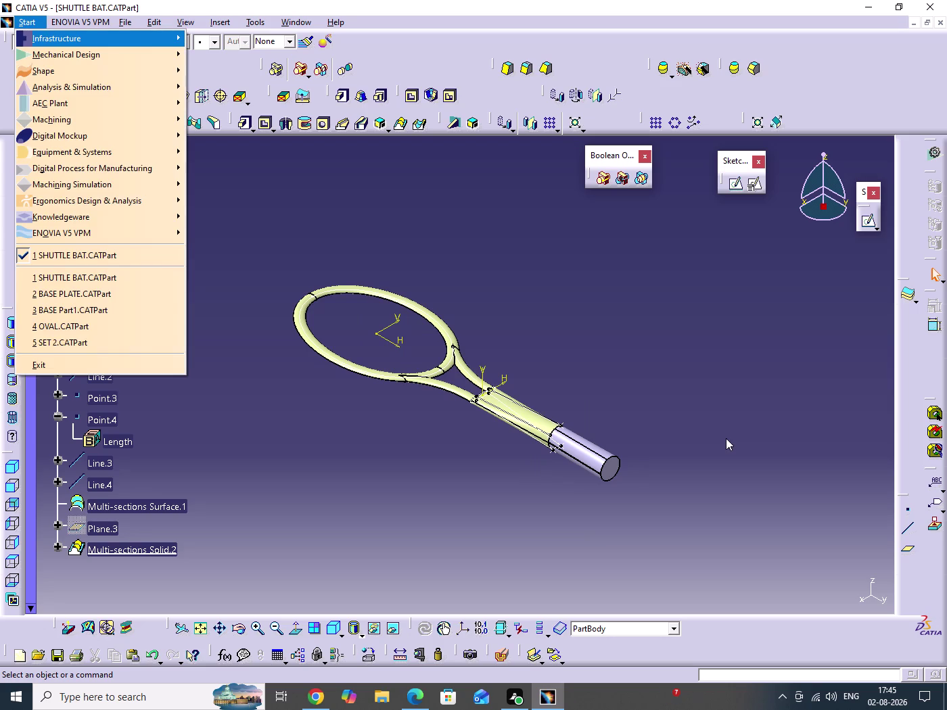
key(Escape)
key(alt+t)
key(h)
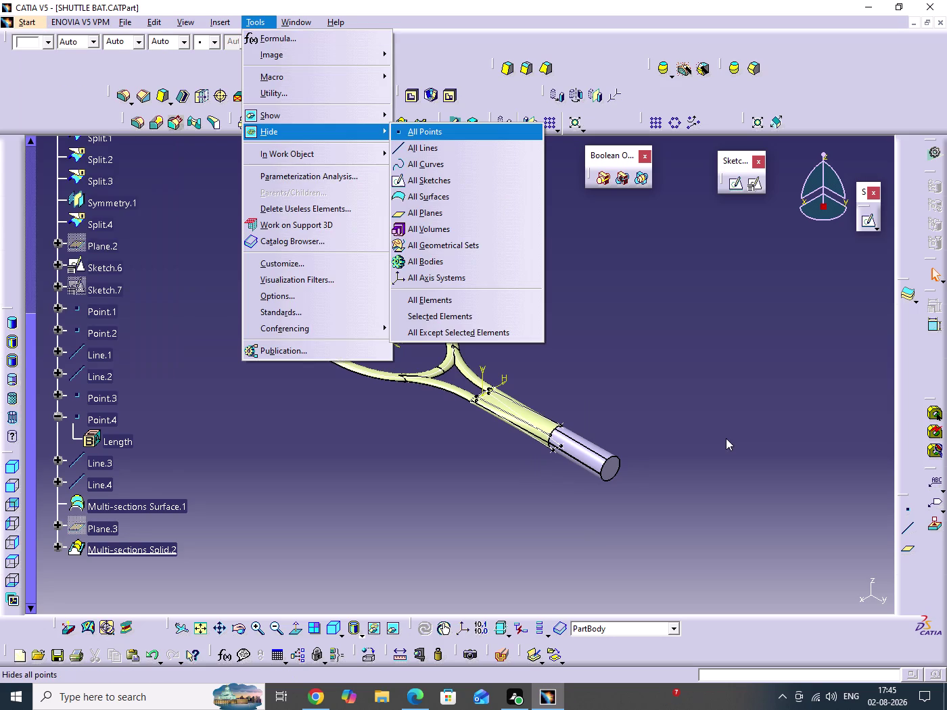
key(s)
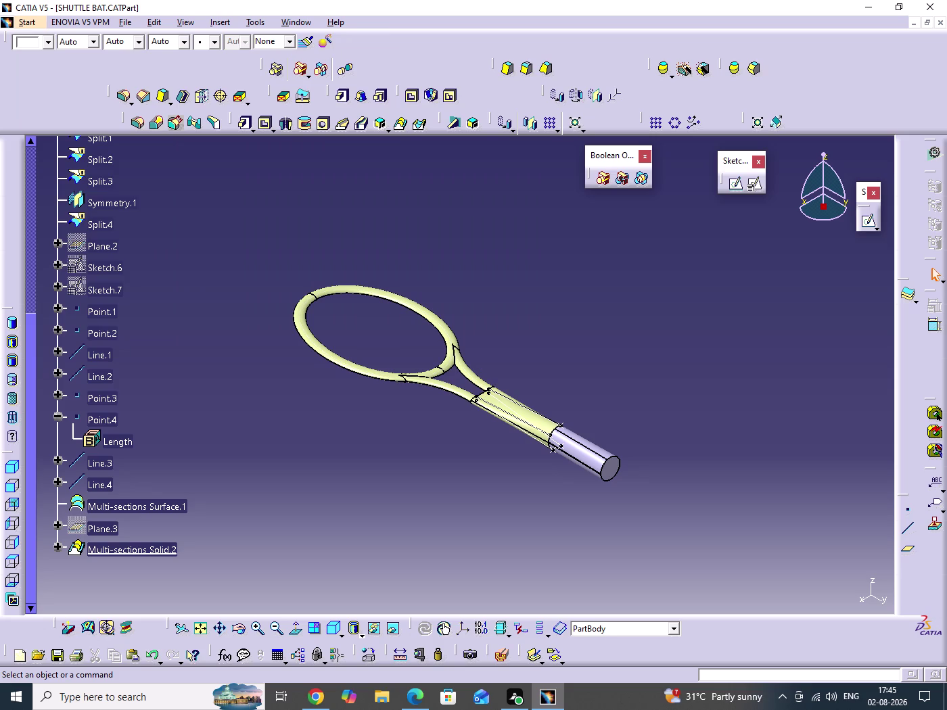
Hide all construction lines, opening and closing the display options without changes.
key(alt+t)
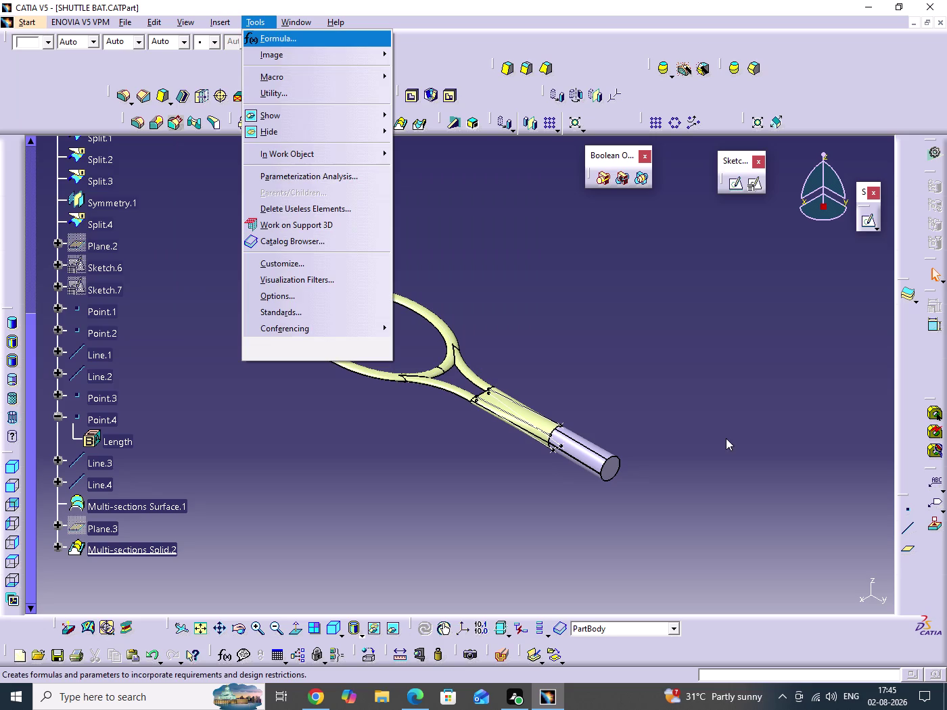
key(h)
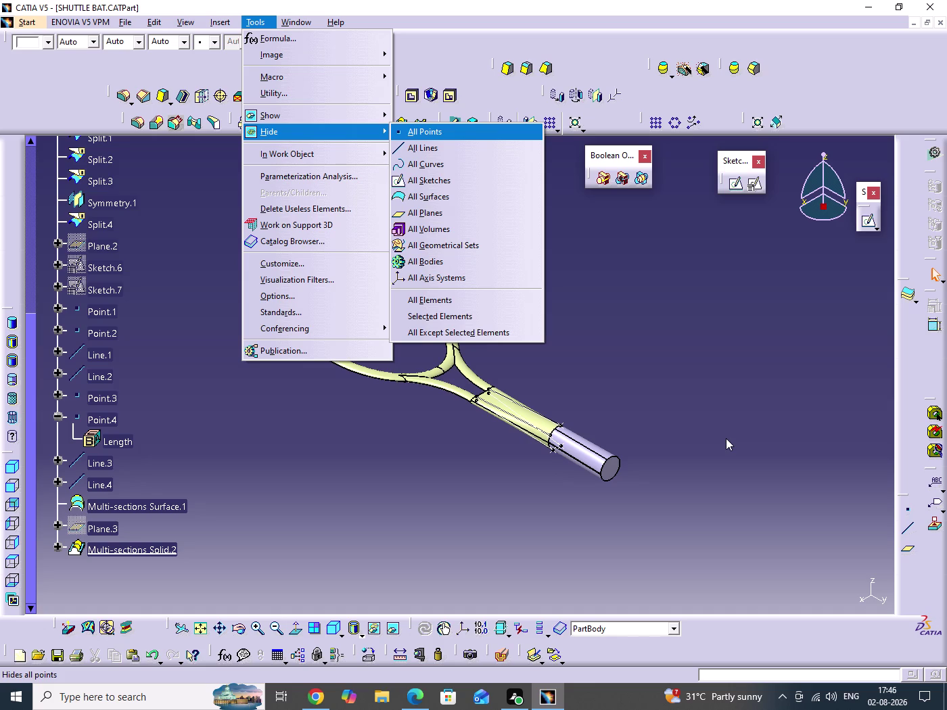
key(l)
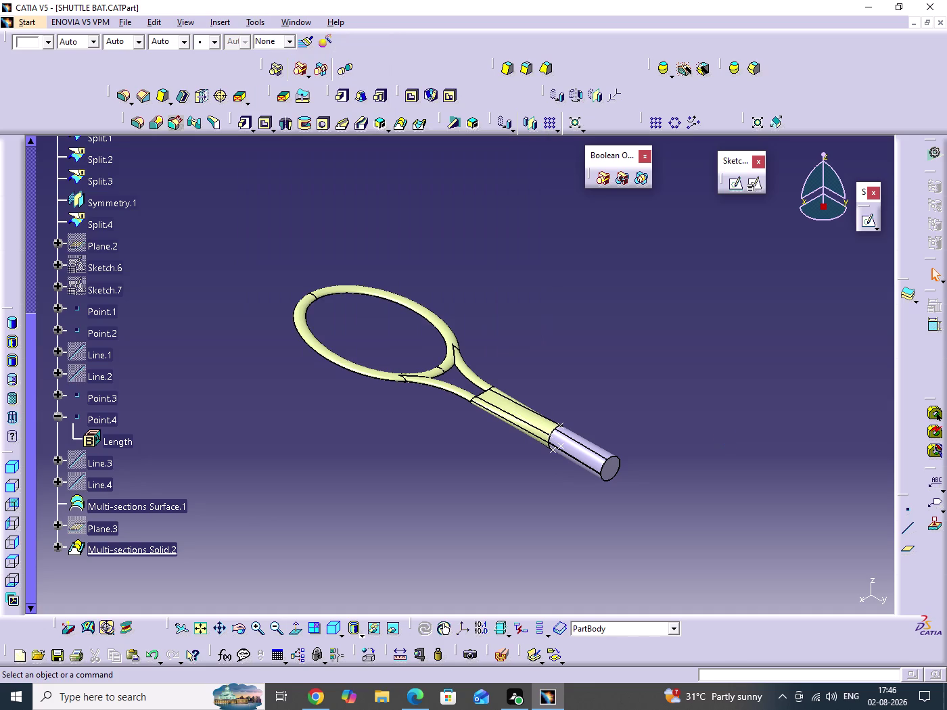
key(alt+t)
key(o)
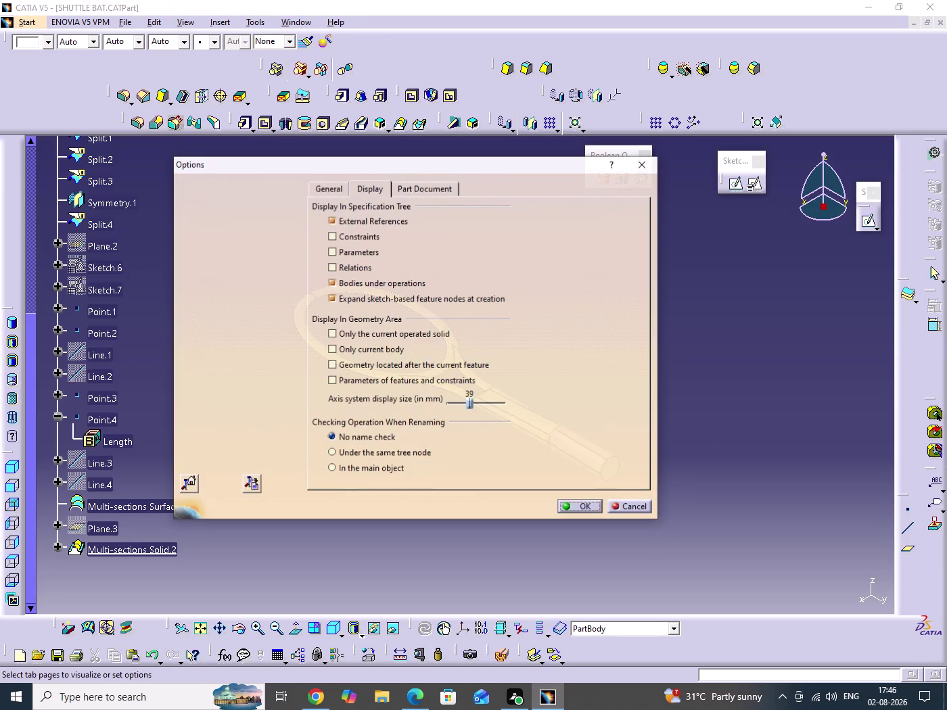
key(Escape)
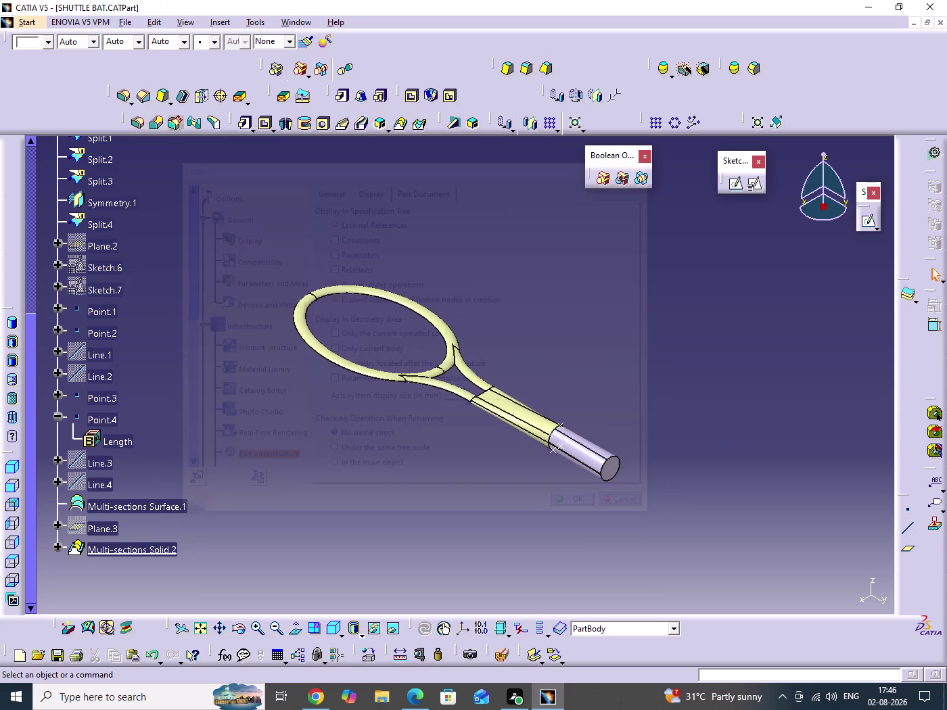
Hide all points, save the part, and switch to Shading without edges.
key(alt+t)
key(h)
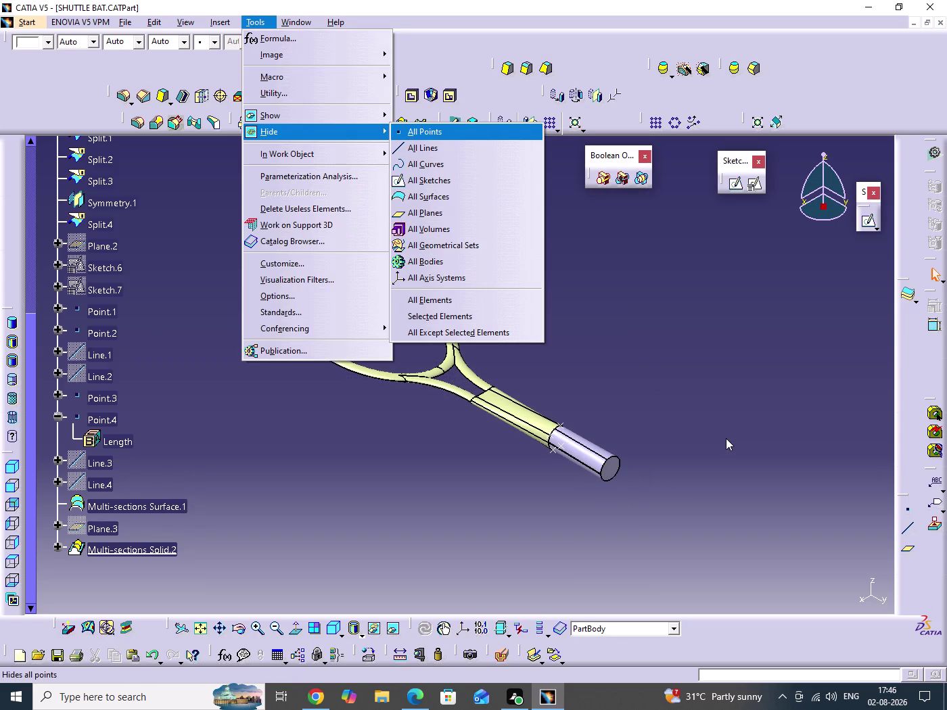
key(a)
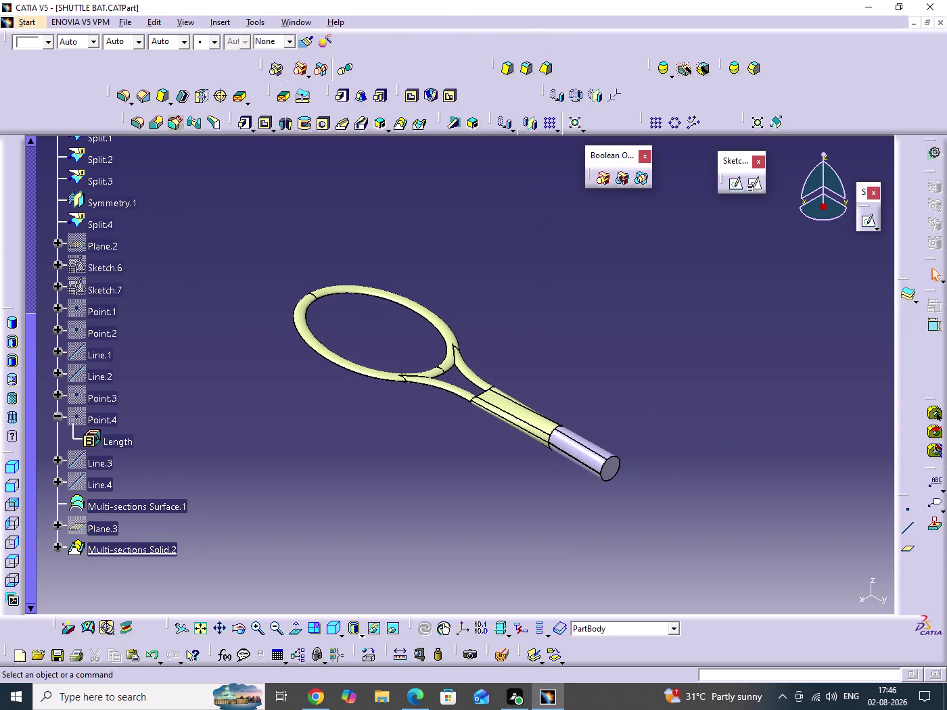
key(ctrl+s)
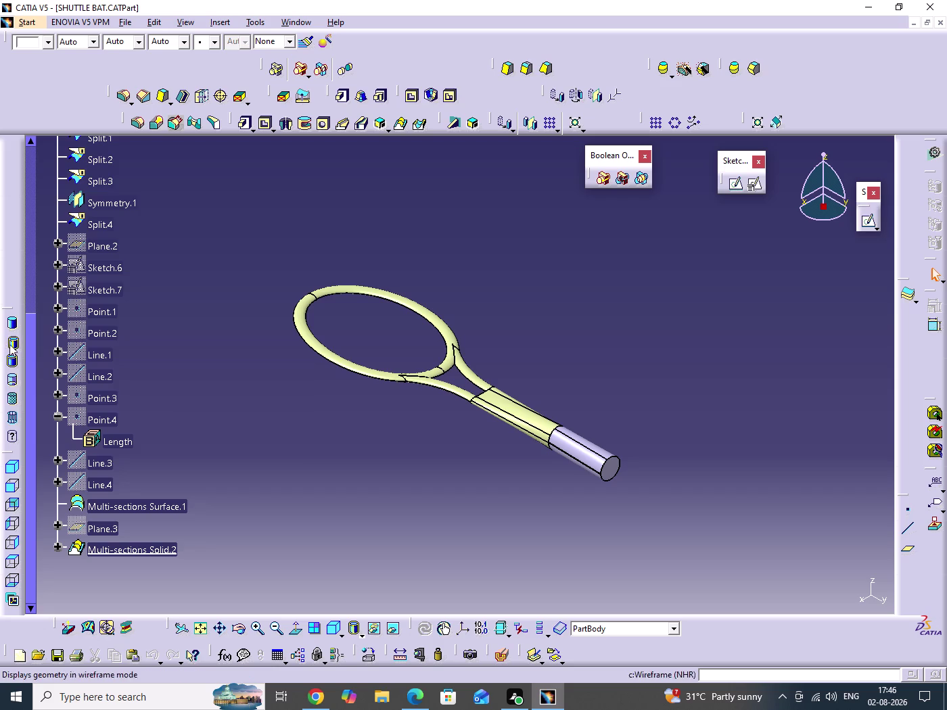
click(13, 325)
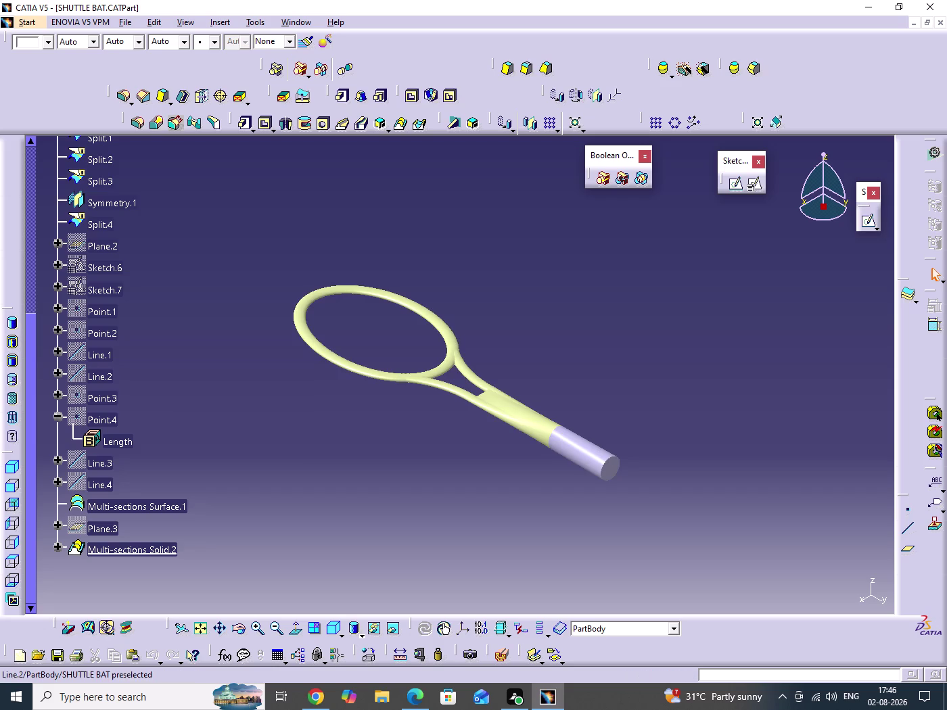
Zoom in on the bat's throat and hide the split face there.
middle_drag(309, 450, 433, 451)
drag(310, 451, 433, 451)
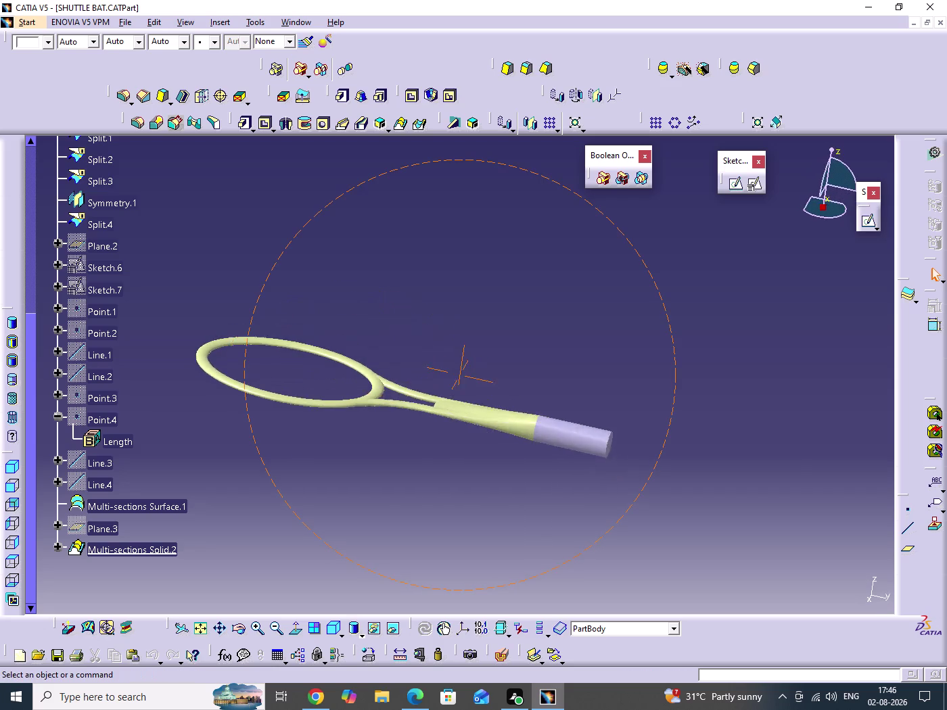
drag(432, 451, 578, 507)
middle_drag(433, 452, 579, 507)
scroll(down, 3)
middle_drag(389, 458, 406, 340)
click(389, 459)
middle_drag(303, 542, 689, 512)
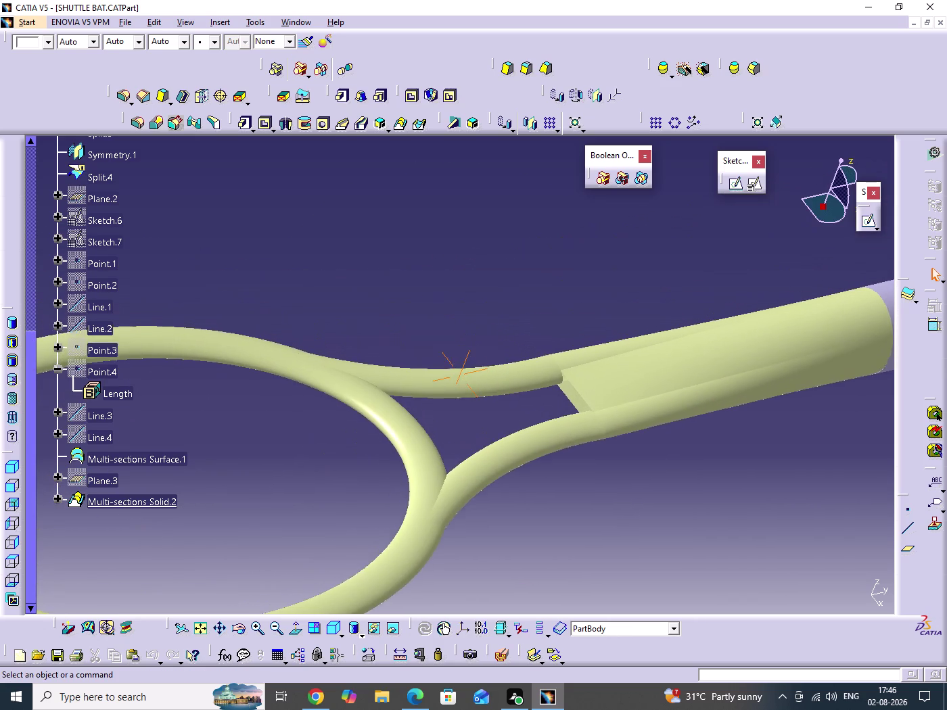
middle_drag(689, 513, 689, 527)
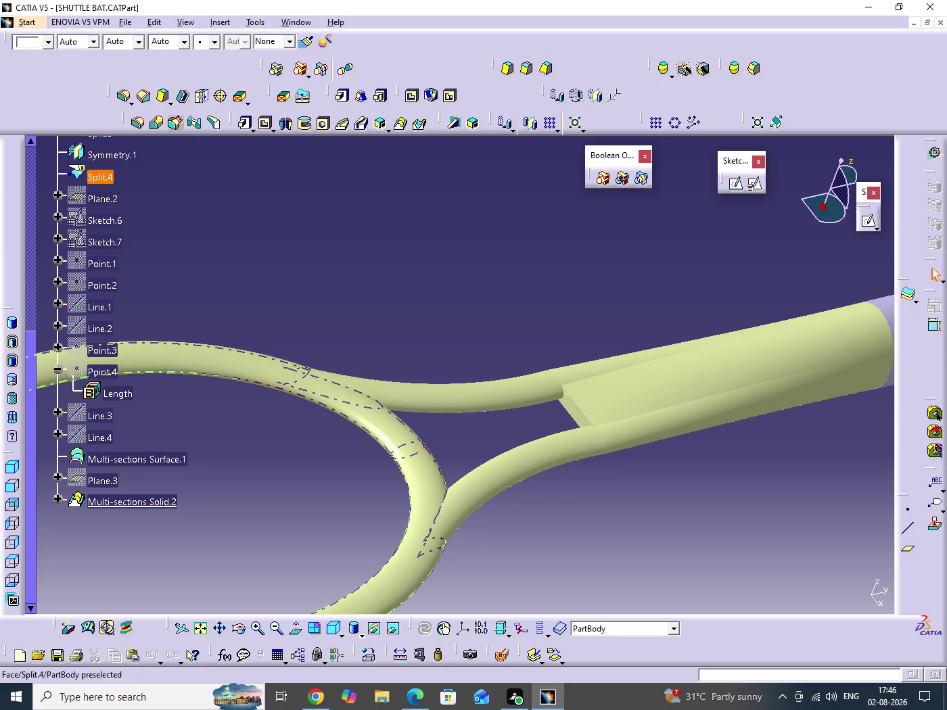
click(18, 342)
click(17, 342)
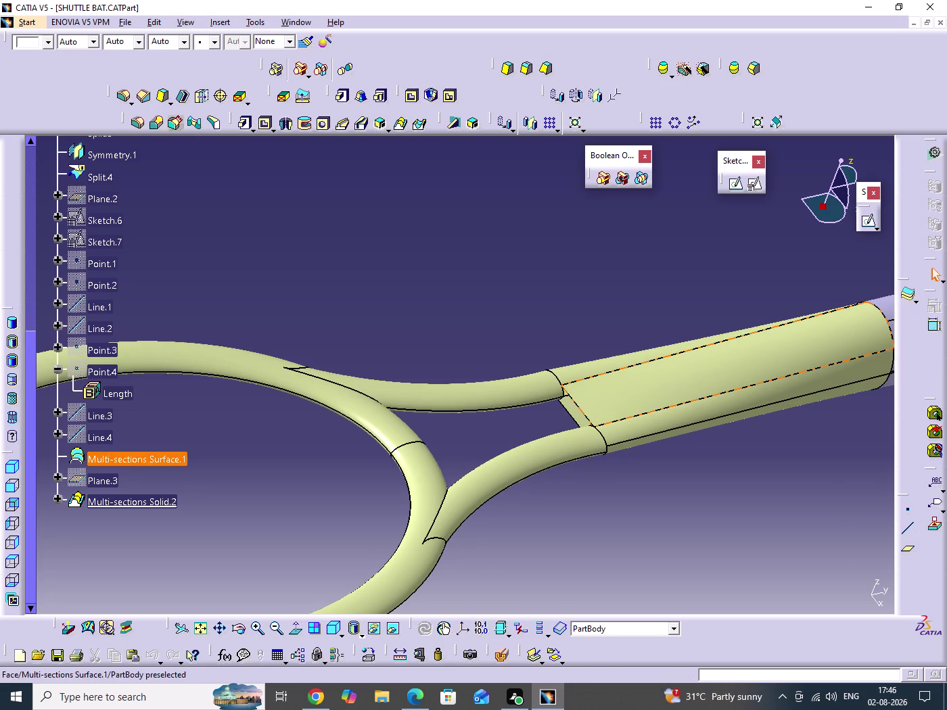
click(502, 390)
right_click(502, 391)
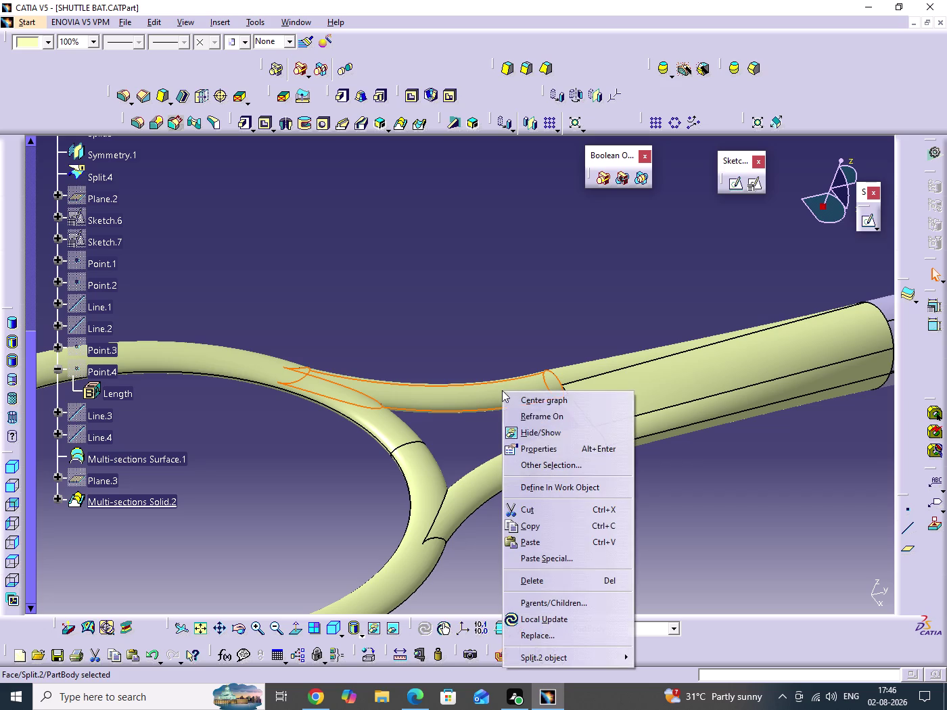
click(532, 429)
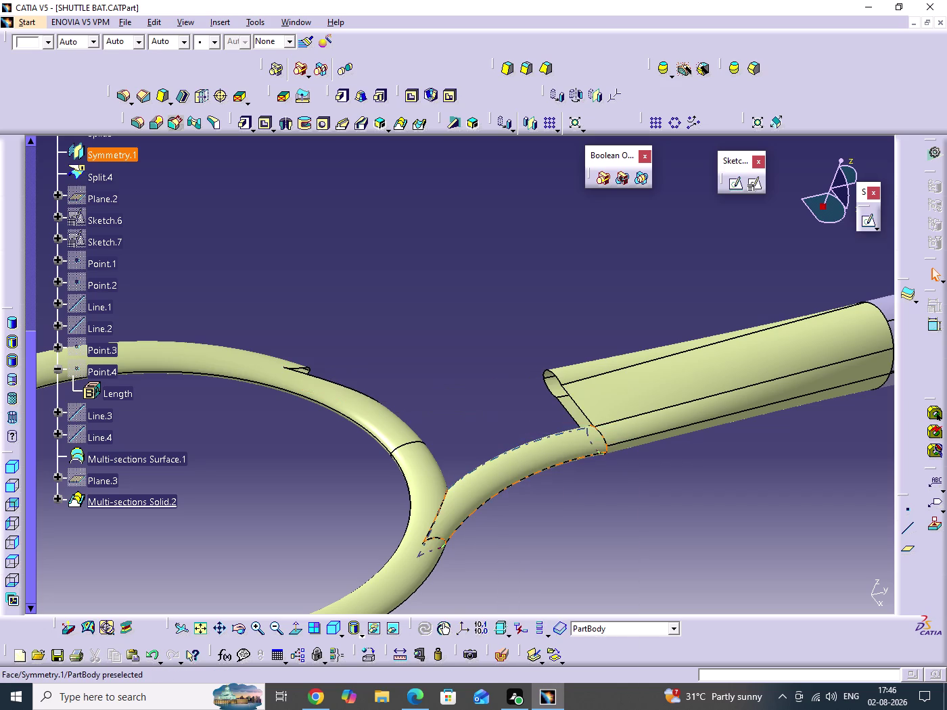
Hide the mirrored connecting arm Symmetry.1.
right_click(541, 446)
click(575, 204)
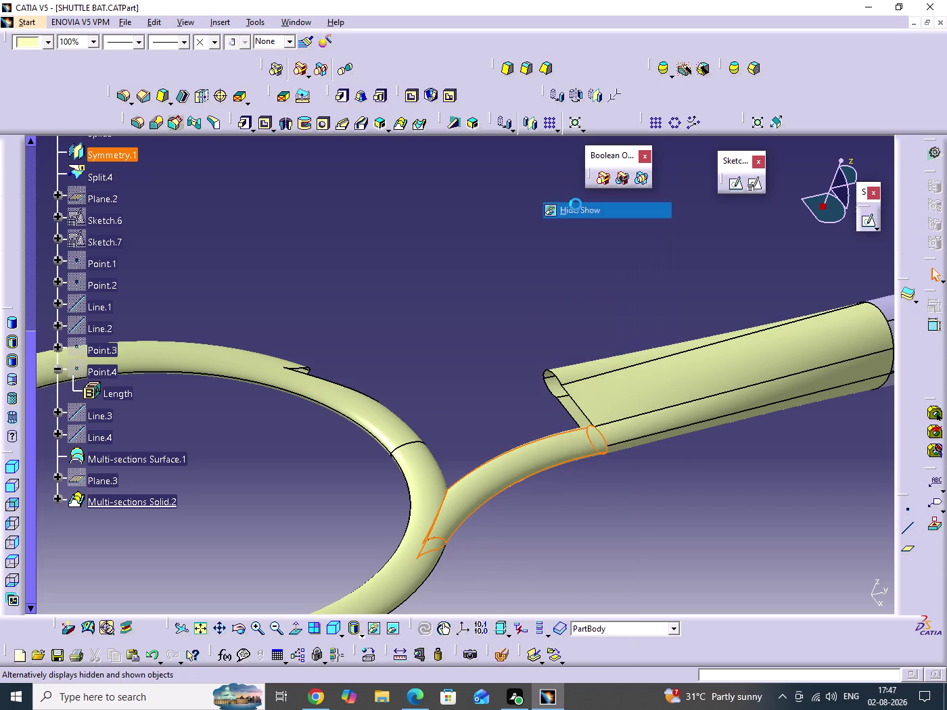
click(553, 325)
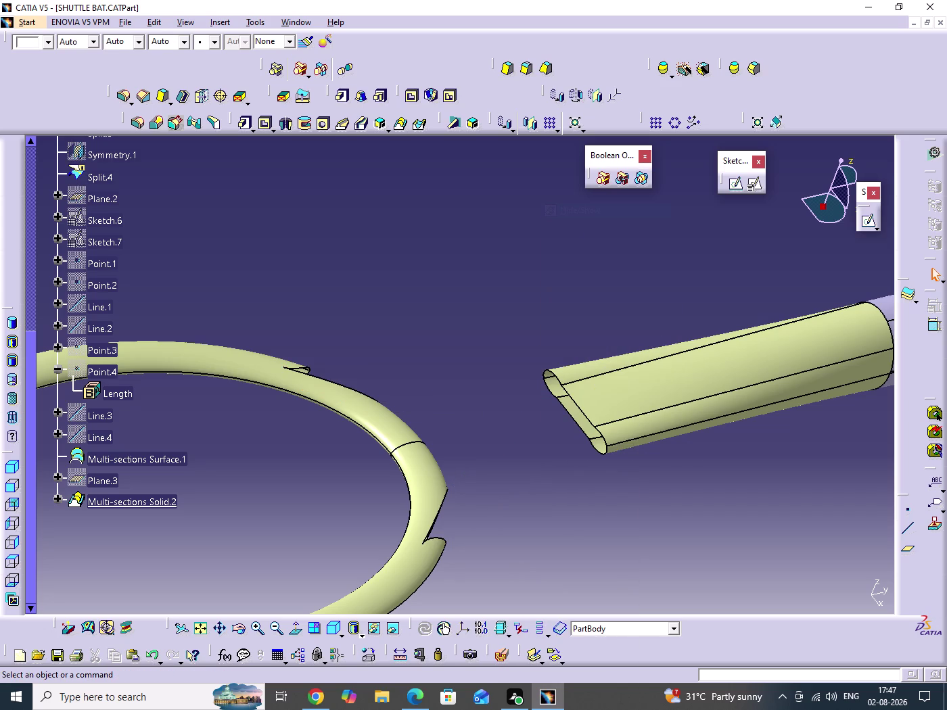
key(alt+s)
Create Fill.1 bounded by the four open-end edges of Multi-sections Surface.1.
text(MN)
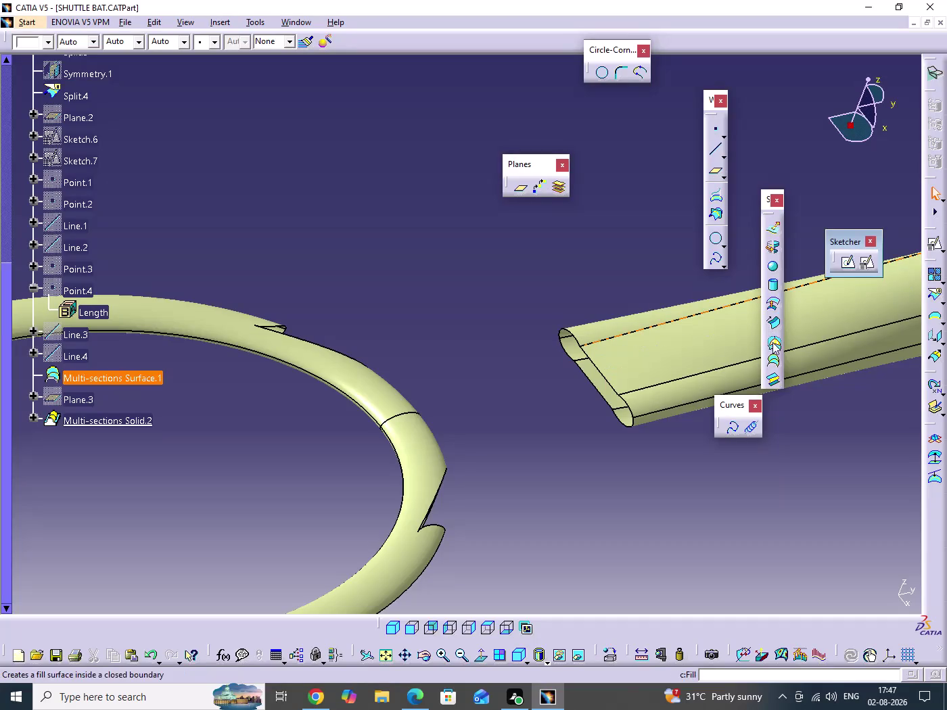
click(766, 343)
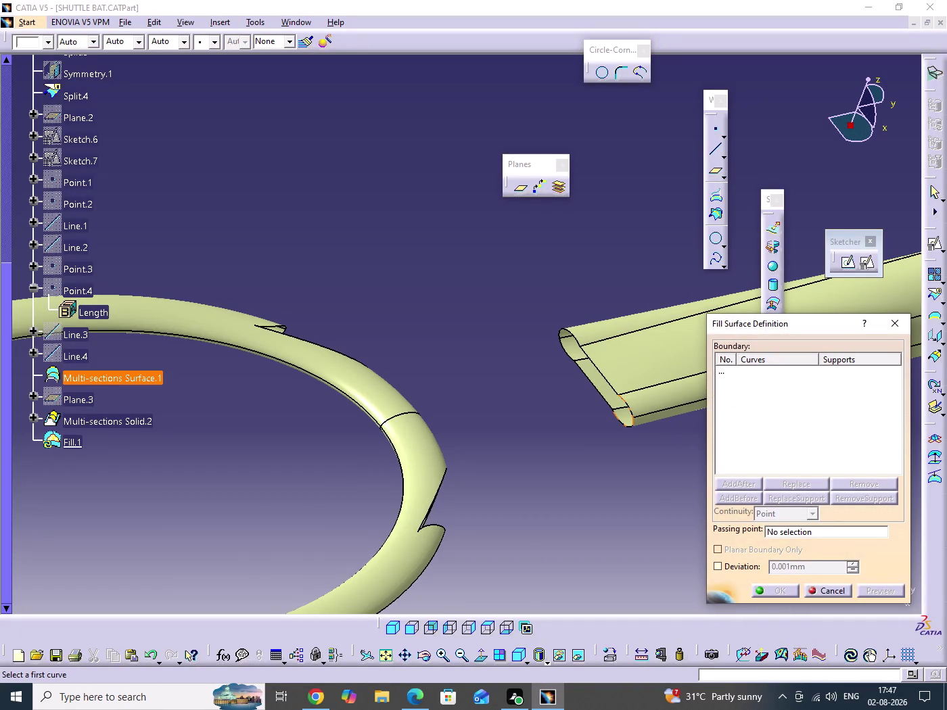
click(634, 422)
click(603, 374)
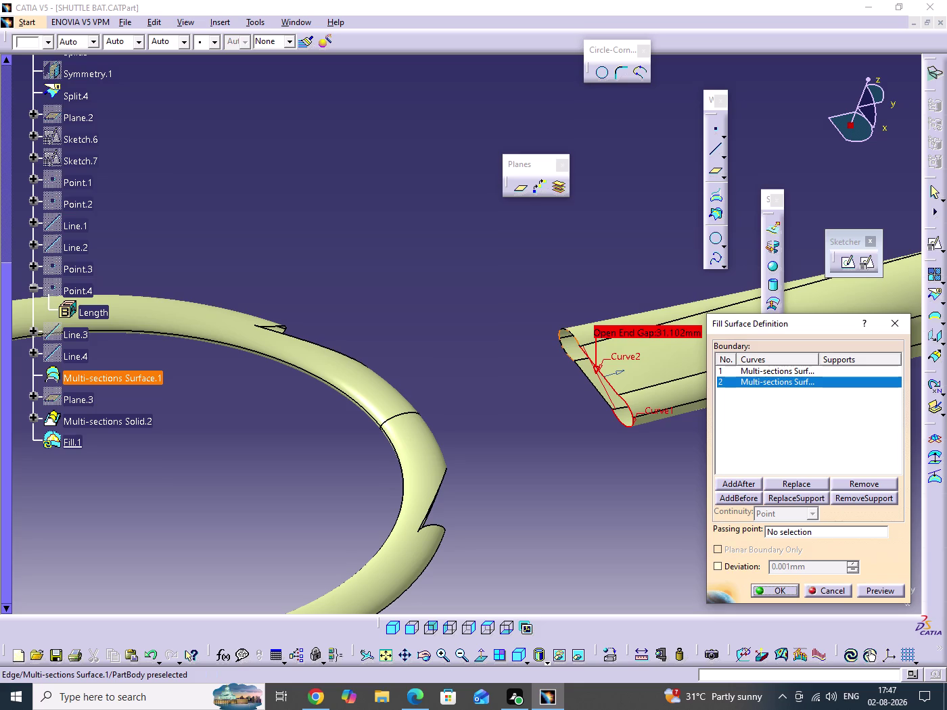
click(567, 354)
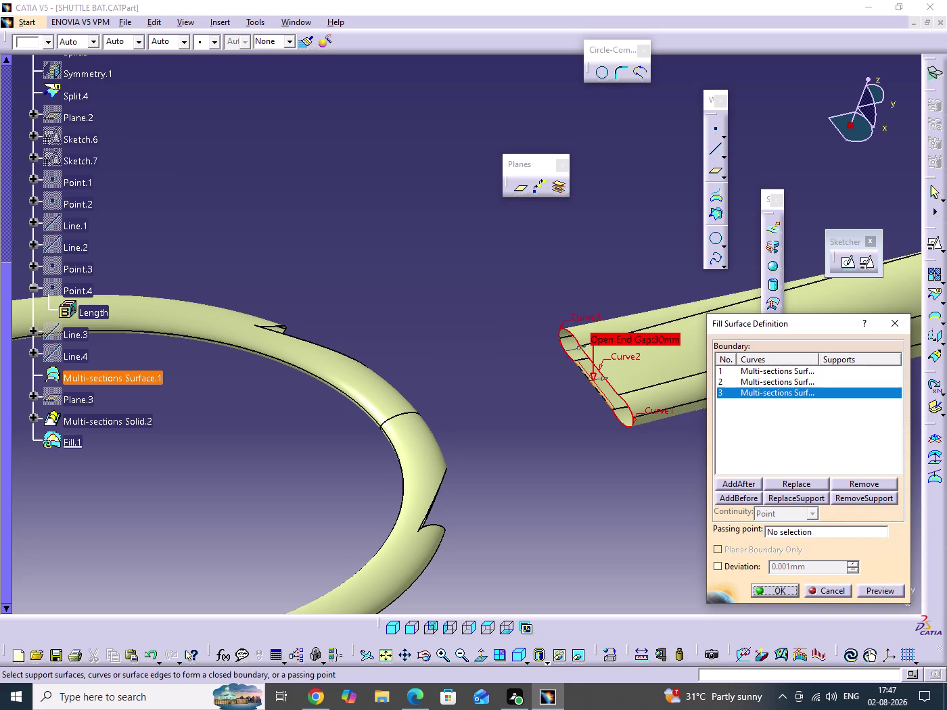
click(594, 387)
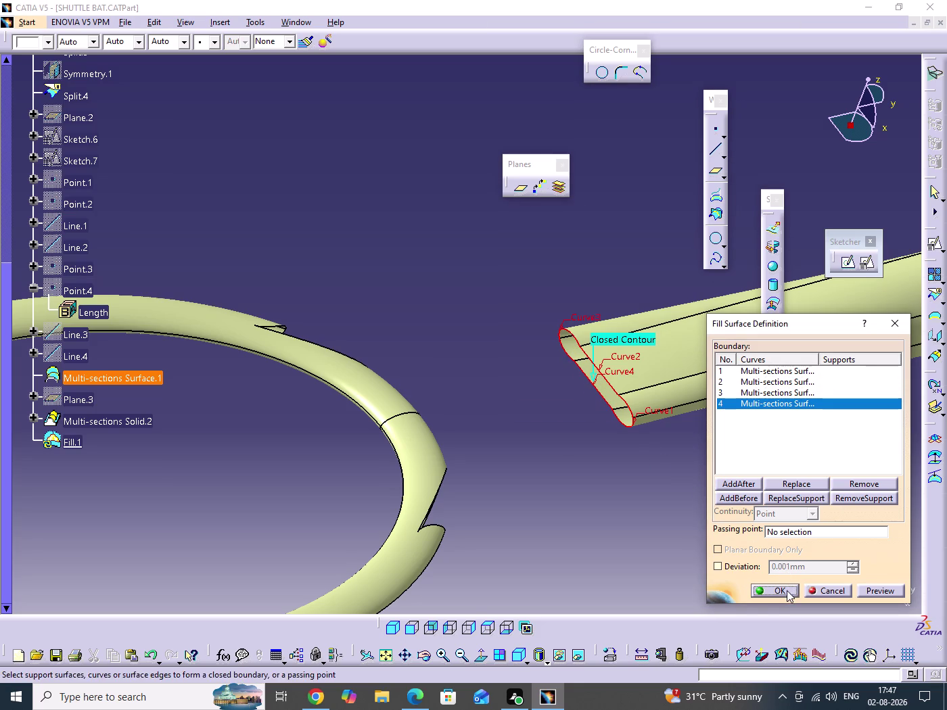
click(786, 591)
click(678, 519)
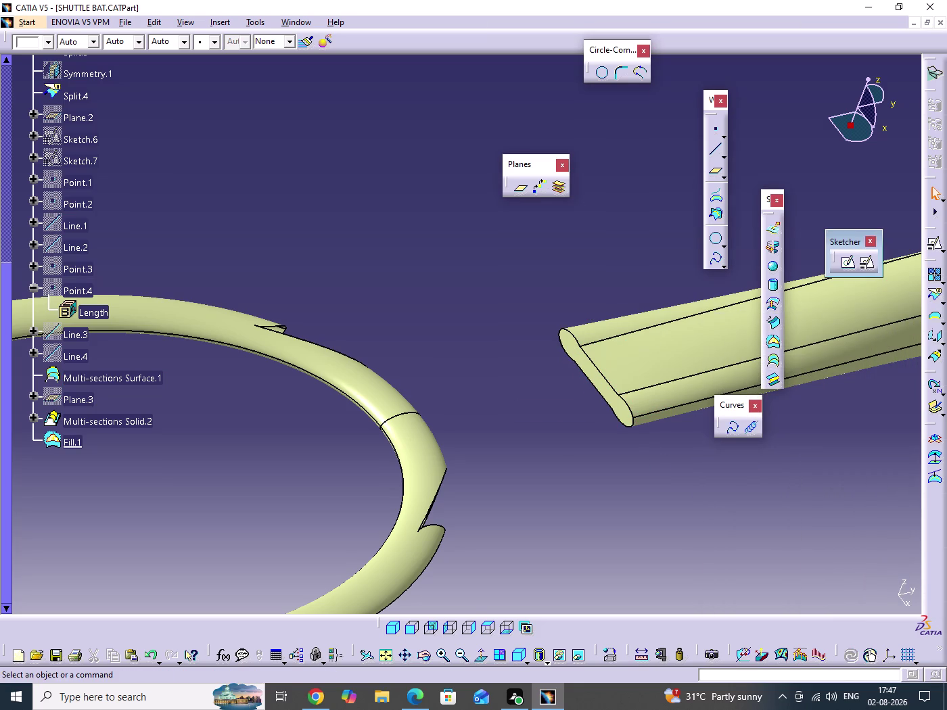
click(488, 626)
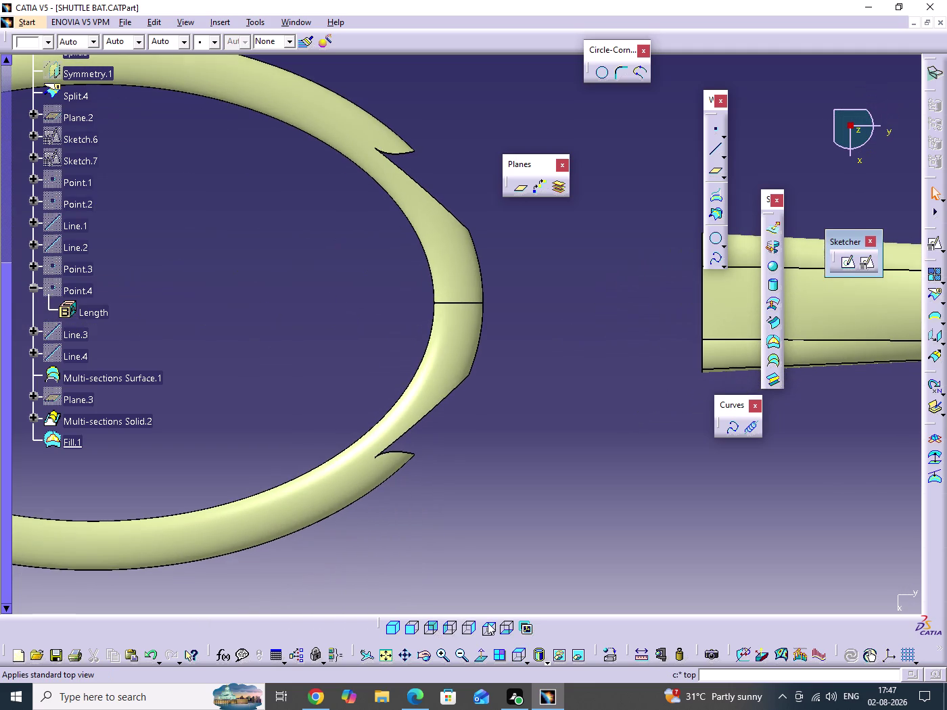
Show the Sweep.2 and Symmetry.1 connecting arms again.
scroll(down, 3)
middle_drag(530, 413, 527, 424)
click(529, 413)
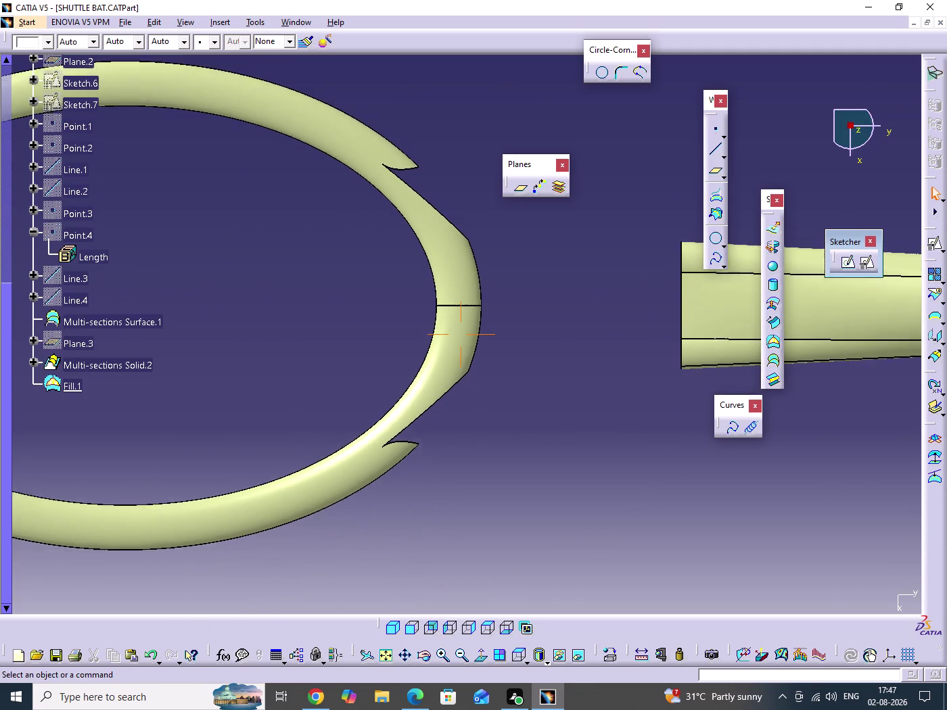
middle_drag(527, 424, 520, 449)
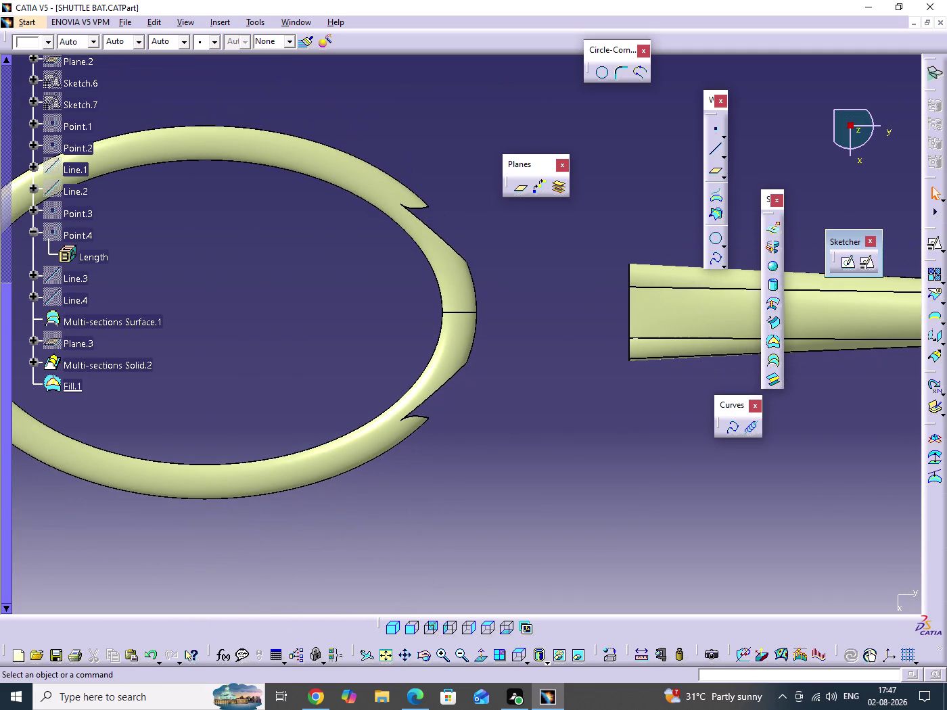
middle_drag(520, 471, 395, 407)
drag(520, 471, 396, 408)
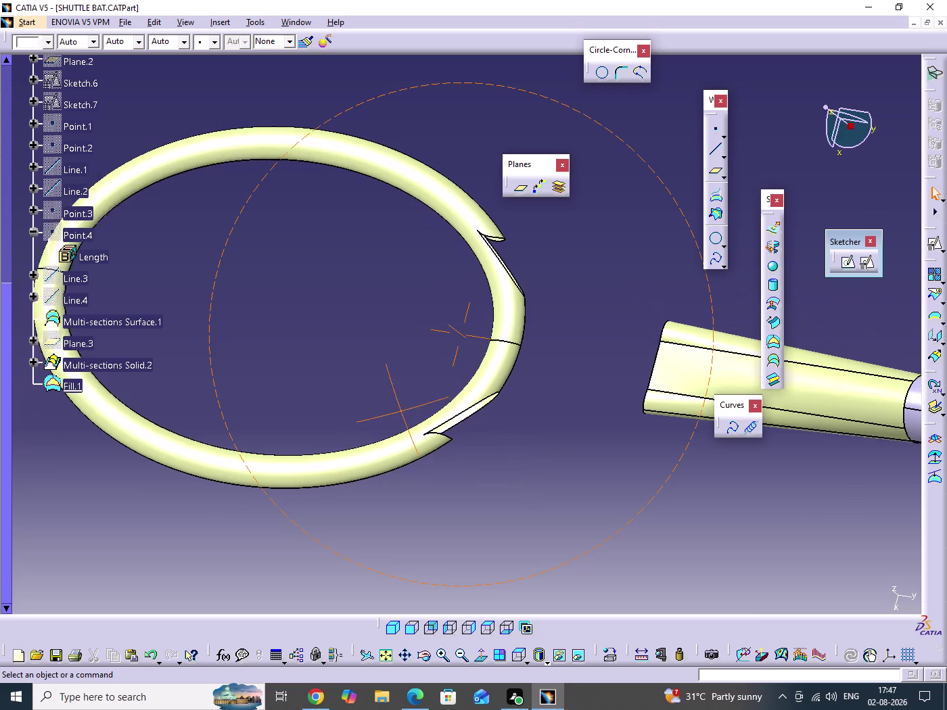
drag(396, 407, 345, 372)
middle_drag(396, 408, 345, 372)
scroll(up, 3)
scroll(up, 3)
scroll(up, 3)
scroll(down, 3)
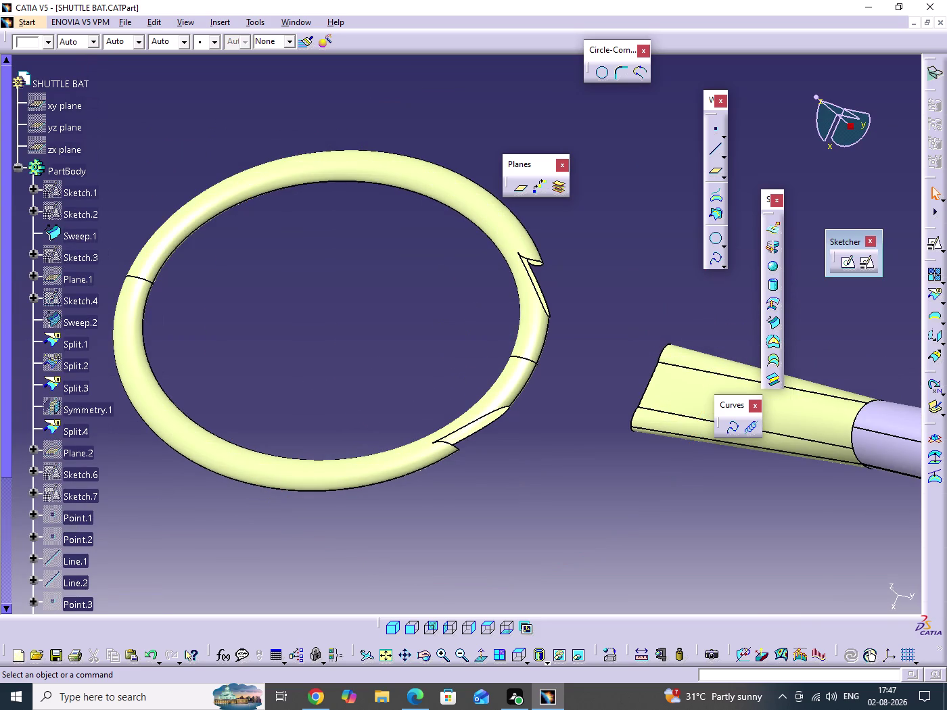
scroll(down, 3)
right_click(71, 209)
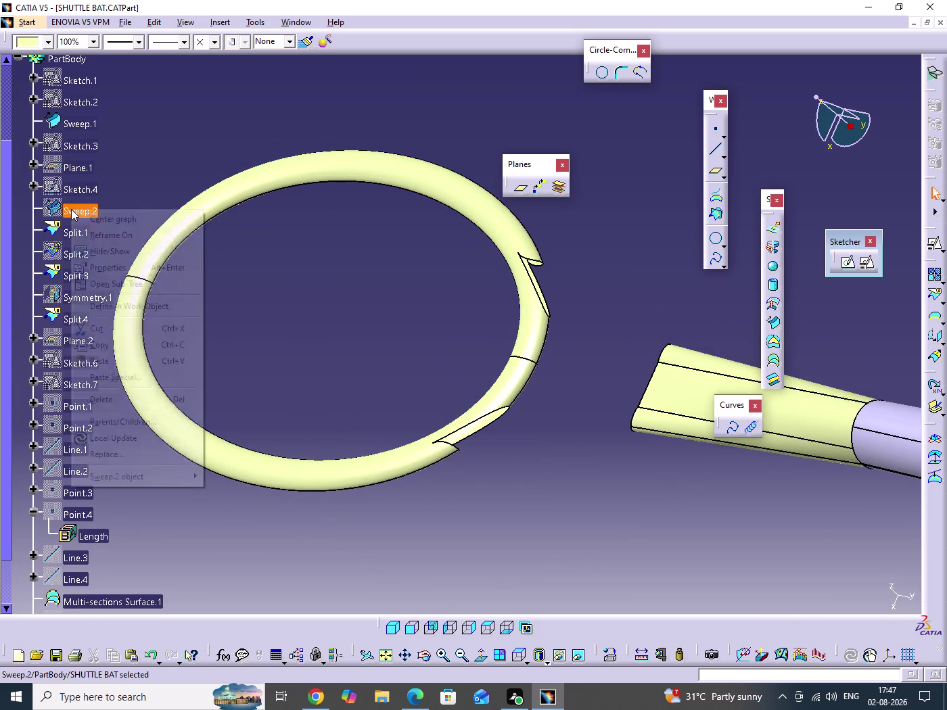
click(107, 247)
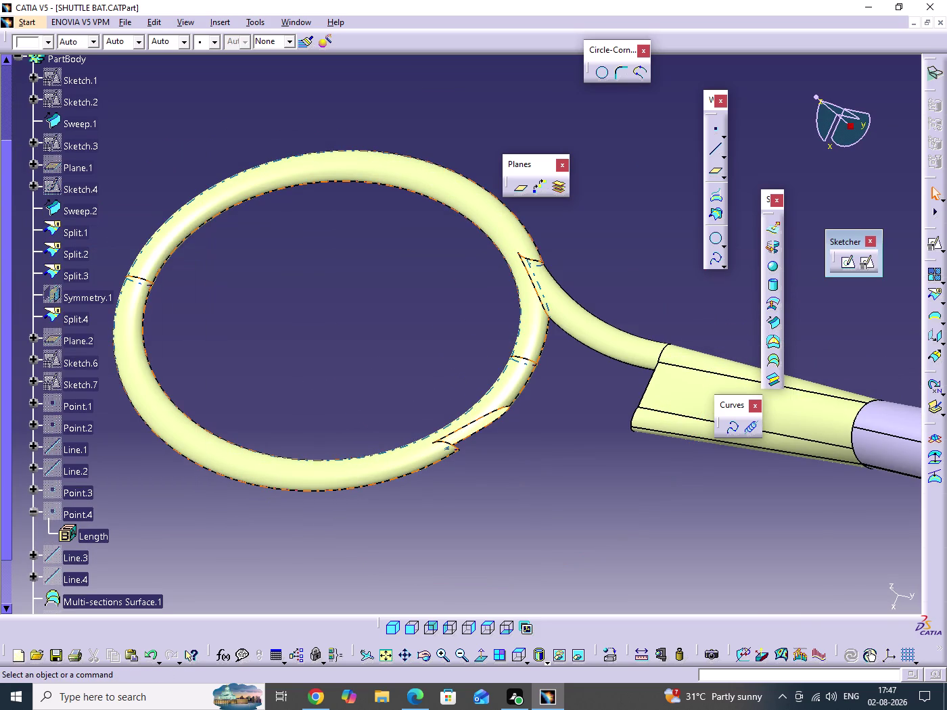
right_click(75, 300)
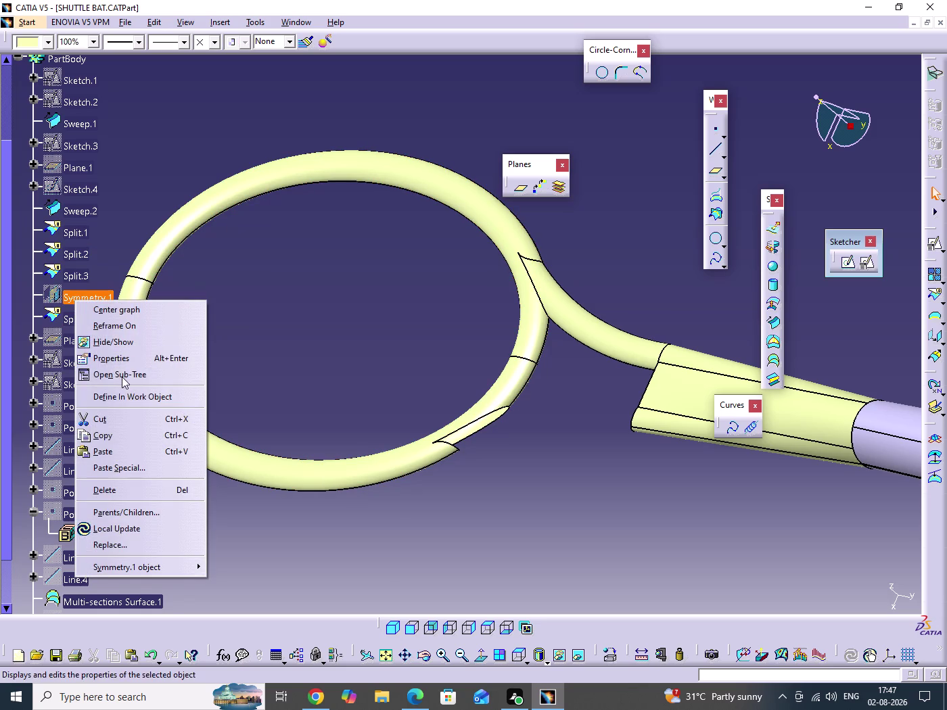
click(119, 344)
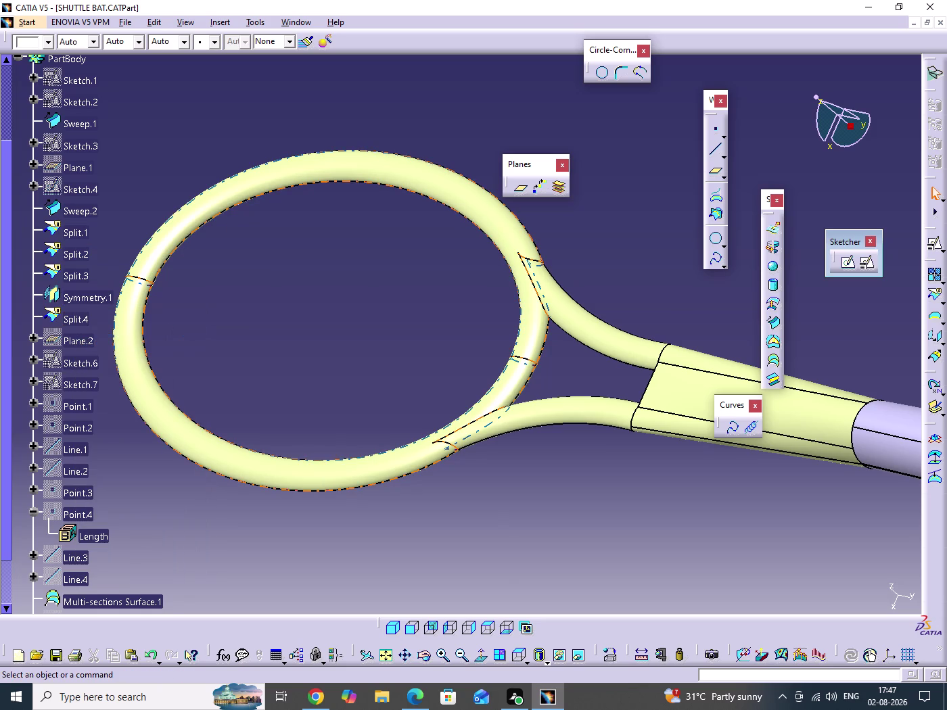
Save the part and fit the whole bat in view.
click(377, 334)
key(ctrl+s)
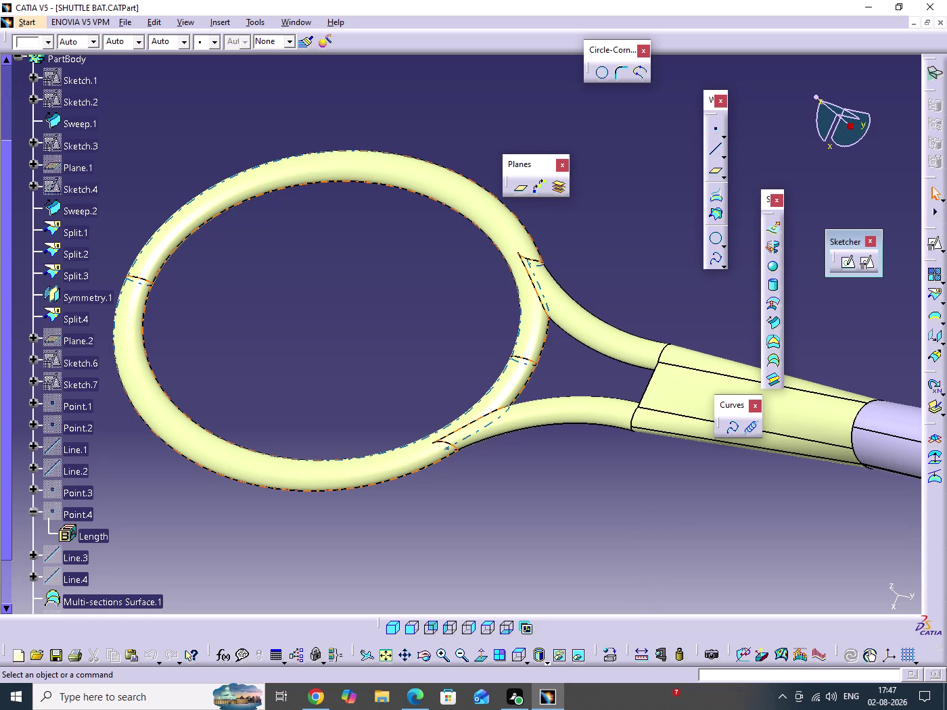
middle_drag(331, 364, 321, 426)
click(331, 363)
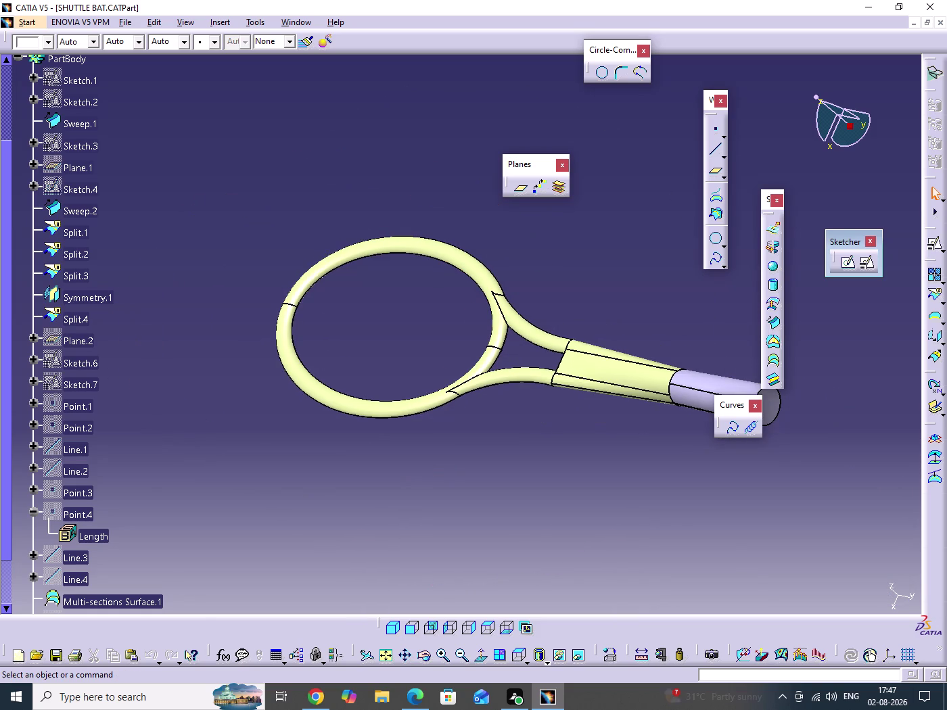
key(ctrl+s)
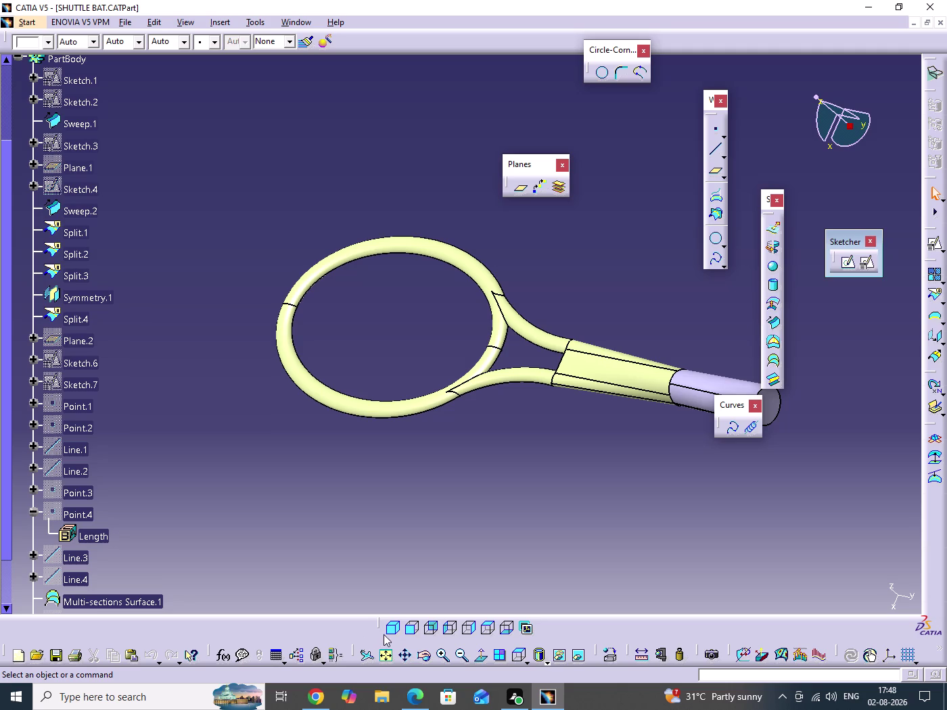
Switch to the isometric view and reposition the bat.
click(394, 633)
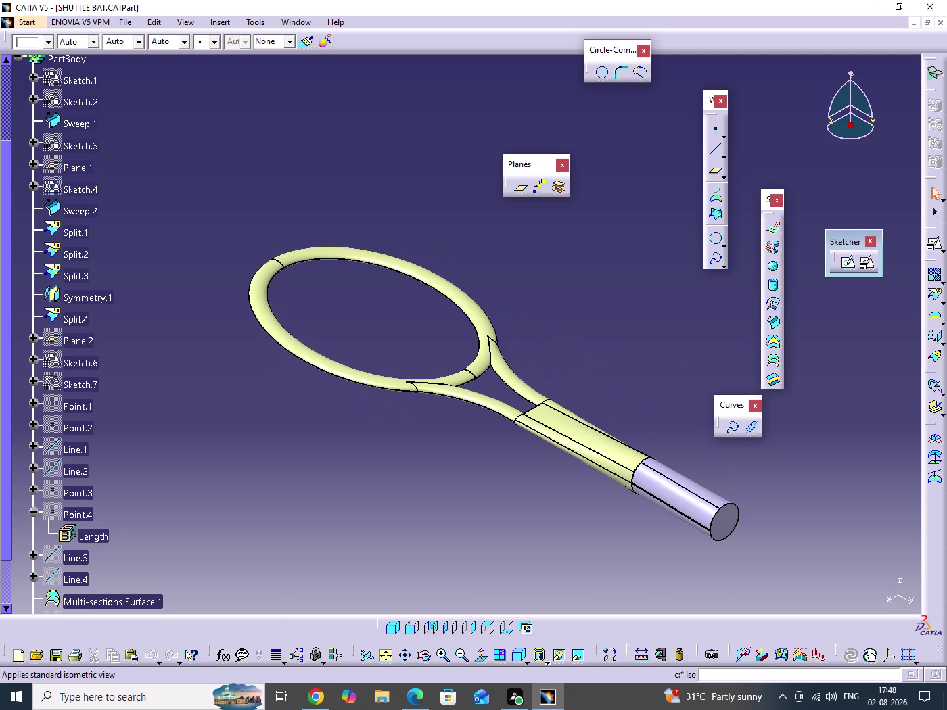
click(462, 510)
scroll(down, 3)
middle_drag(373, 397, 359, 451)
click(372, 397)
middle_drag(381, 475, 319, 456)
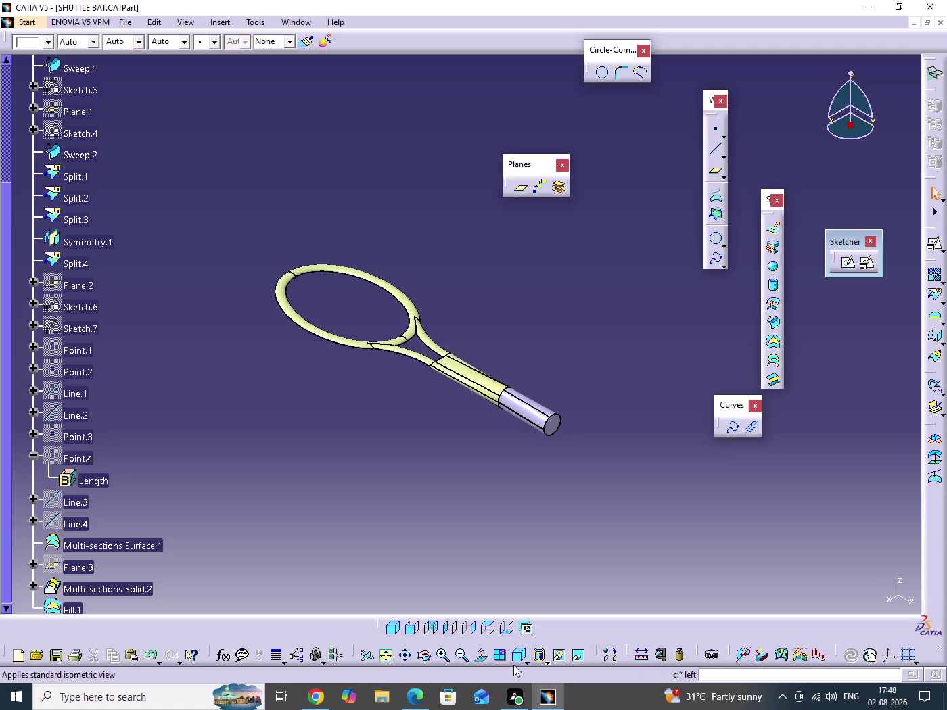
Apply the Shading (SHD) display mode without edge lines and save.
click(547, 663)
drag(559, 541, 573, 608)
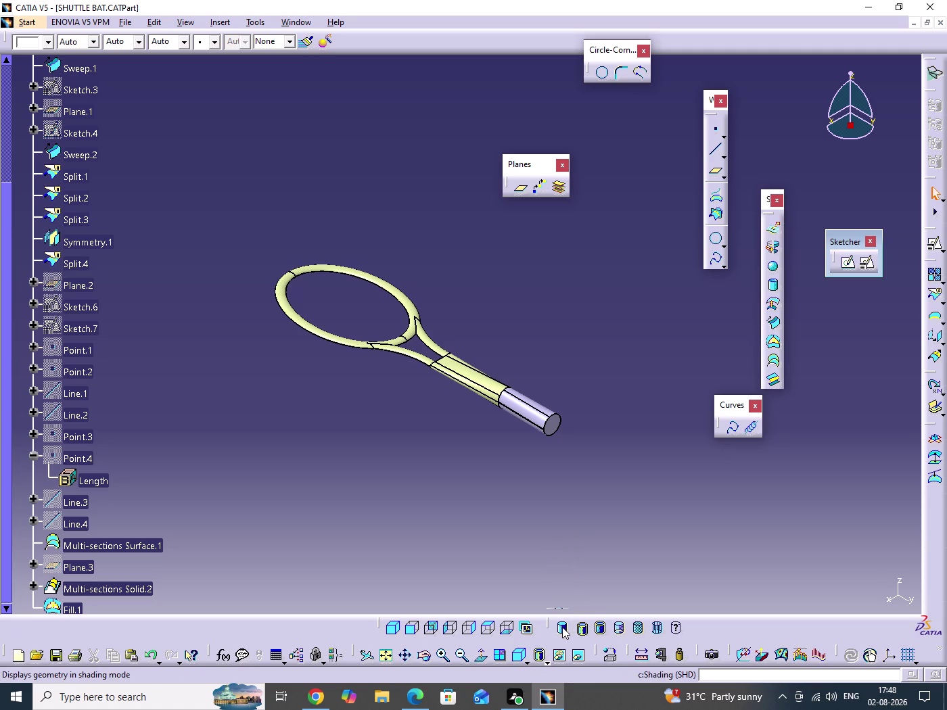
click(562, 628)
click(553, 528)
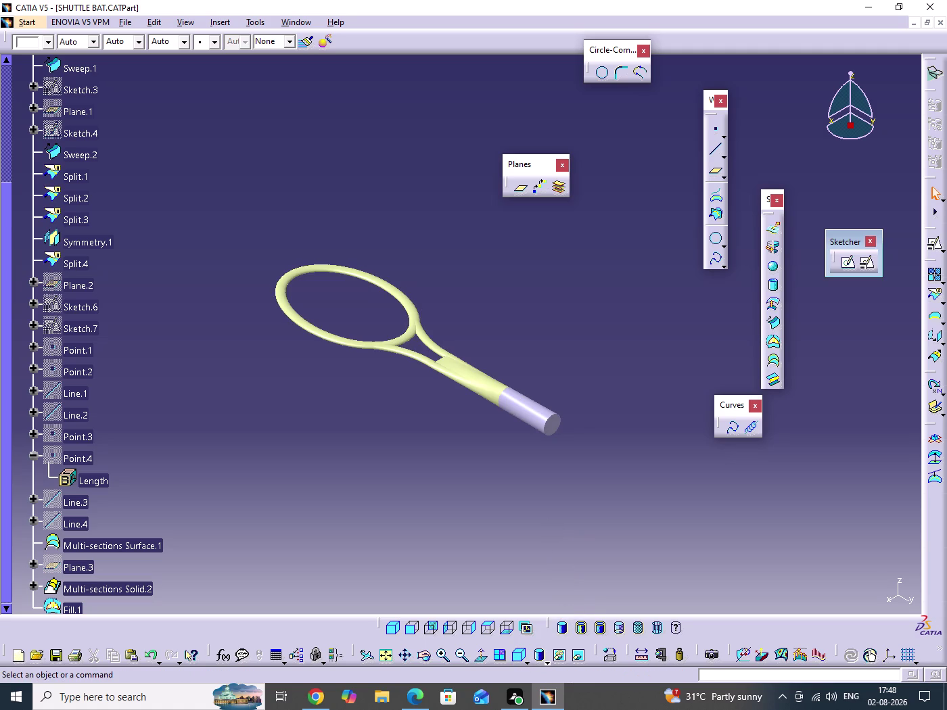
key(ctrl+s)
scroll(up, 3)
scroll(up, 3)
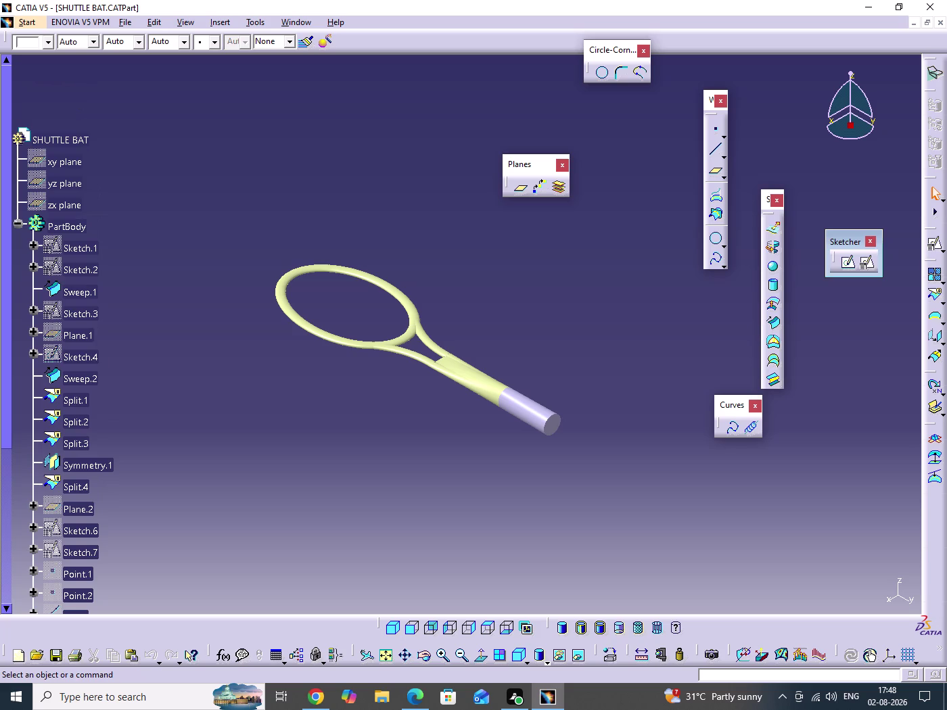
click(15, 227)
click(8, 227)
scroll(down, 3)
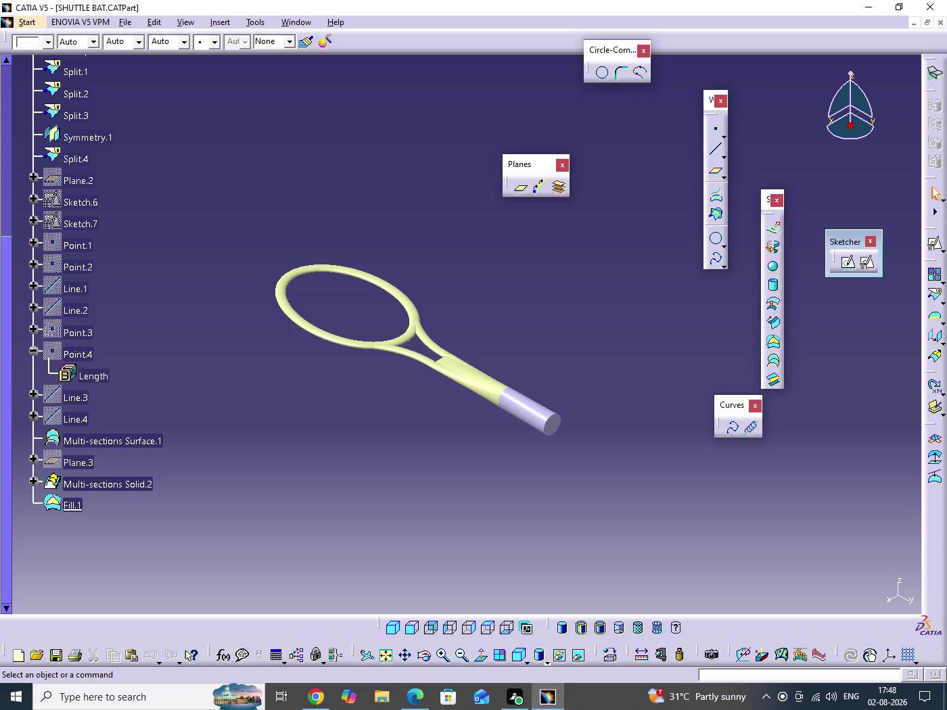
drag(307, 483, 318, 529)
scroll(up, 3)
scroll(up, 3)
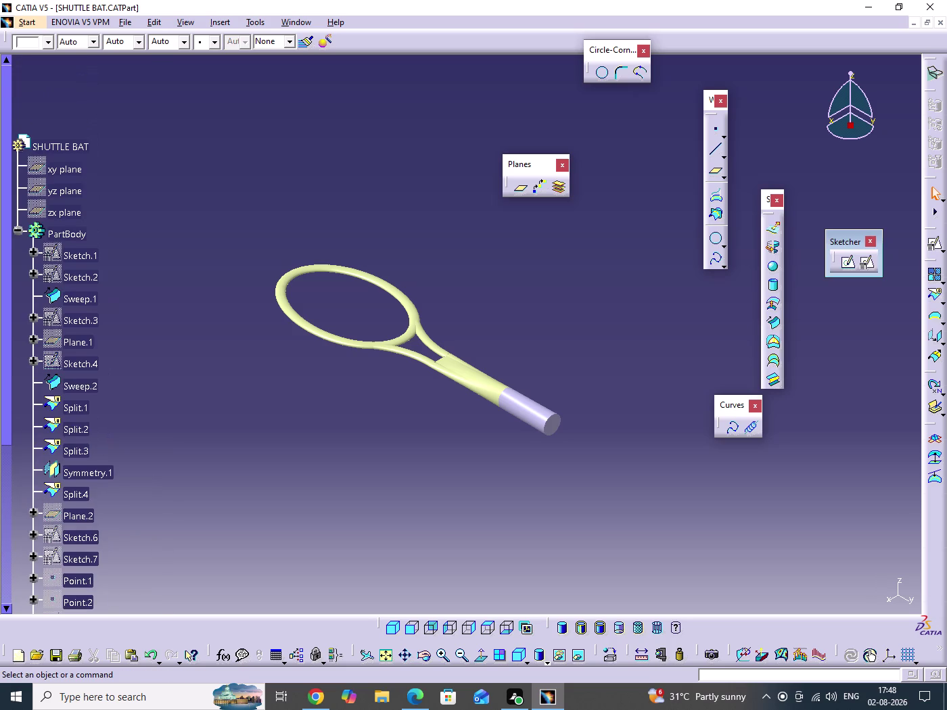
click(18, 233)
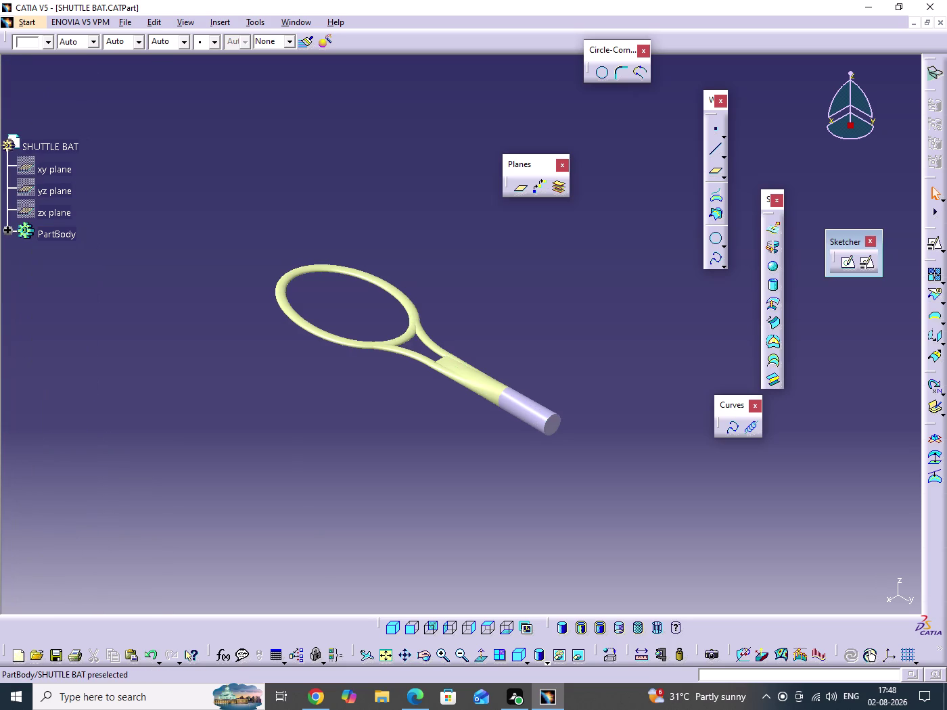
click(184, 269)
key(ctrl+s)
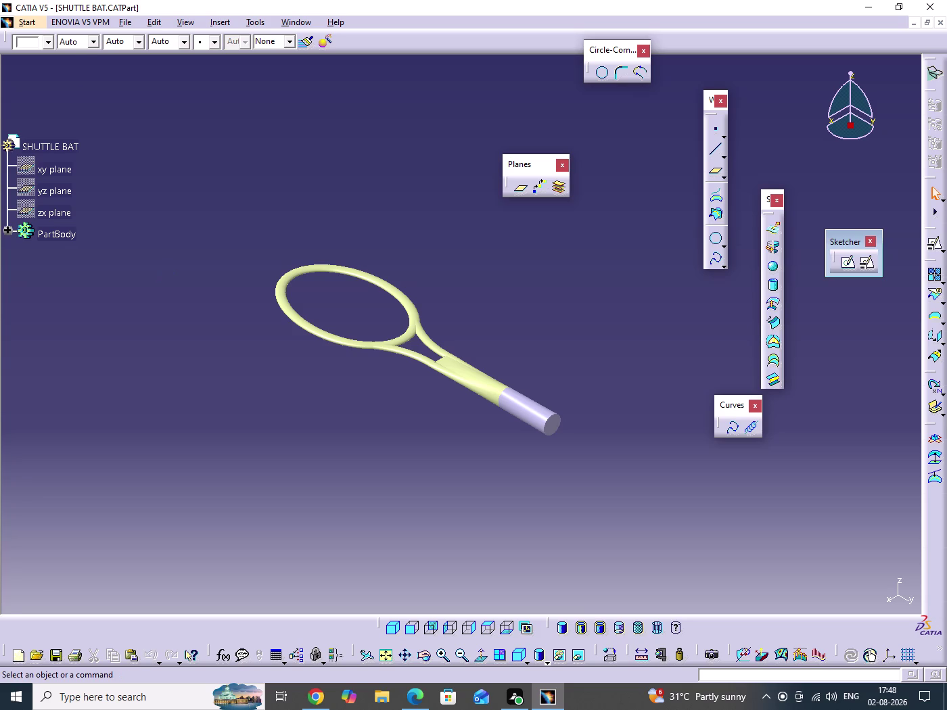
scroll(down, 3)
middle_drag(570, 389, 570, 367)
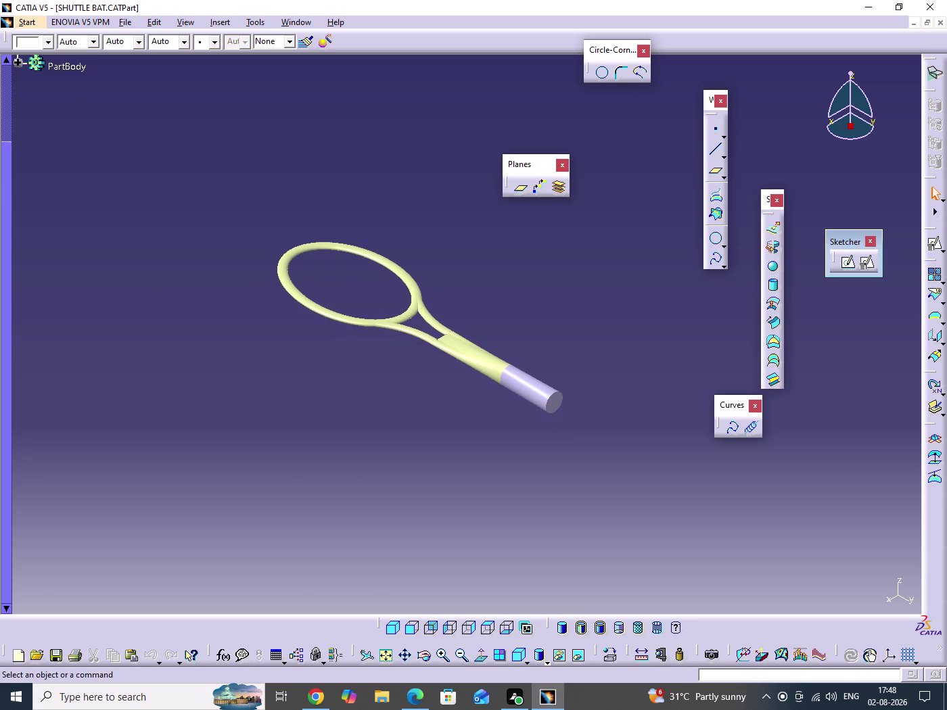
drag(530, 157, 534, 37)
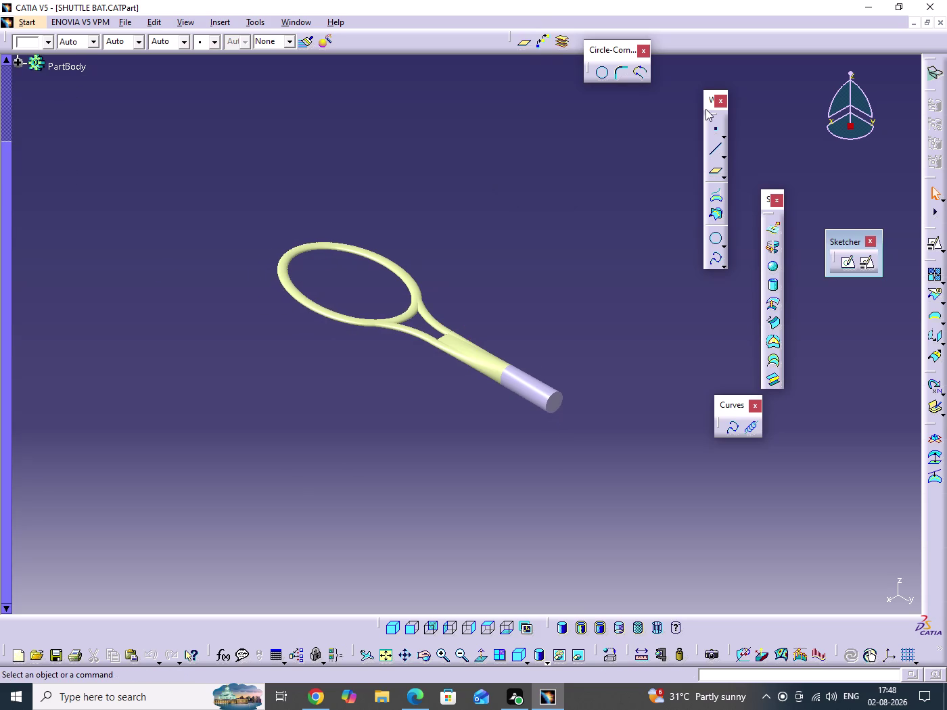
drag(709, 112, 746, 38)
drag(771, 213, 698, 46)
drag(727, 407, 841, 480)
click(650, 437)
middle_drag(641, 456, 637, 420)
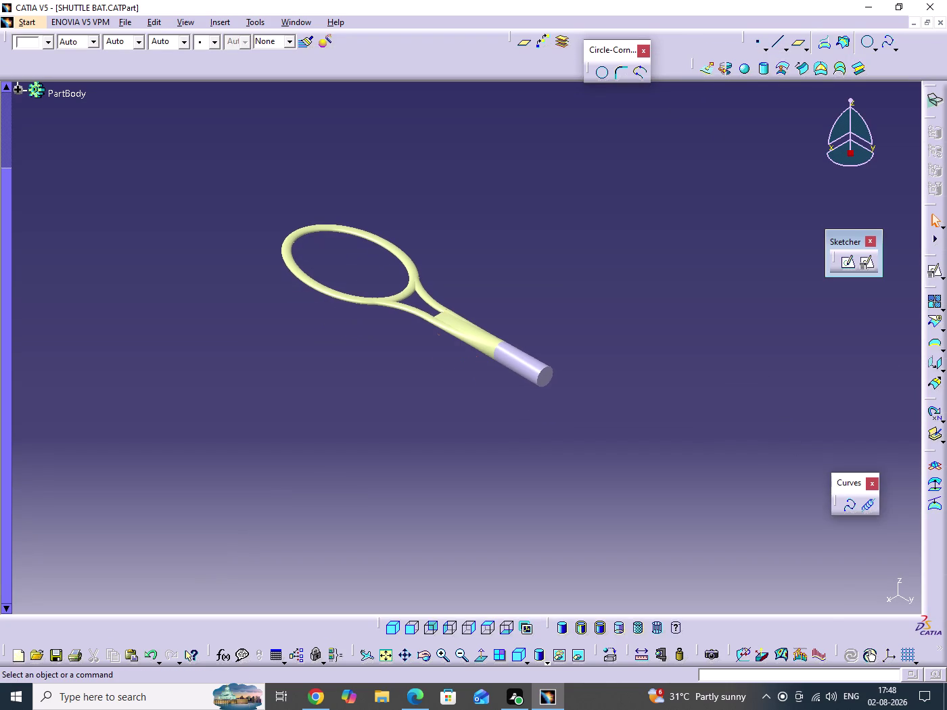
middle_drag(630, 420, 631, 406)
click(631, 421)
middle_drag(615, 430, 599, 479)
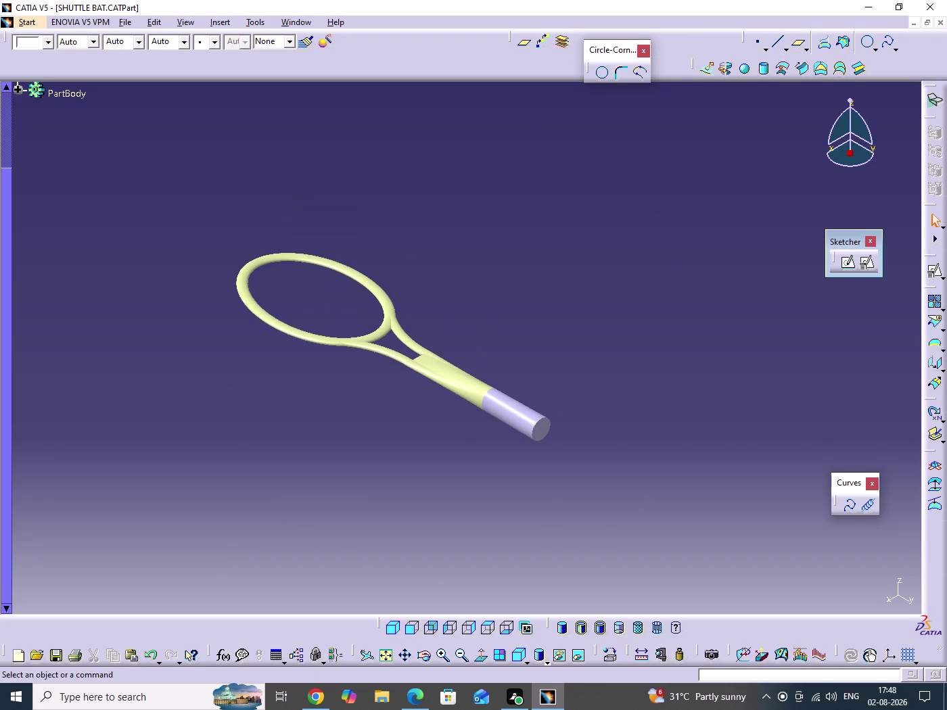
click(609, 661)
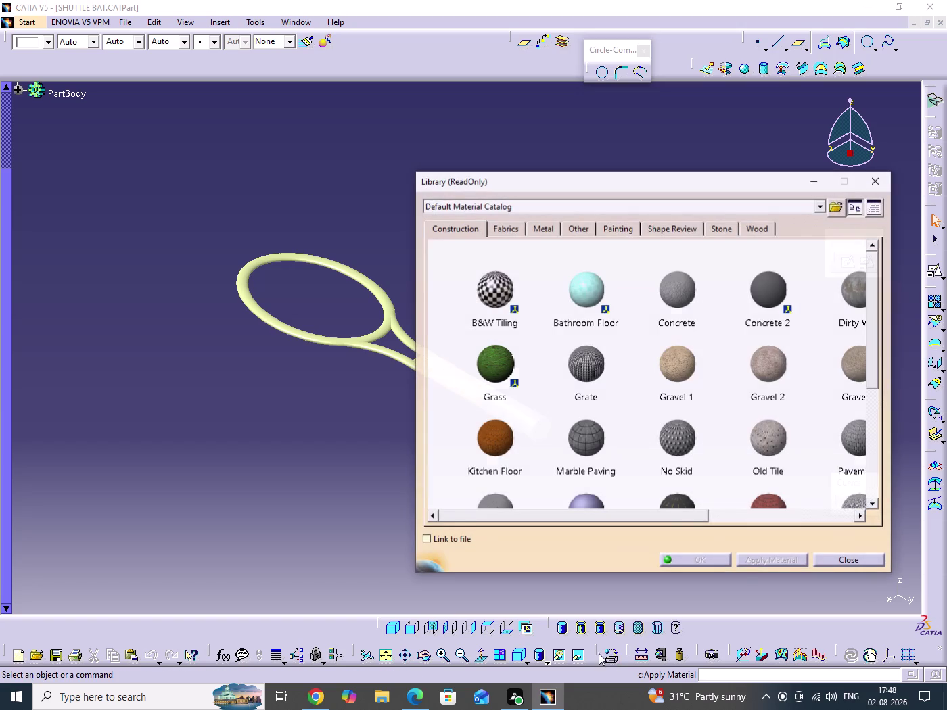
click(543, 226)
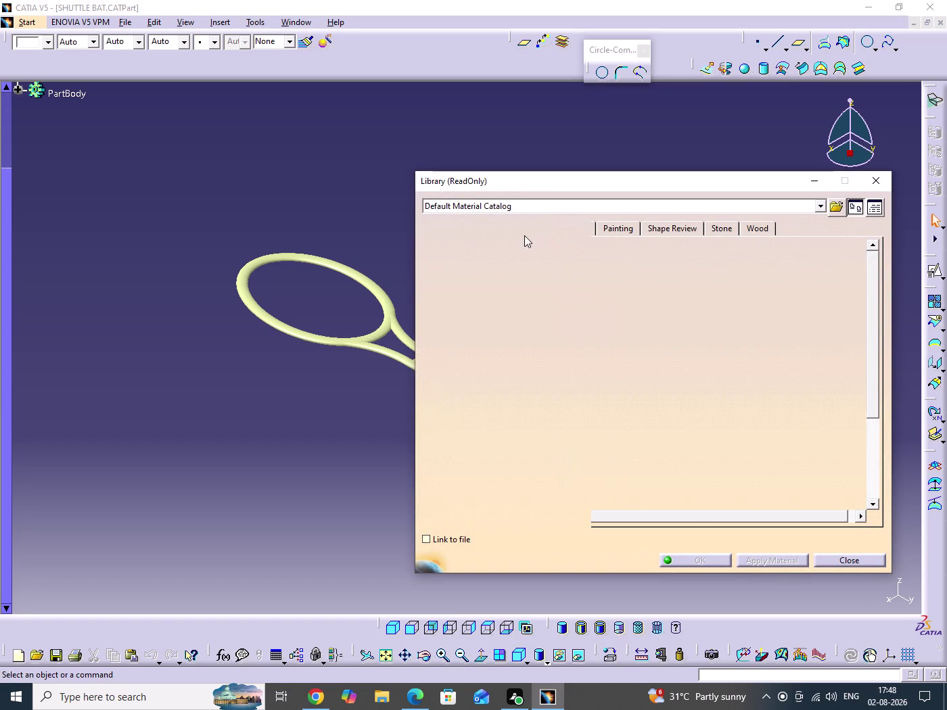
middle_drag(316, 434, 84, 327)
middle_drag(249, 383, 205, 473)
scroll(down, 3)
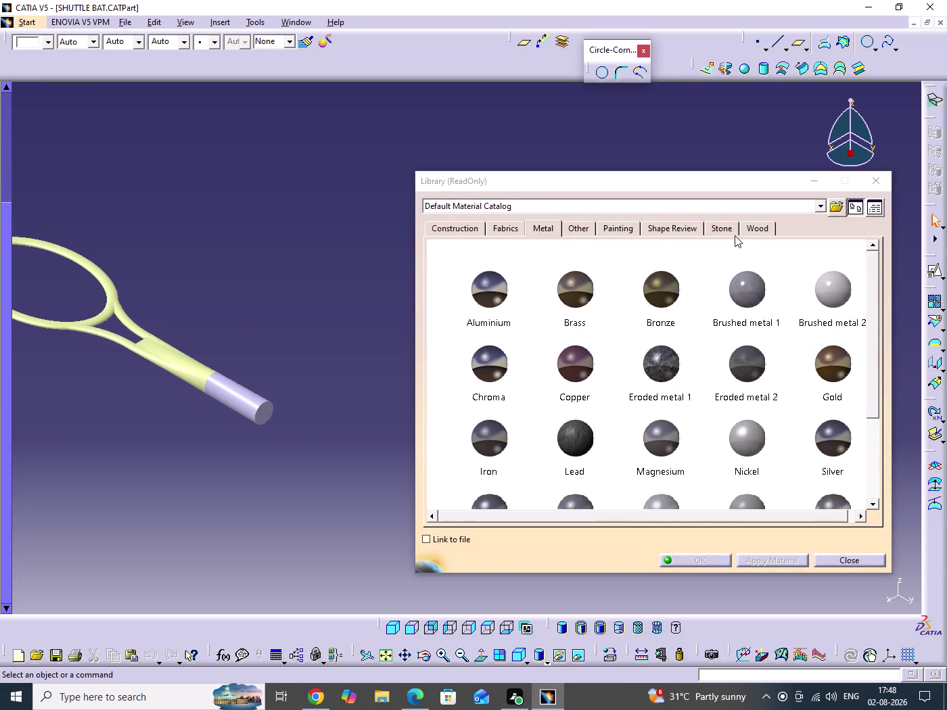
click(756, 228)
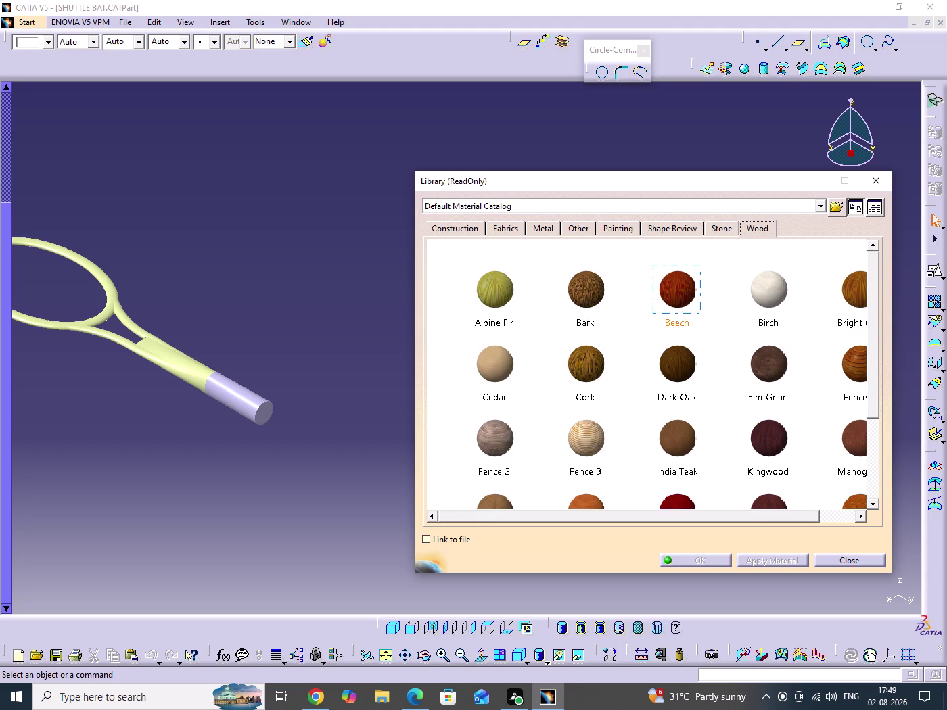
click(870, 564)
middle_drag(437, 483, 718, 494)
key(ctrl+s)
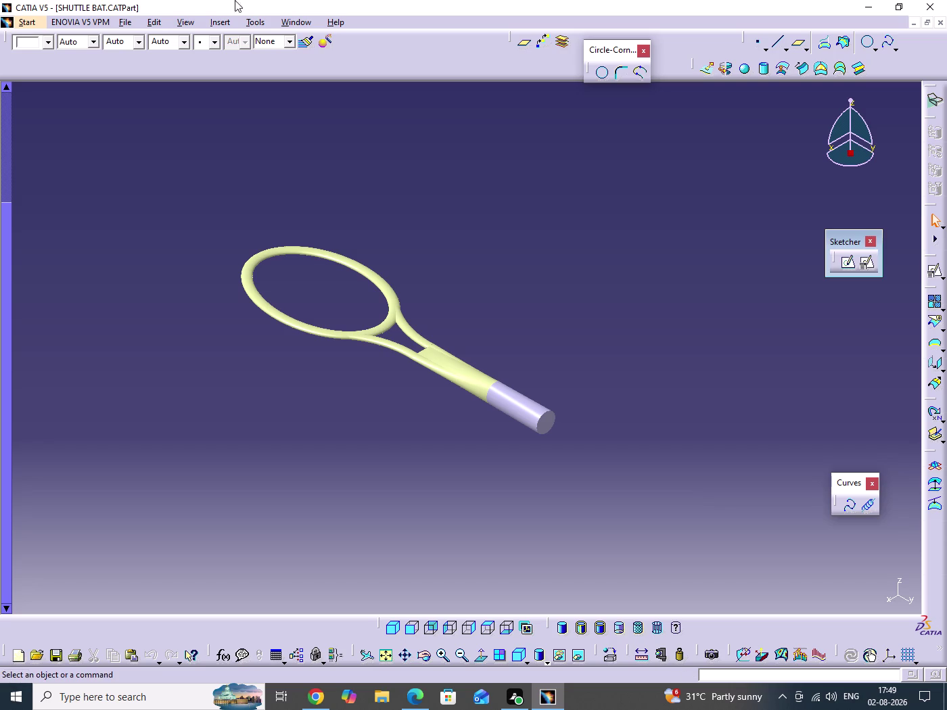
Switch to Part Design via Start > Mechanical Design.
drag(716, 197, 724, 307)
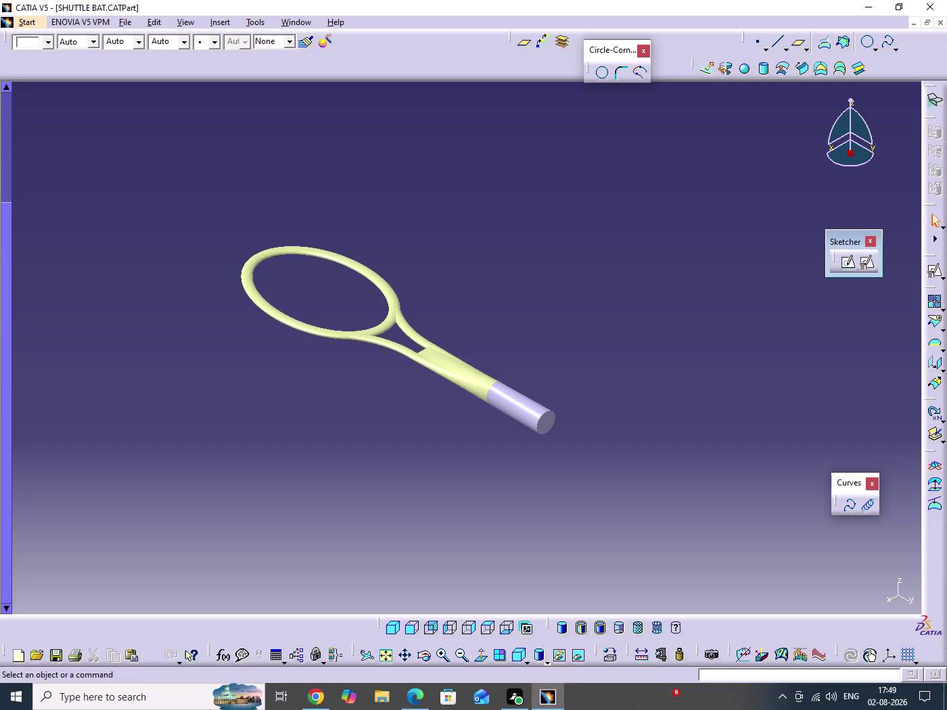
drag(725, 307, 730, 353)
key(alt+s)
key(m)
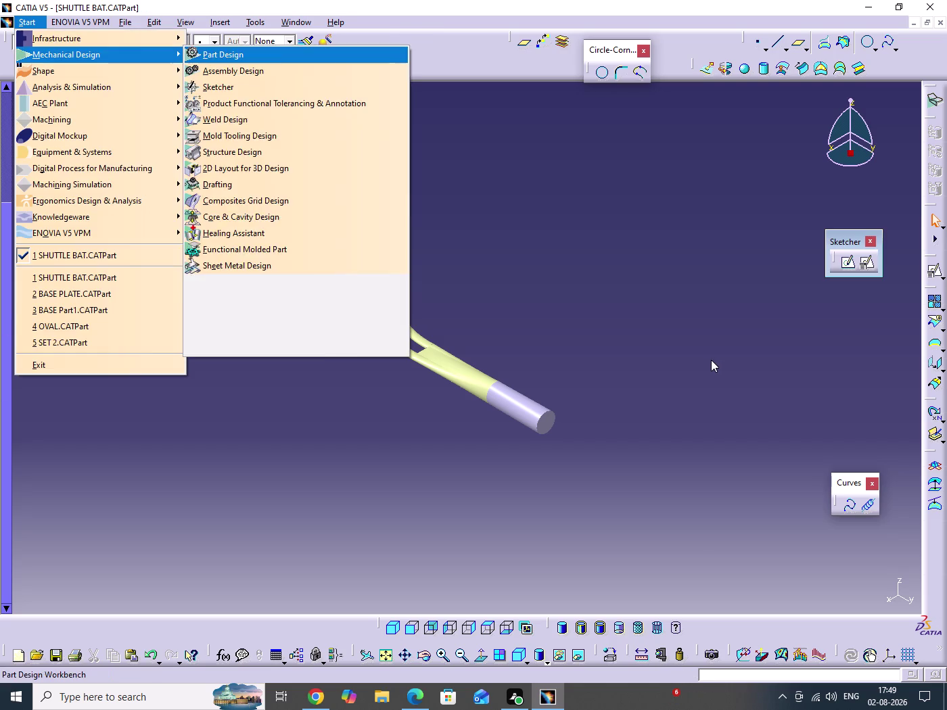
key(p)
click(616, 336)
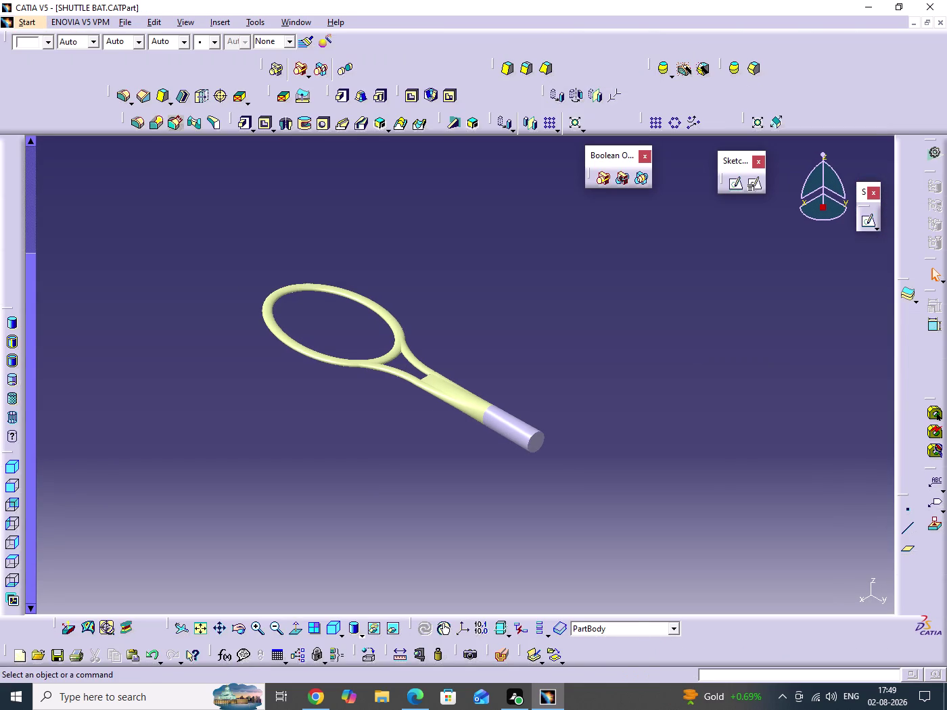
drag(442, 210, 567, 374)
Enable the surface-based features toolbar and dock it beside the view.
right_click(750, 640)
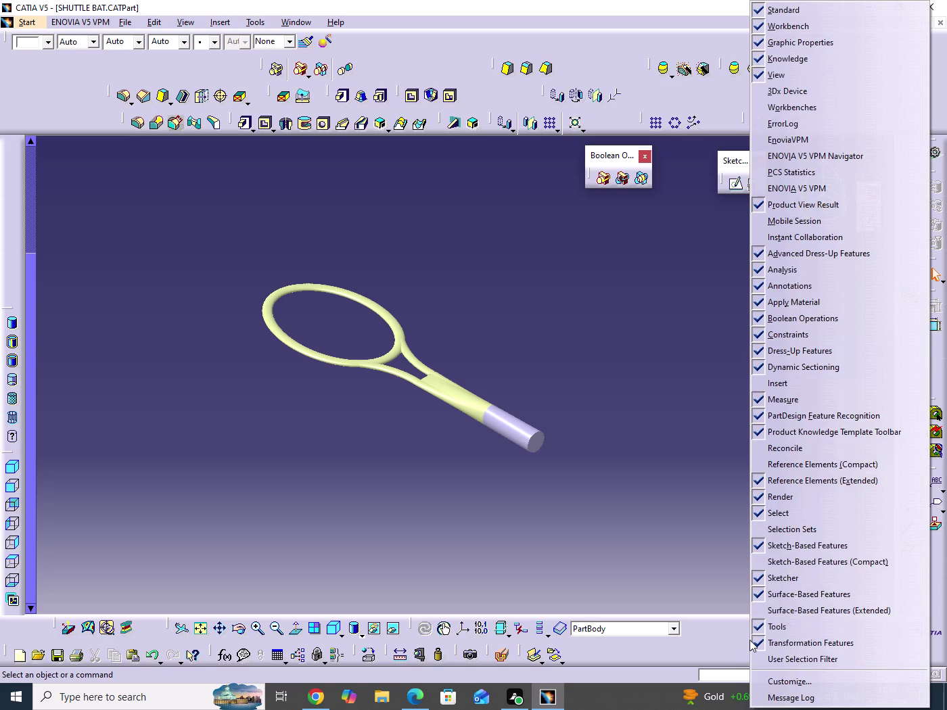
click(800, 618)
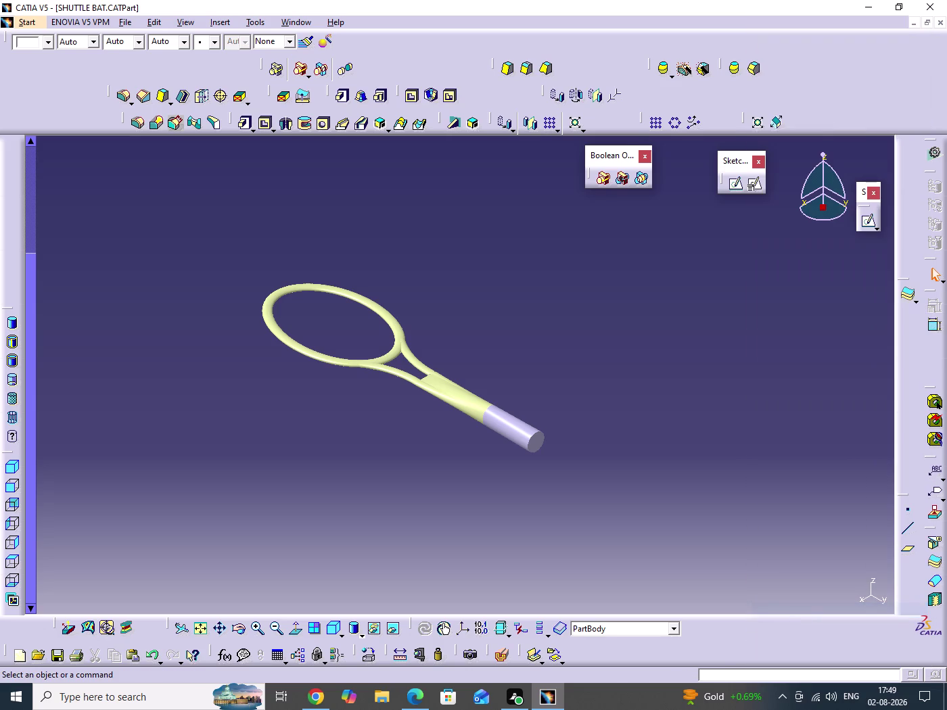
click(767, 516)
drag(934, 529, 916, 369)
drag(915, 369, 908, 340)
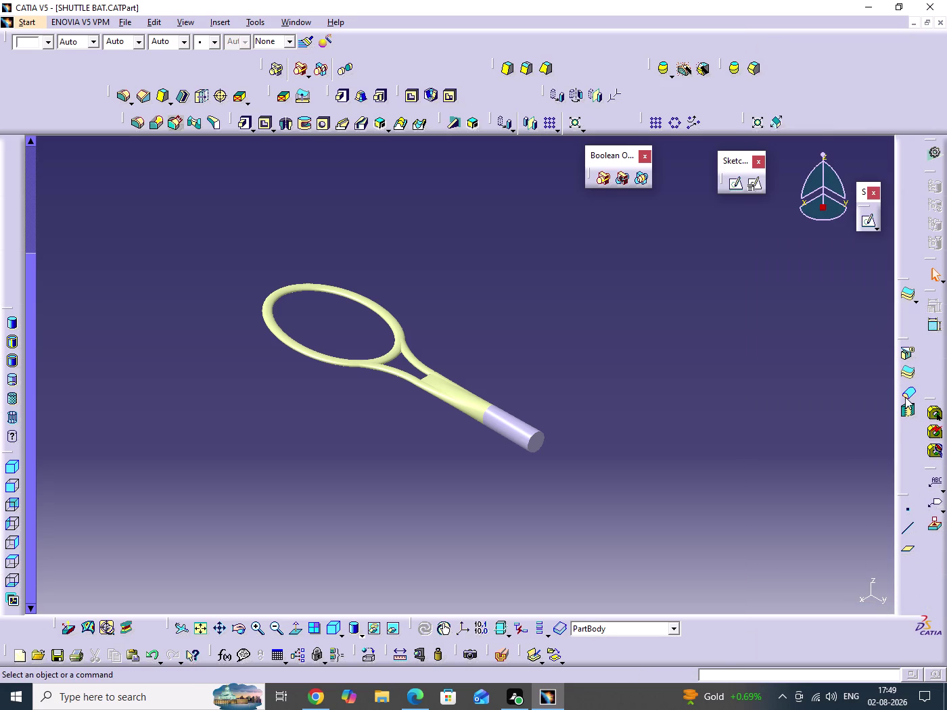
Try Close Surface on Split.4, then dismiss the error and cancel.
click(905, 397)
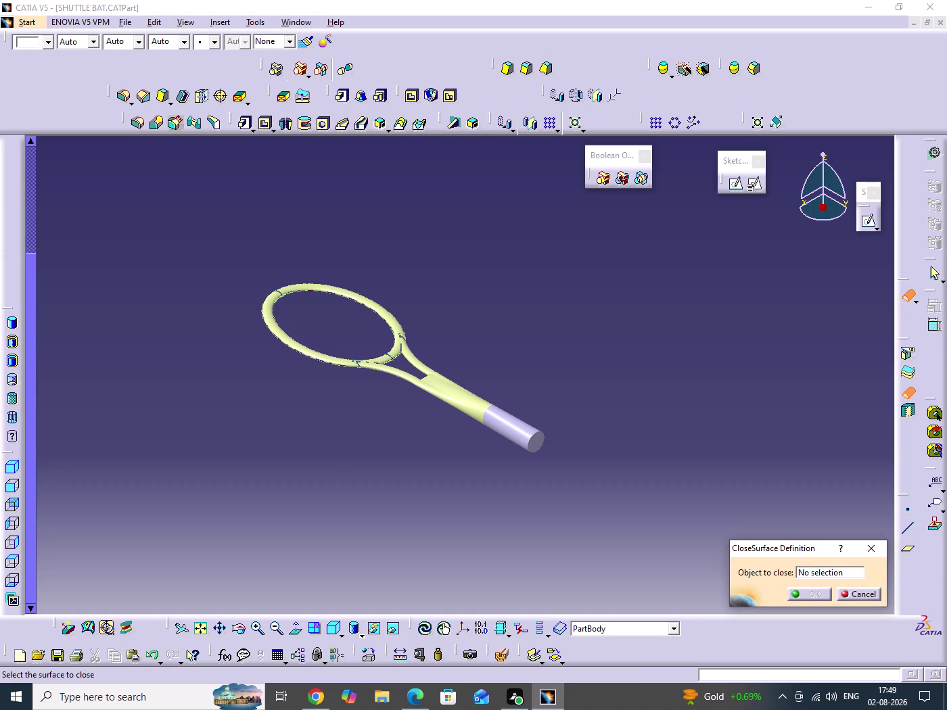
click(270, 300)
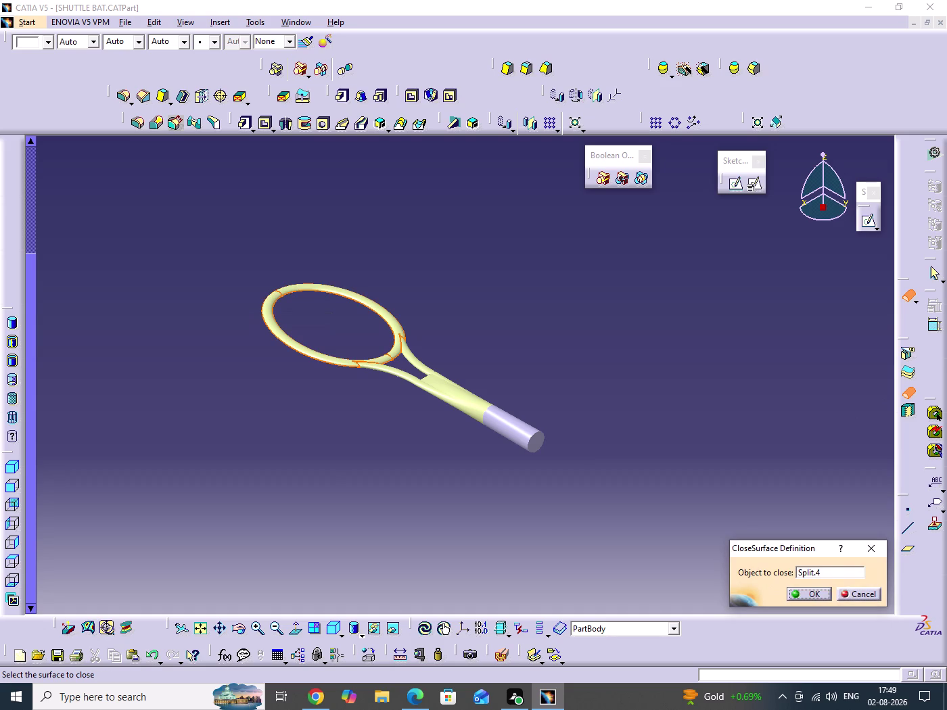
click(795, 597)
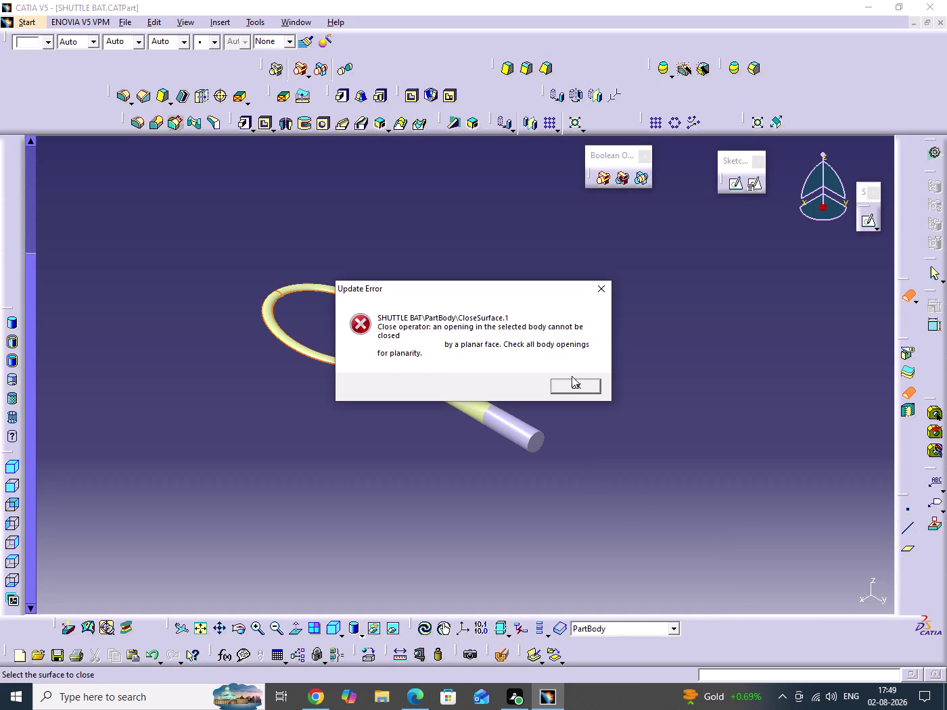
click(569, 383)
click(873, 594)
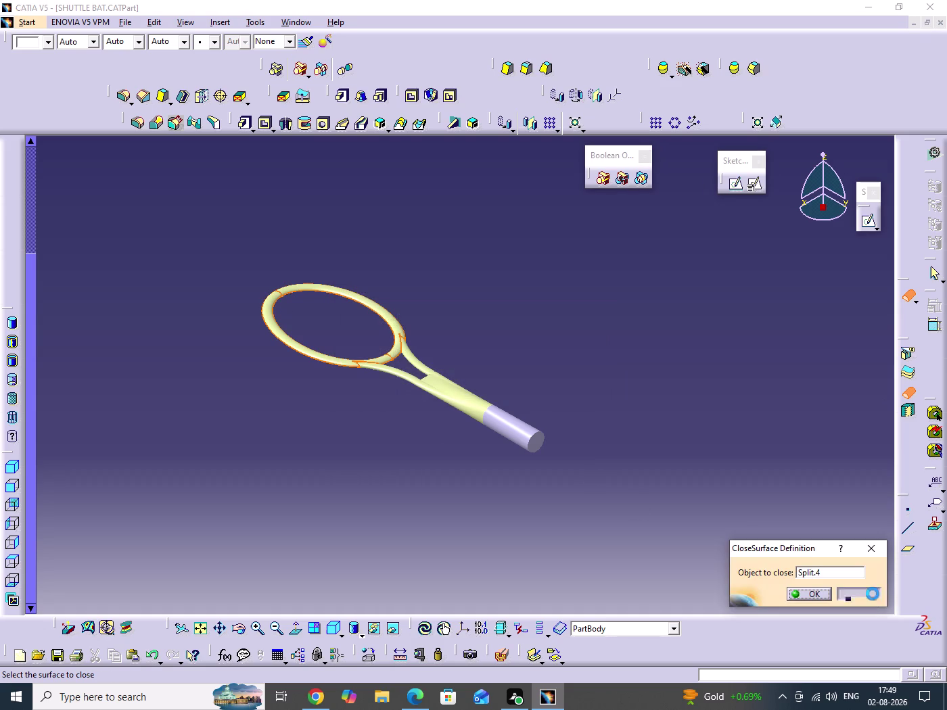
Create CloseSurface.1 from the handle's Multi-sections Surface.1.
middle_drag(703, 448, 704, 352)
click(703, 449)
middle_drag(696, 438, 668, 380)
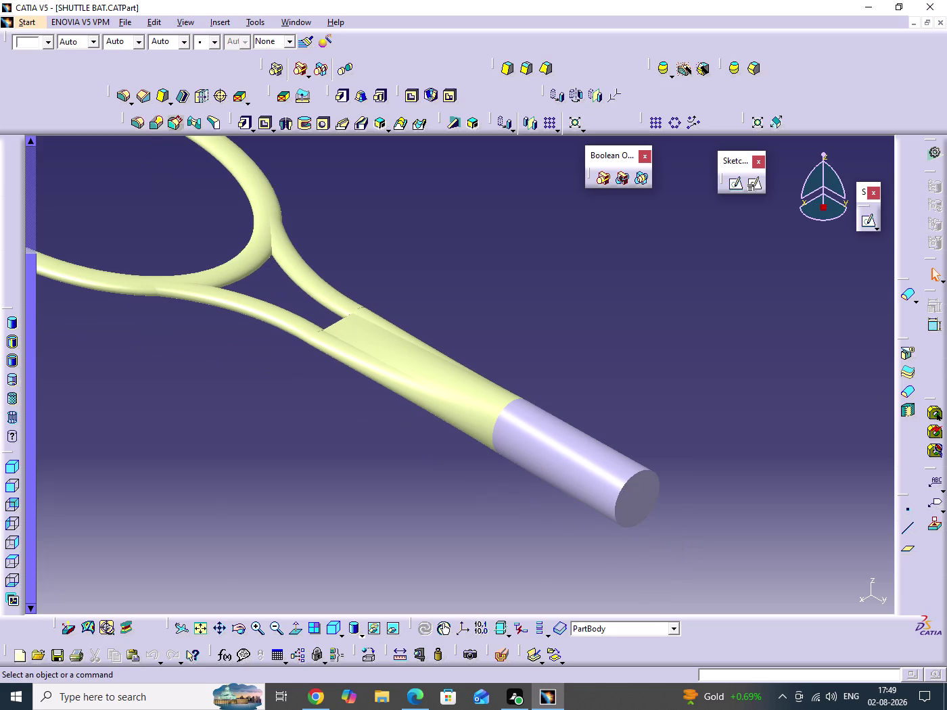
click(911, 392)
click(467, 388)
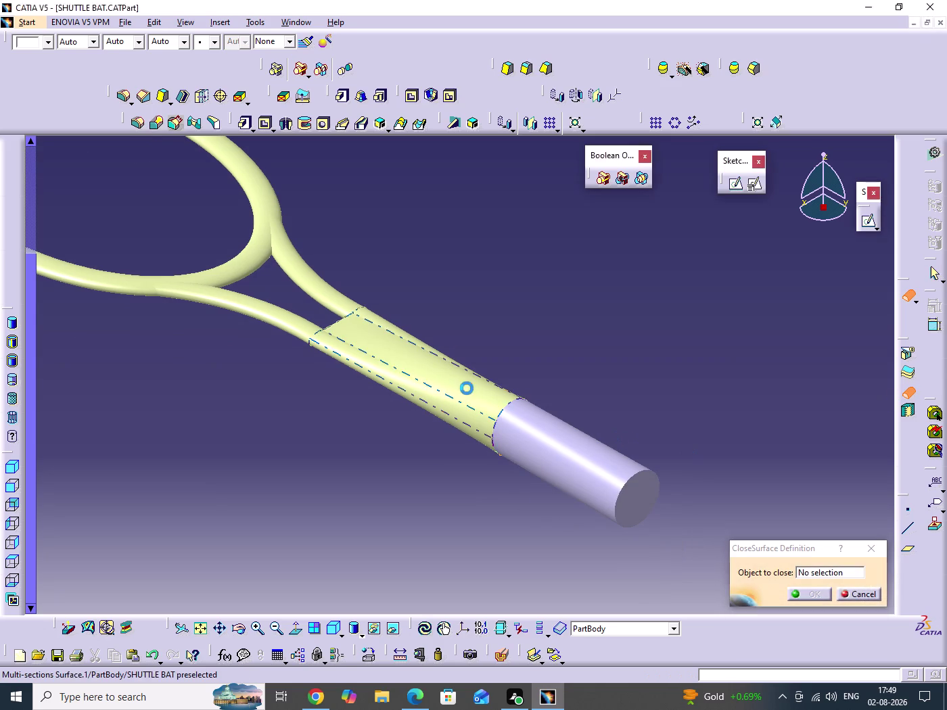
click(816, 599)
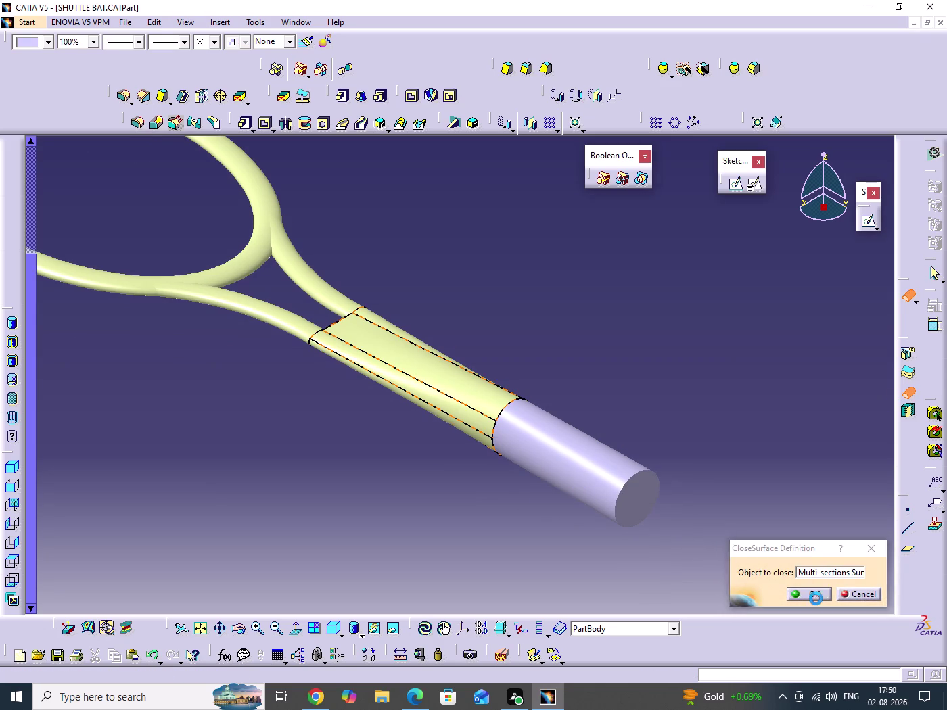
click(706, 391)
scroll(up, 3)
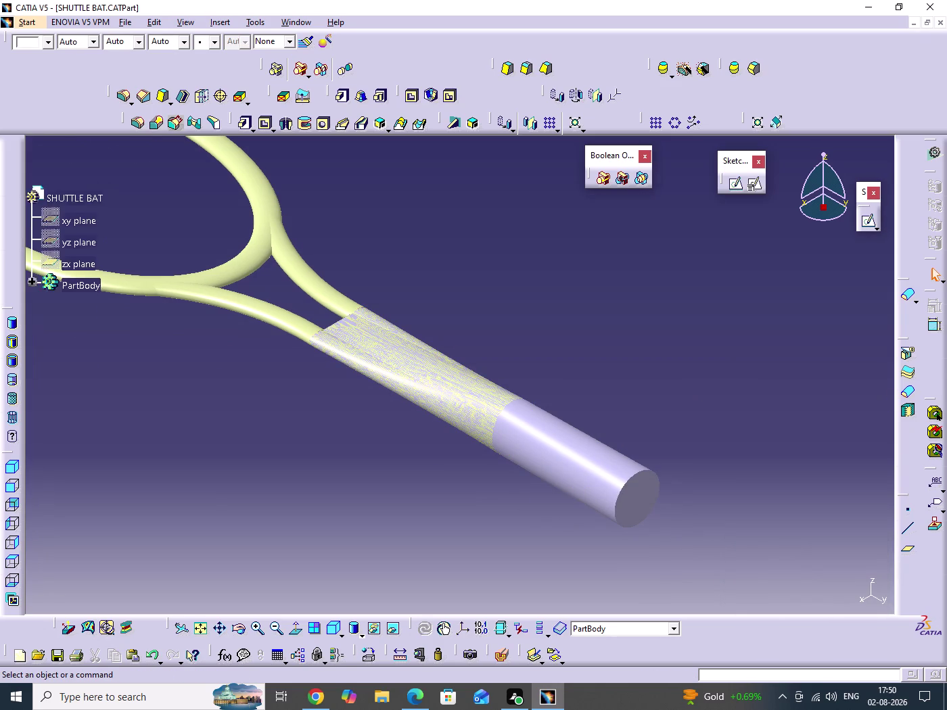
scroll(up, 3)
click(32, 381)
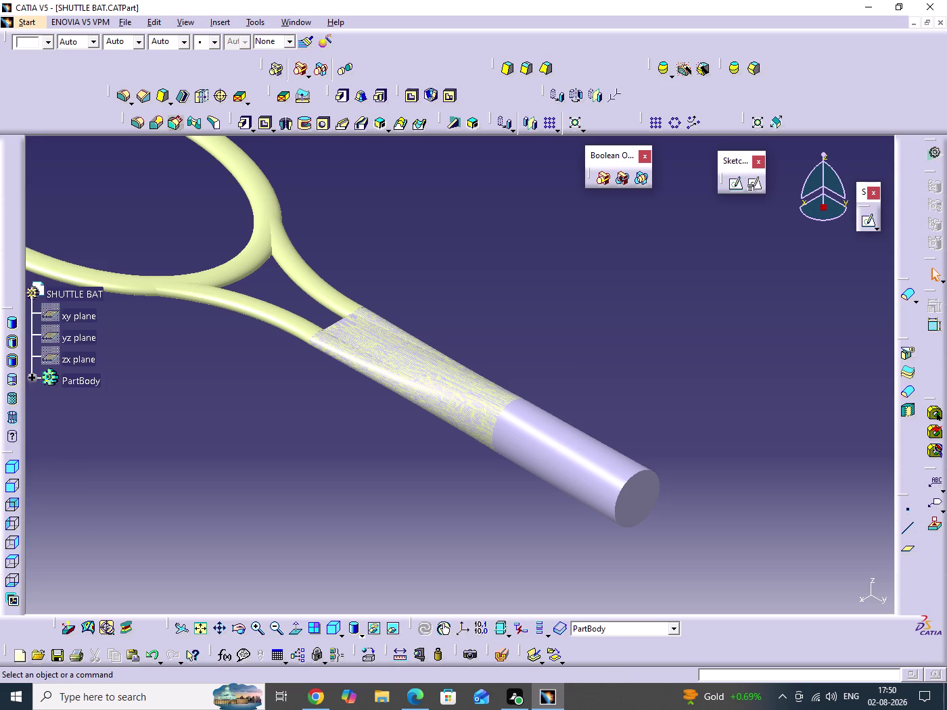
scroll(down, 3)
Hide and then reshow the Multi-sections Solid.2 grip.
right_click(147, 404)
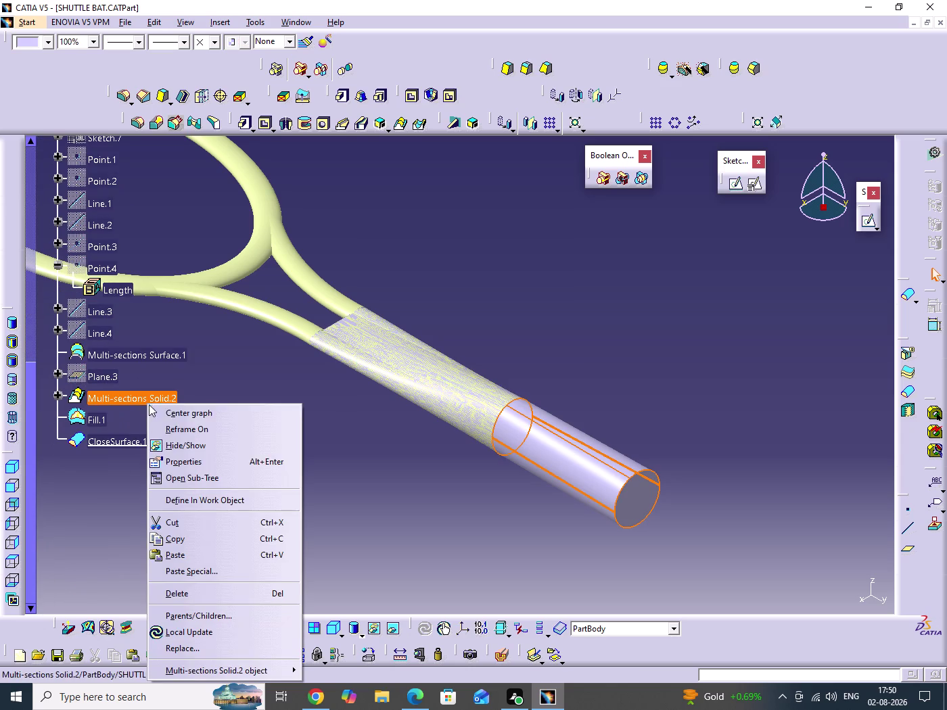
click(180, 451)
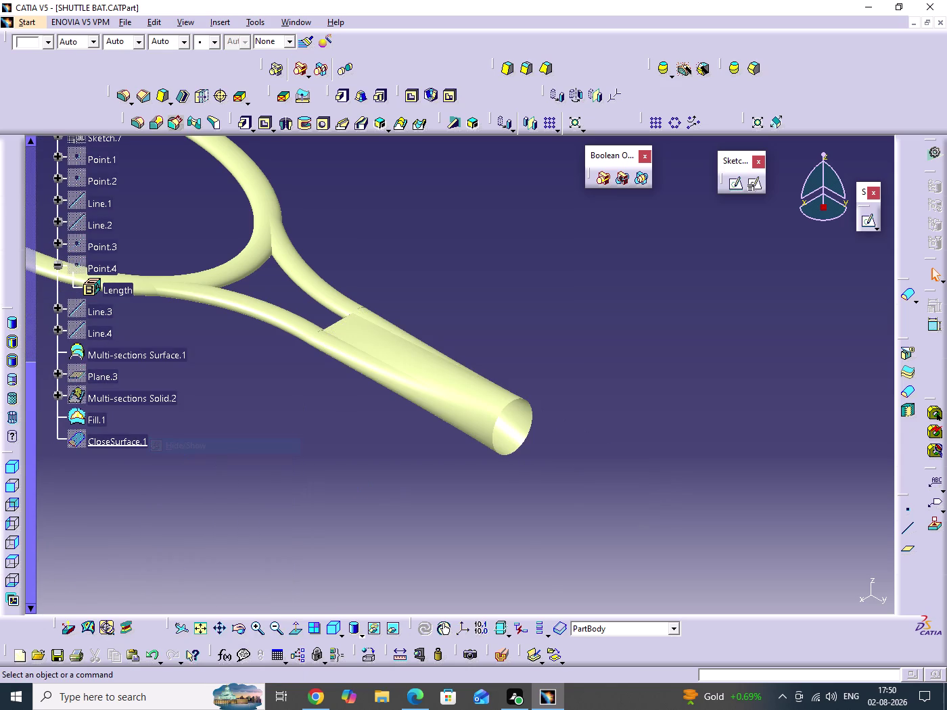
right_click(129, 403)
click(160, 449)
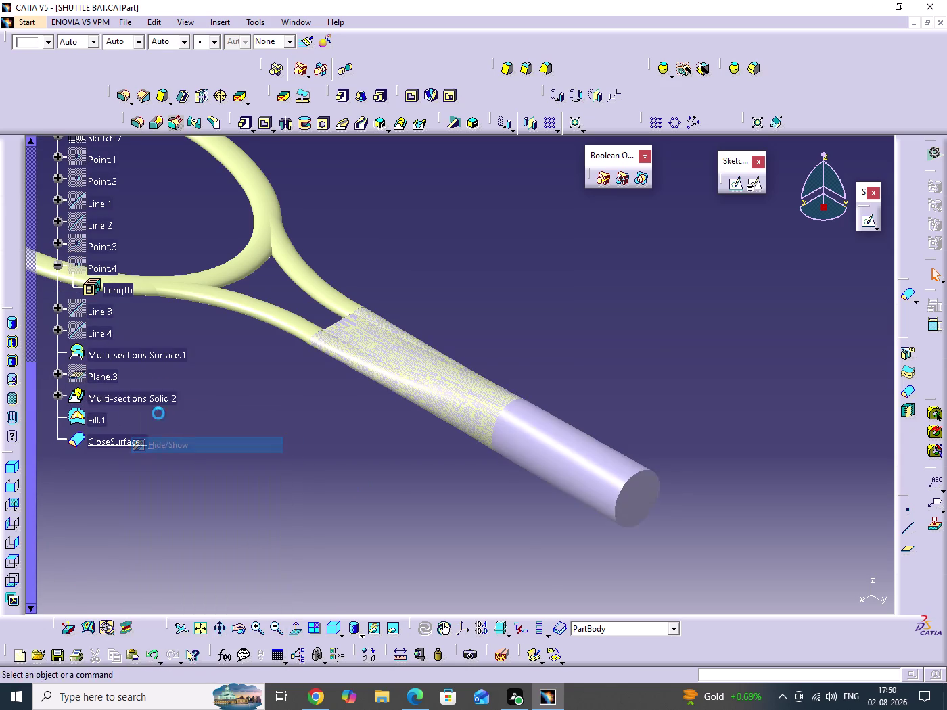
Hide Multi-sections Surface.1 and rotate to view the whole racket.
right_click(172, 354)
click(206, 402)
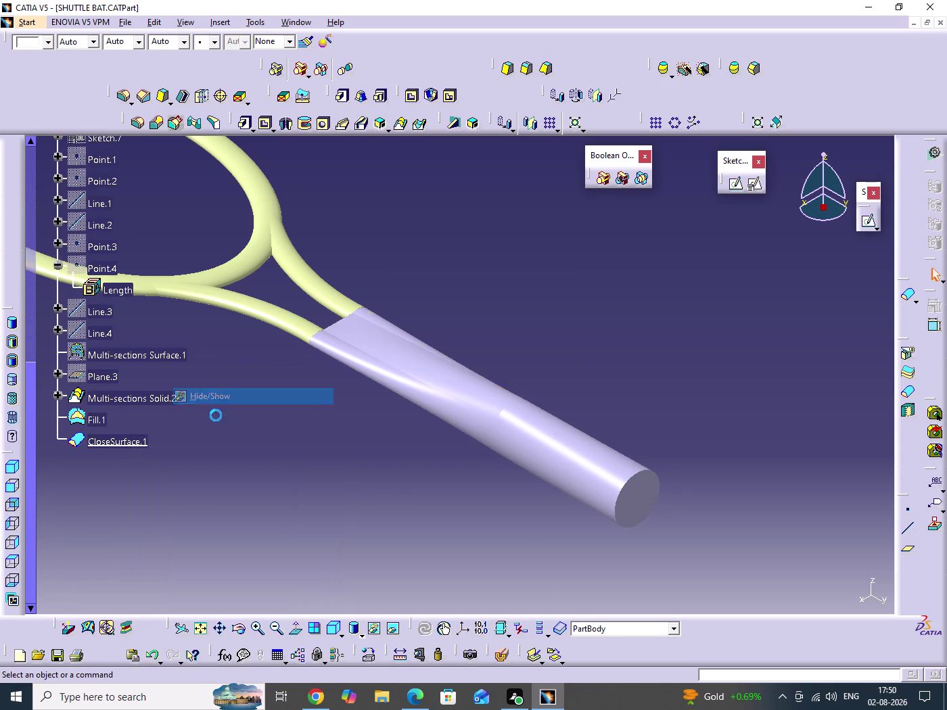
click(380, 460)
middle_drag(370, 478, 427, 459)
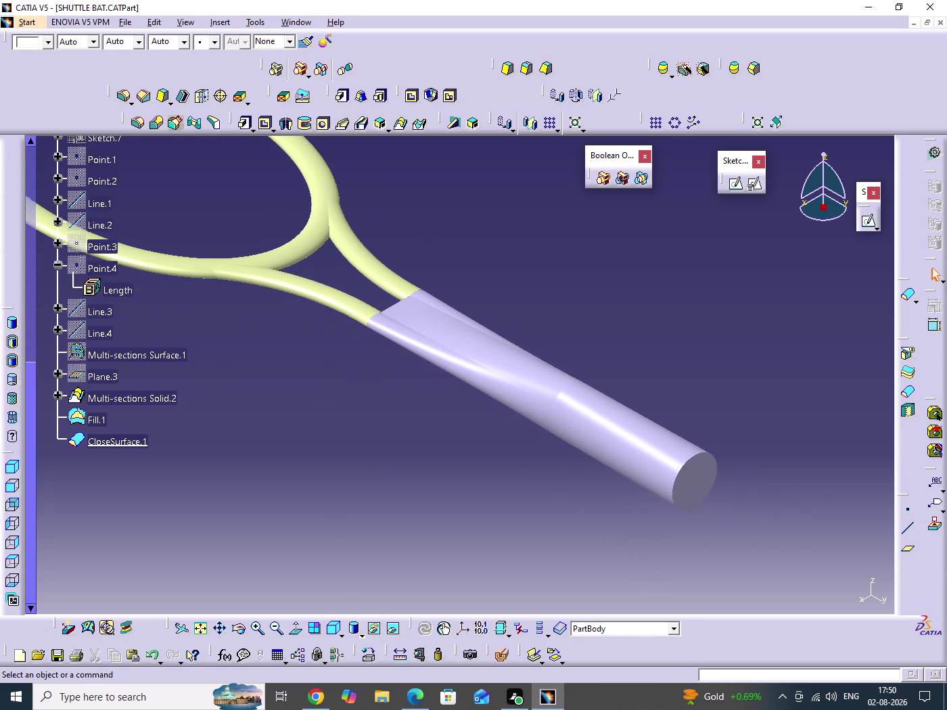
middle_drag(434, 485, 431, 507)
click(434, 484)
scroll(down, 3)
middle_drag(339, 471, 360, 494)
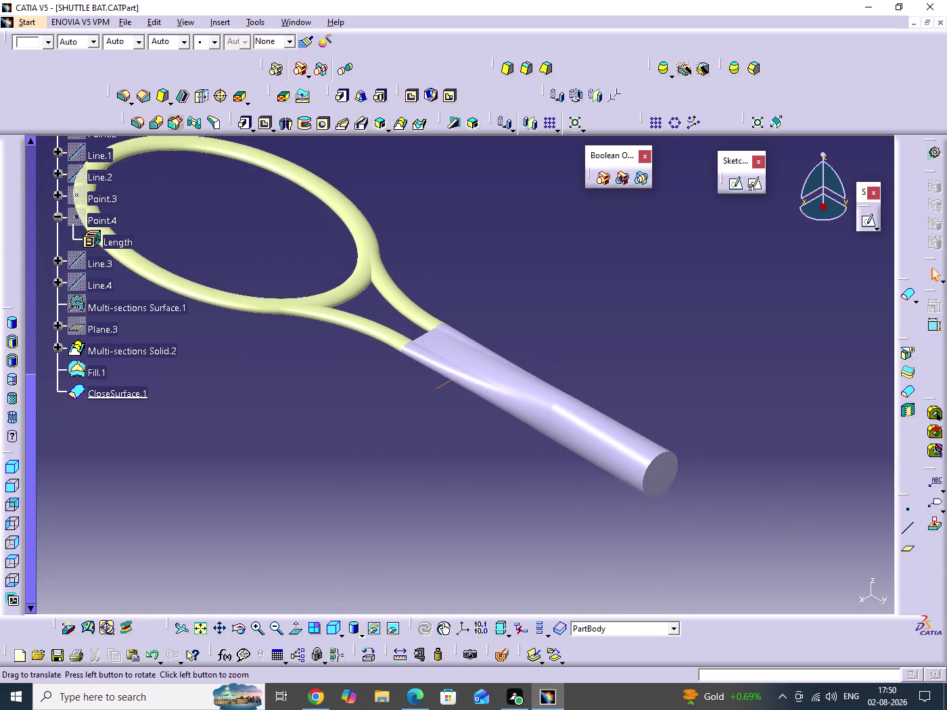
middle_drag(360, 495, 399, 566)
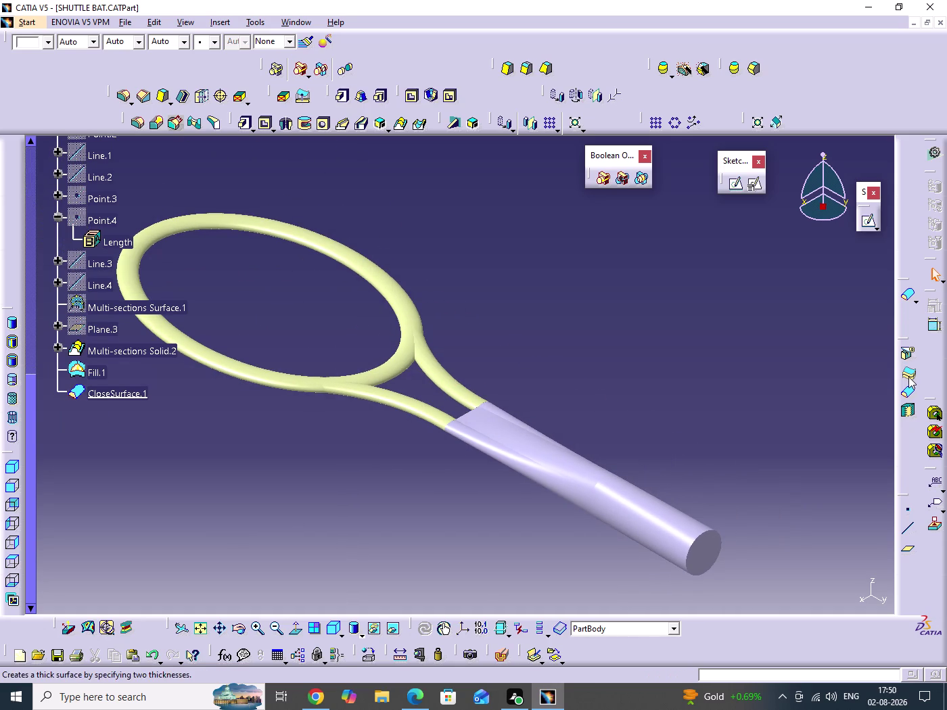
Create ThickSurface.1 on Split.2 with a 1 mm offset.
click(909, 377)
click(444, 381)
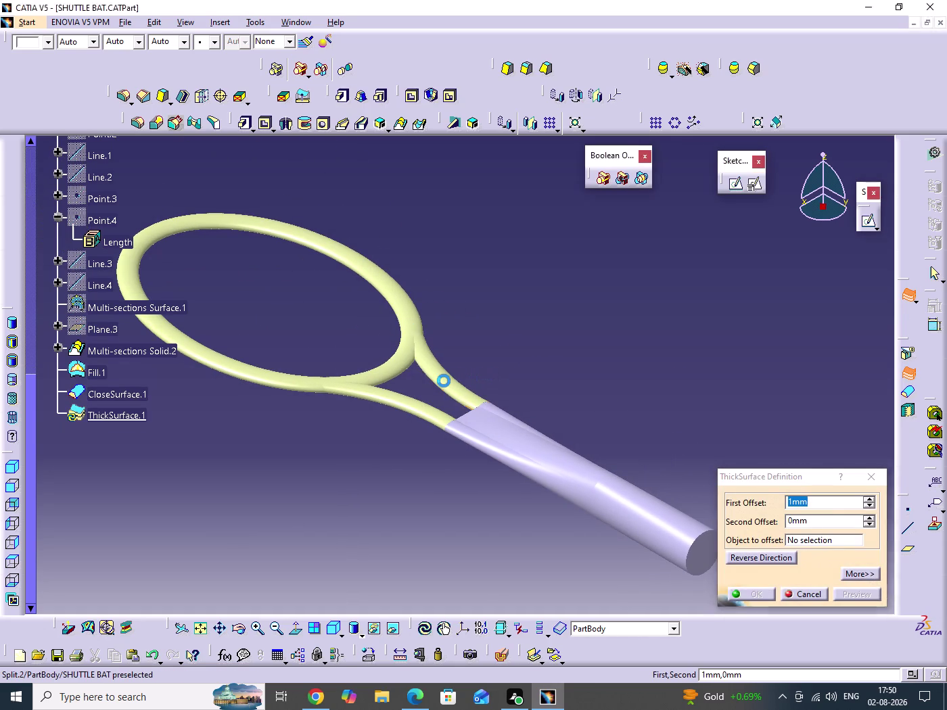
click(399, 403)
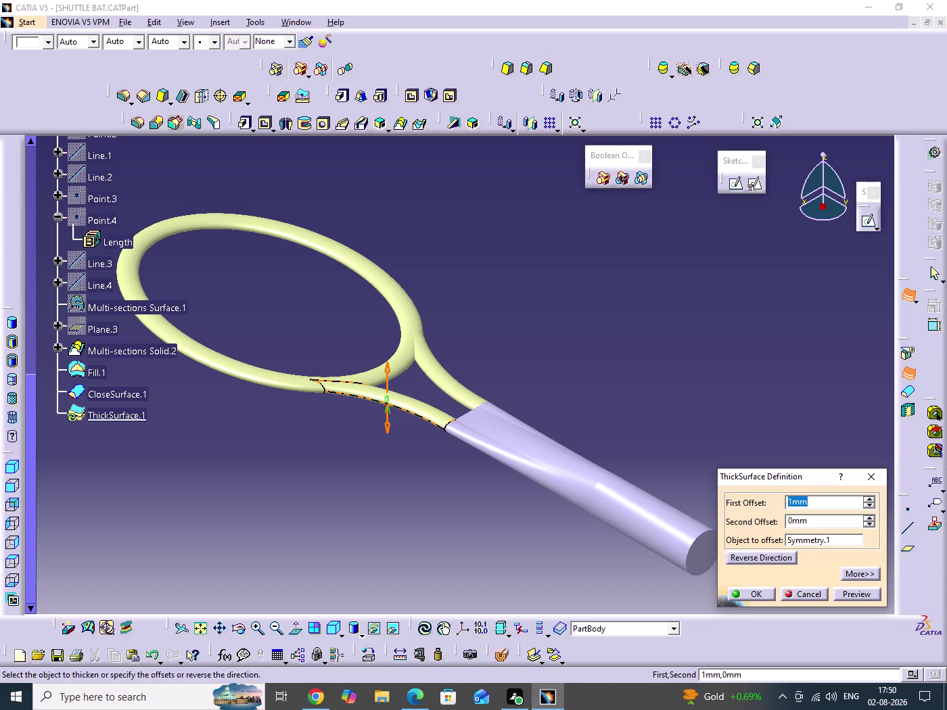
click(436, 373)
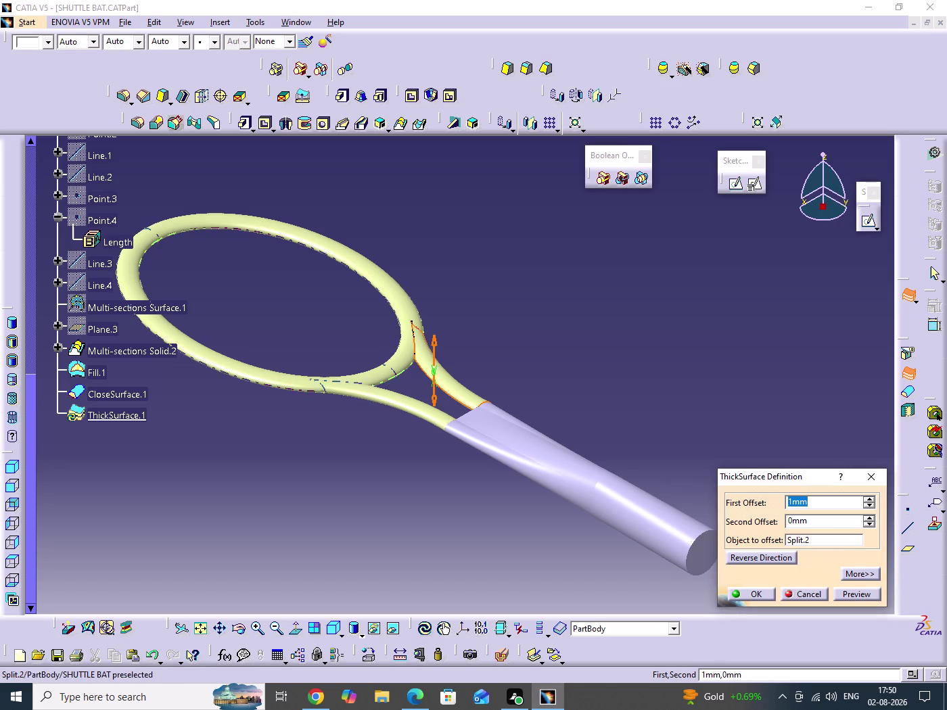
click(768, 594)
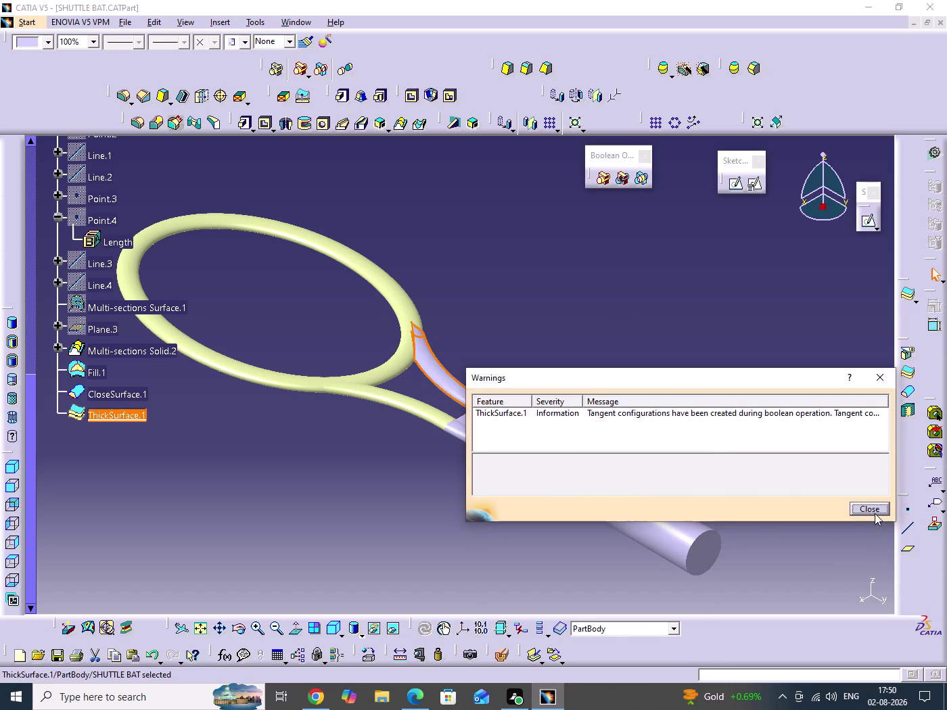
click(875, 513)
Reverse the thickness direction of ThickSurface.1 and dismiss the warning.
click(723, 350)
middle_drag(505, 390, 523, 325)
drag(505, 389, 511, 476)
middle_drag(590, 406, 554, 353)
drag(591, 407, 554, 354)
double_click(531, 465)
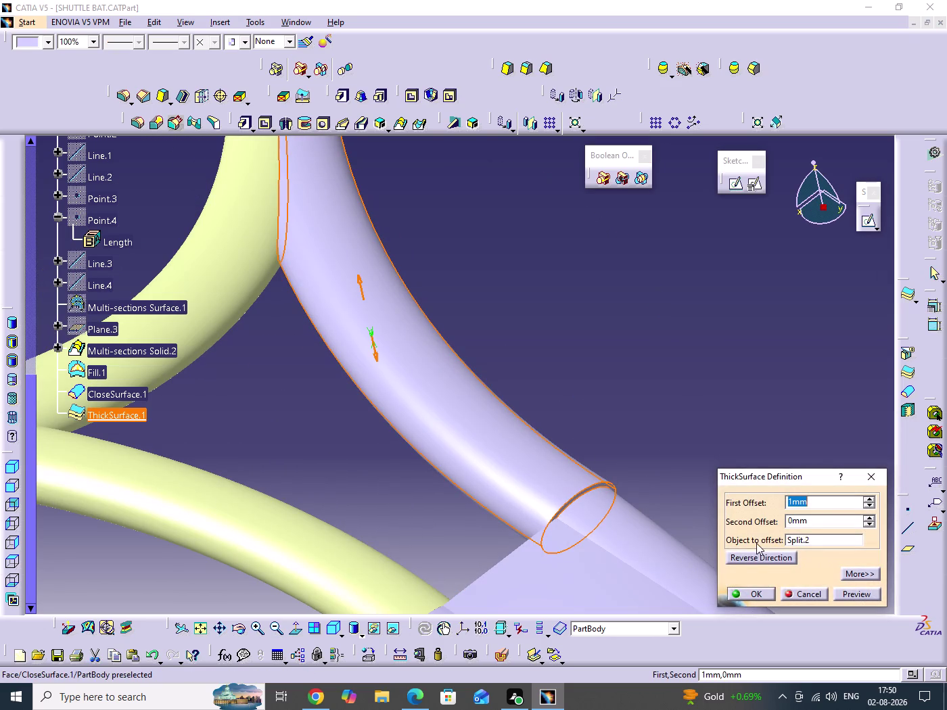
click(754, 556)
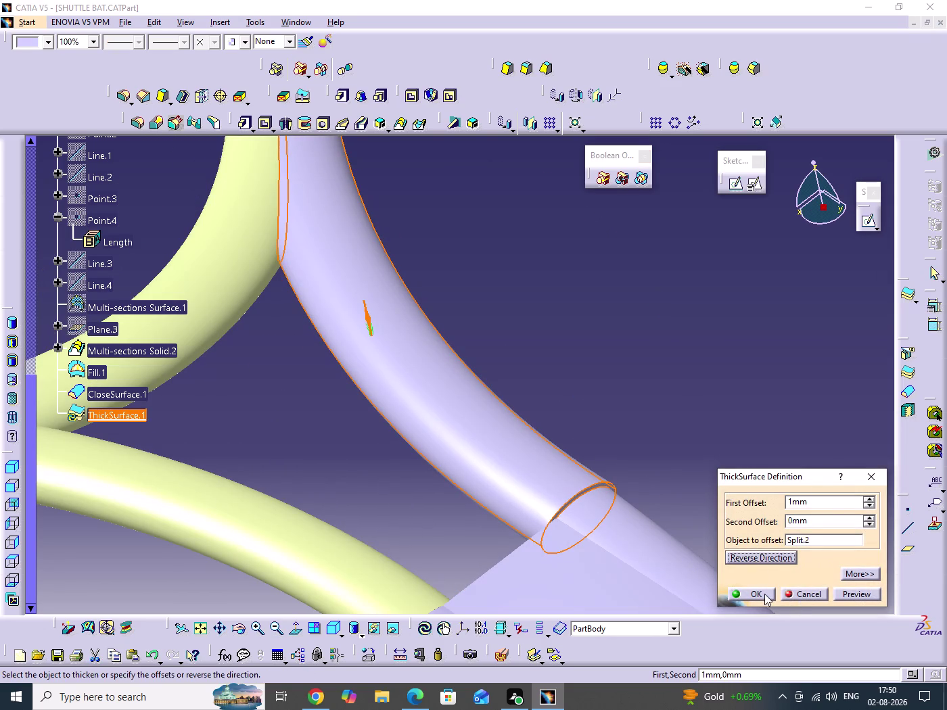
click(764, 594)
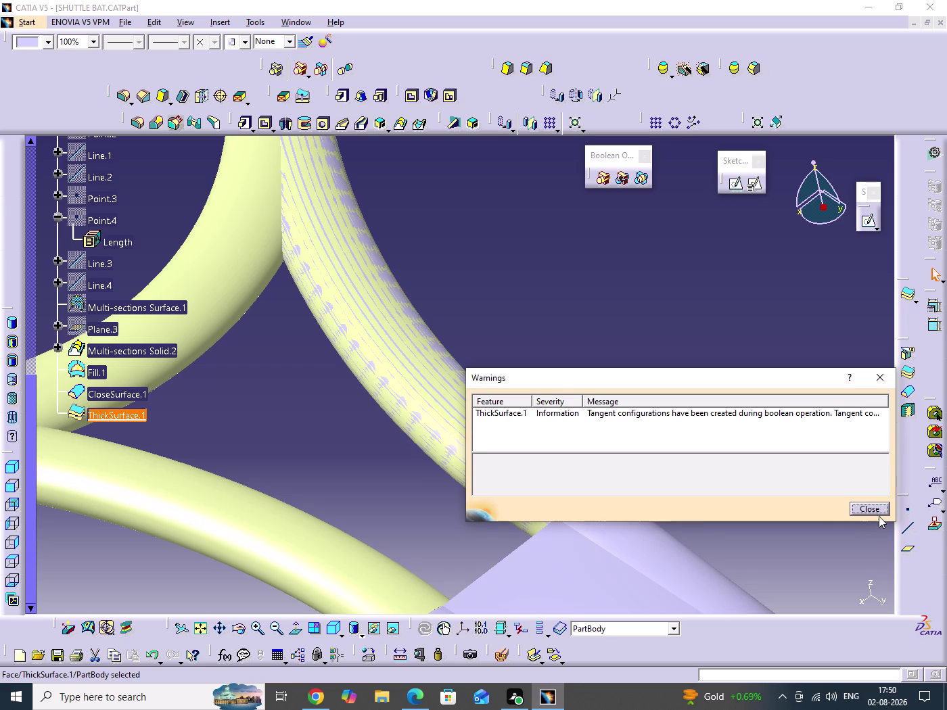
click(880, 513)
click(752, 446)
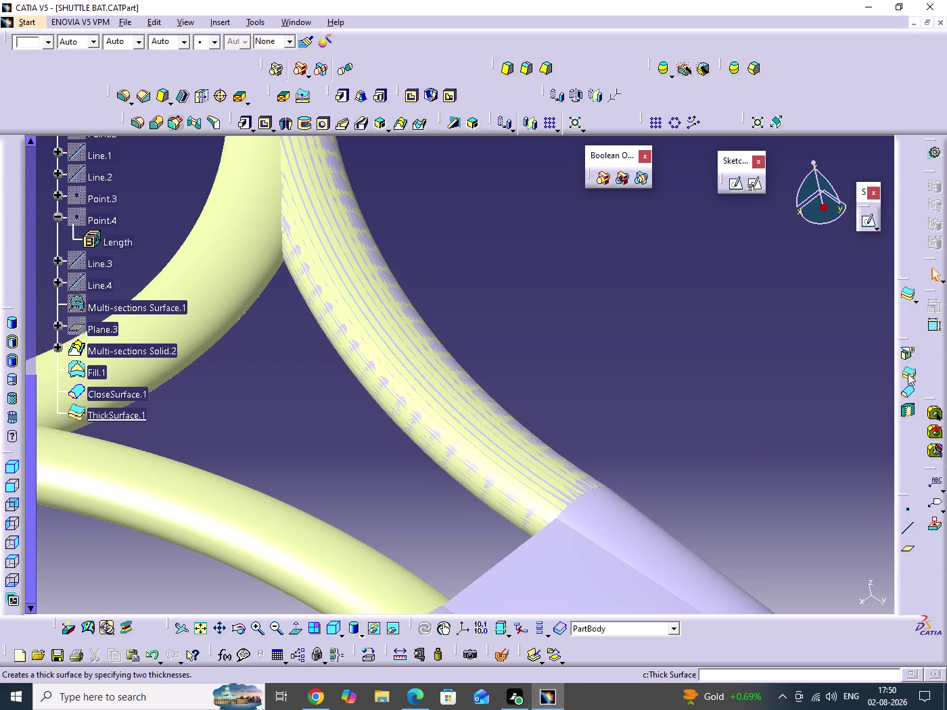
Create ThickSurface.2 on Symmetry.1 with a 1 mm first offset.
click(908, 373)
middle_drag(556, 467, 672, 375)
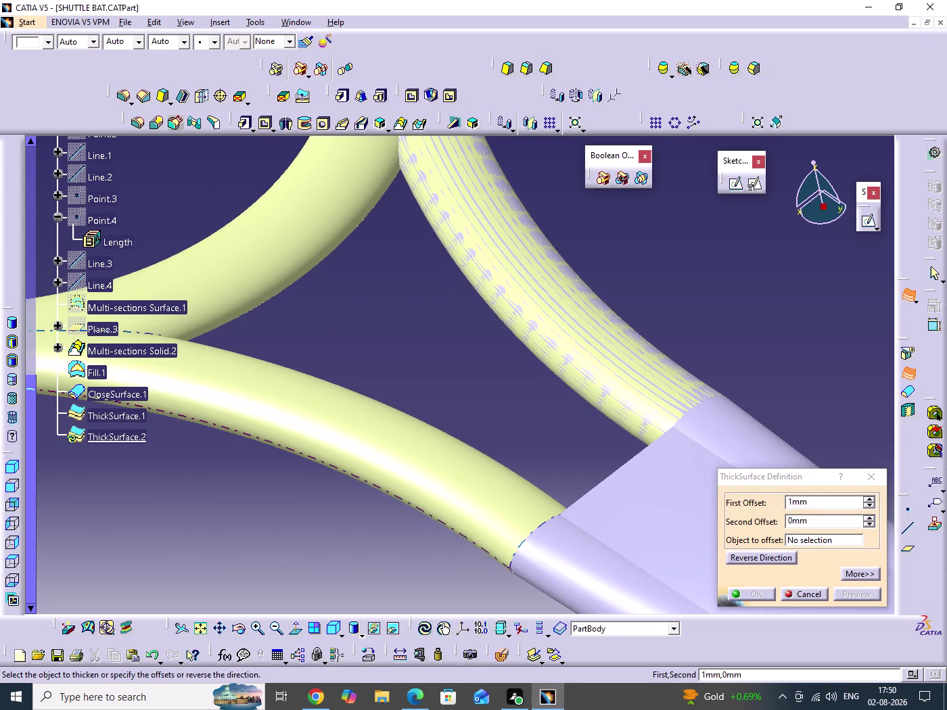
click(473, 495)
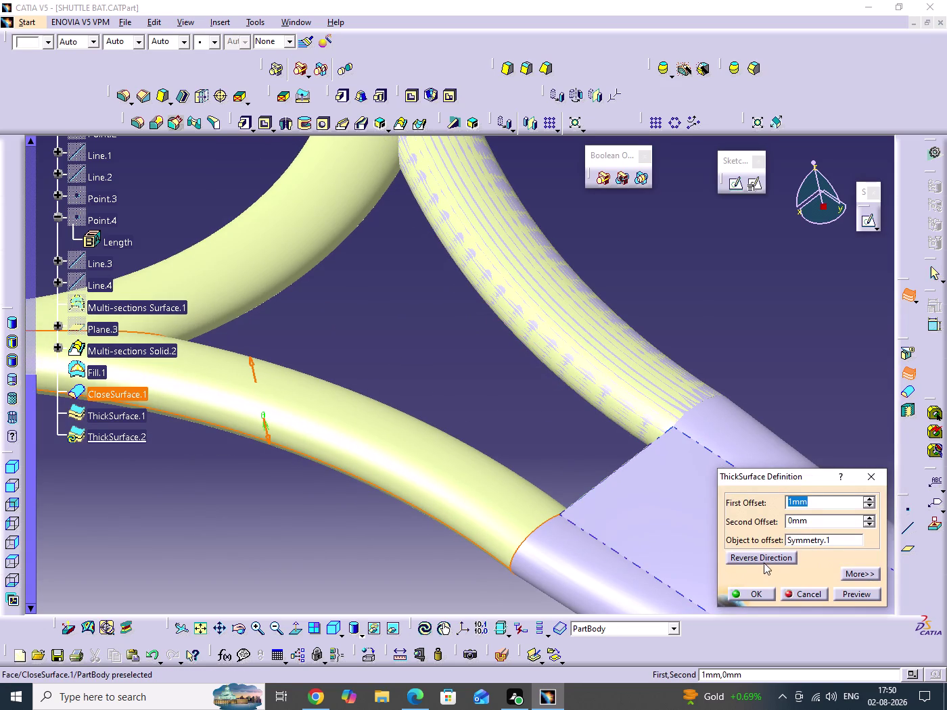
click(769, 554)
click(752, 593)
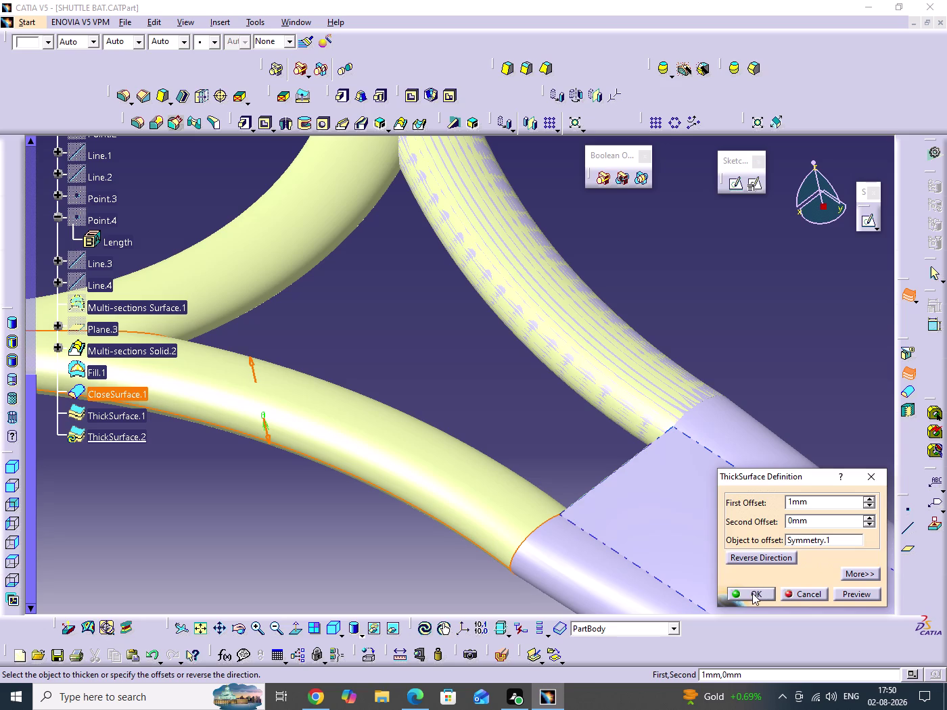
click(554, 449)
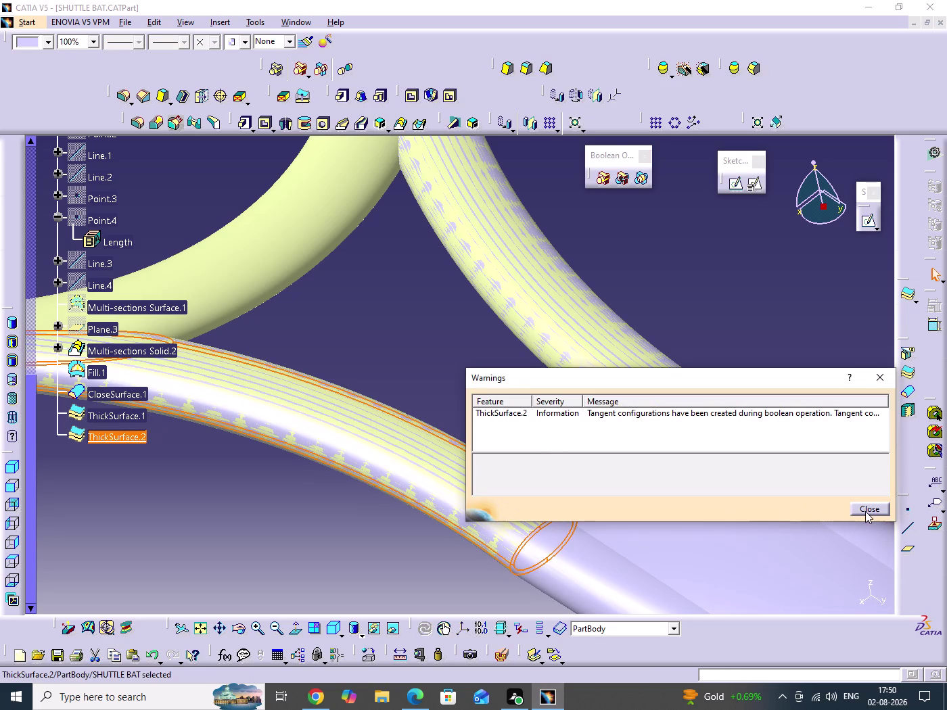
click(866, 511)
click(505, 428)
middle_drag(502, 391, 507, 426)
click(503, 390)
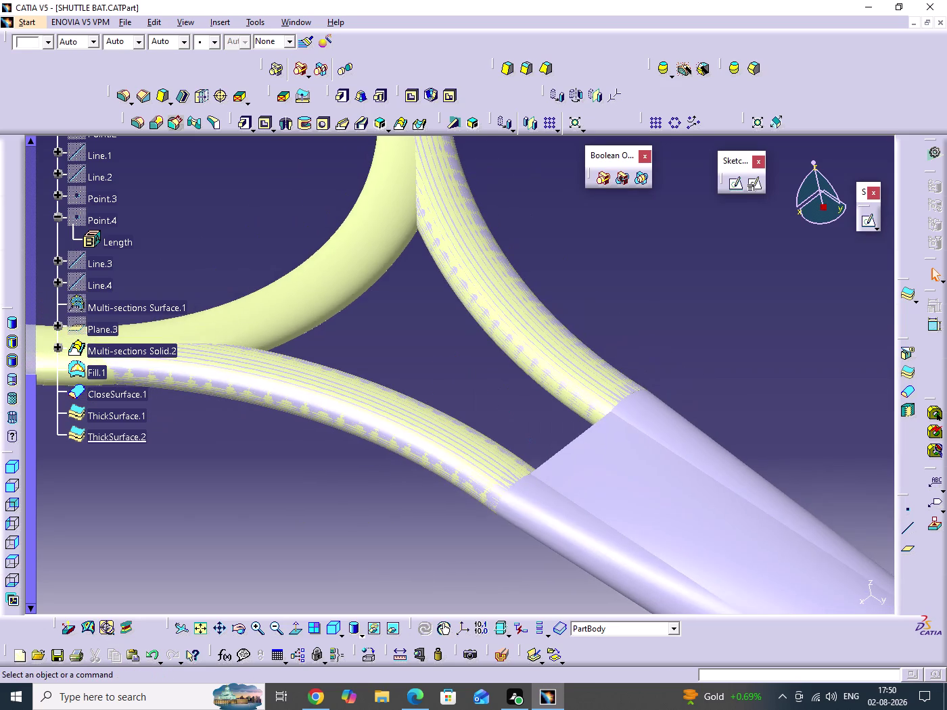
middle_drag(492, 423, 663, 569)
click(910, 374)
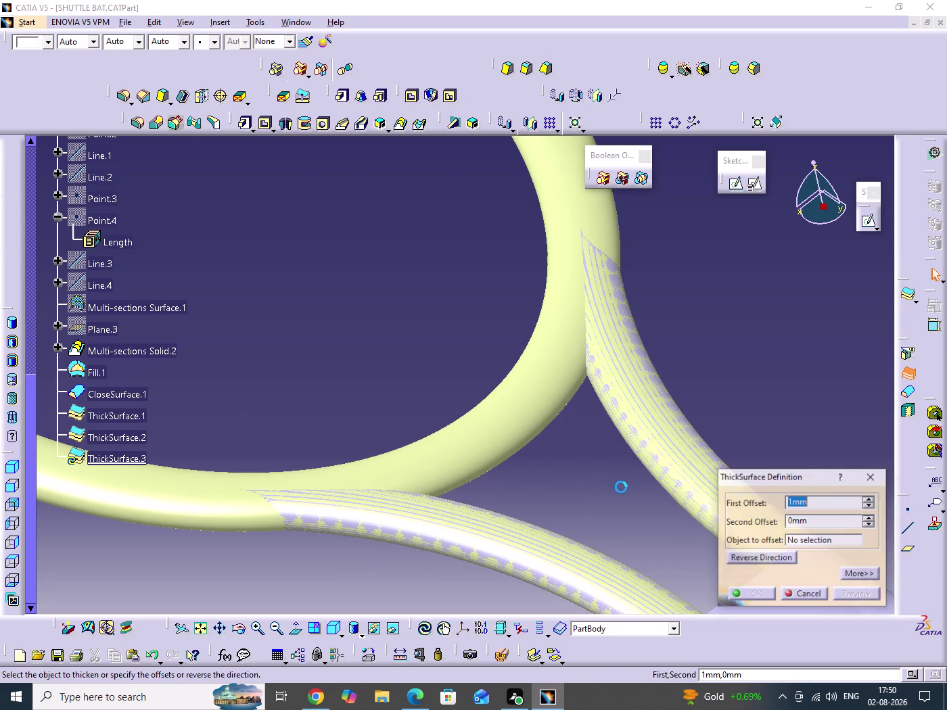
click(540, 389)
middle_drag(546, 381, 552, 437)
click(546, 381)
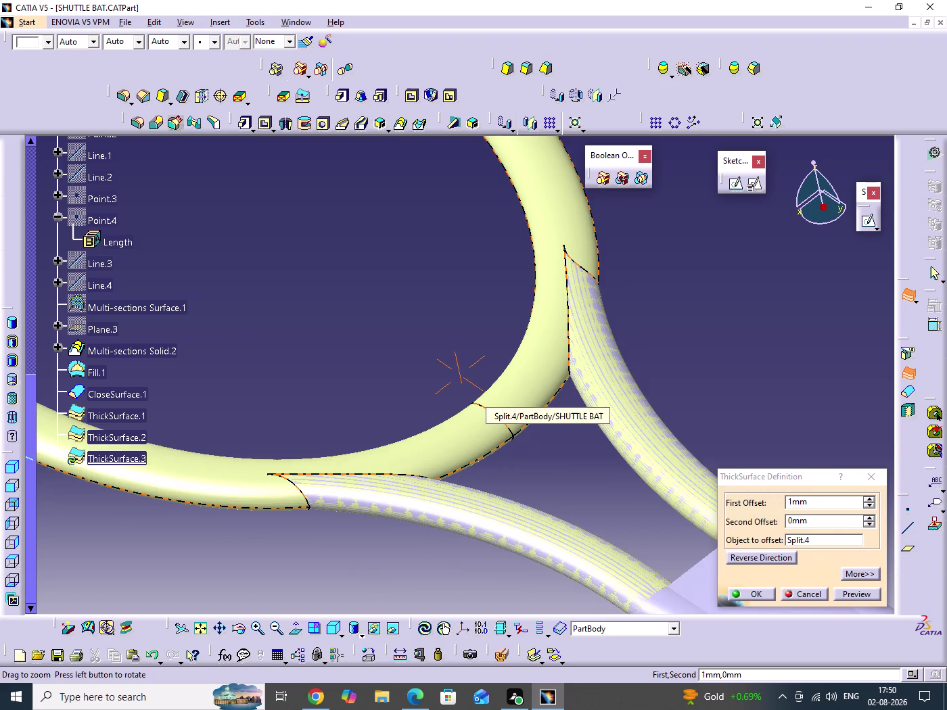
middle_drag(552, 437, 550, 495)
middle_drag(534, 493, 588, 526)
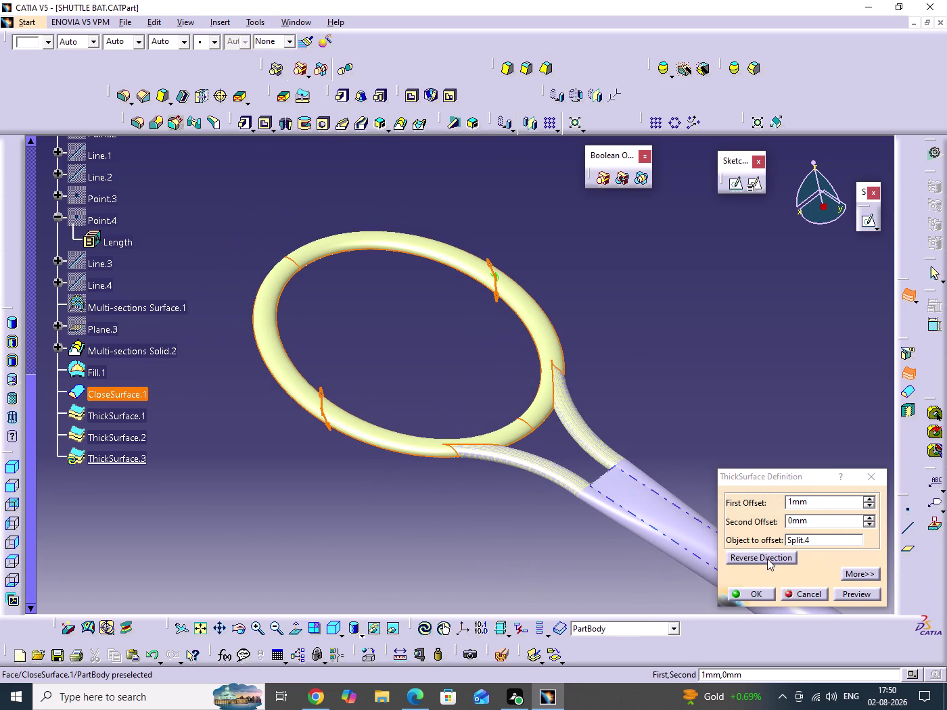
click(767, 559)
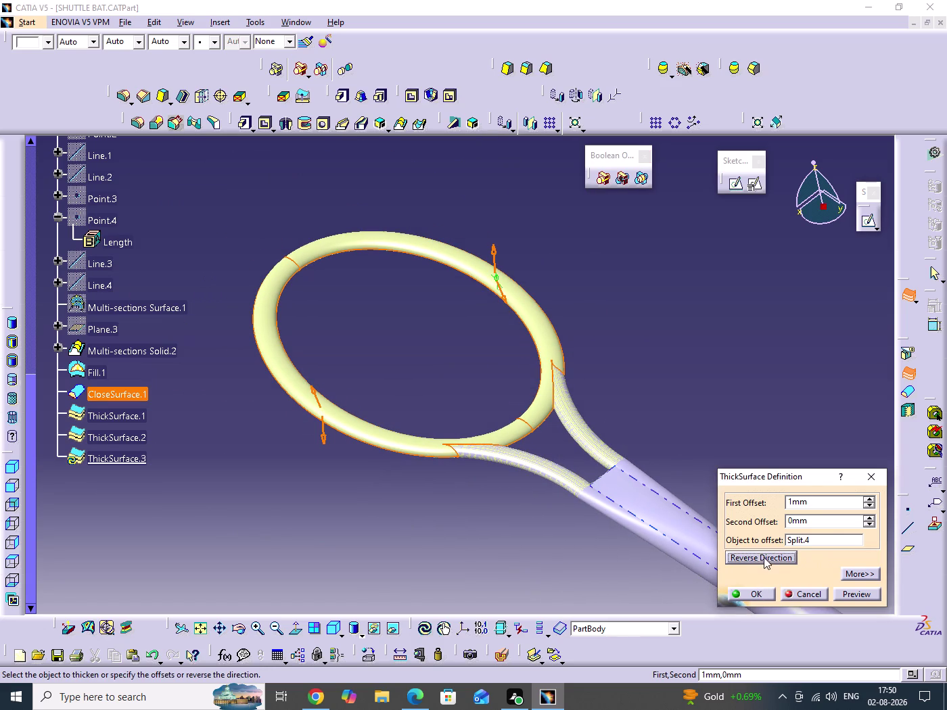
click(764, 557)
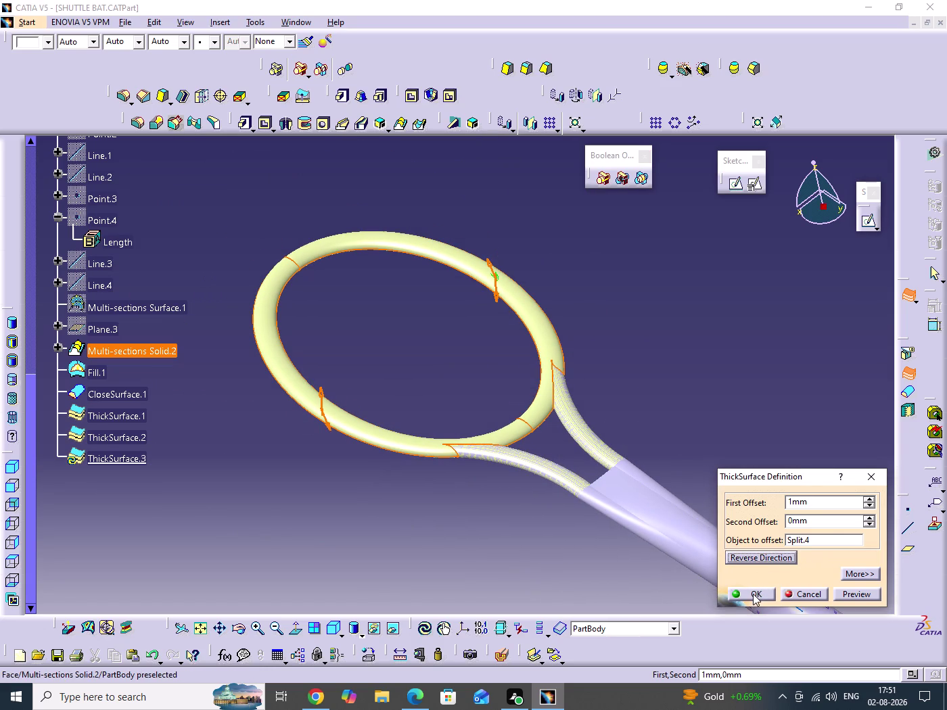
click(754, 594)
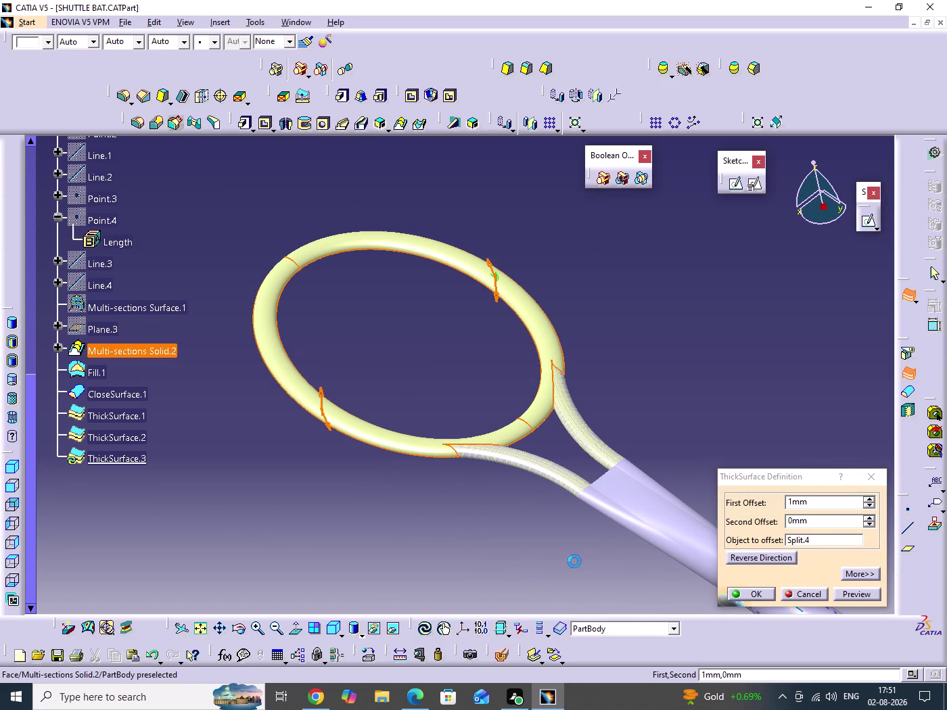
click(551, 379)
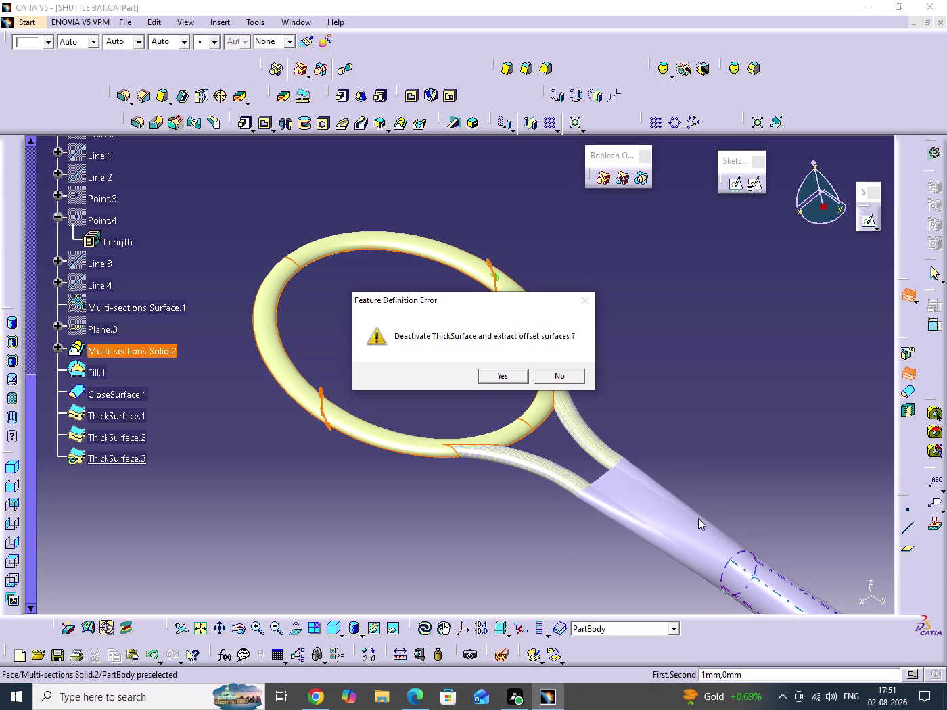
click(566, 378)
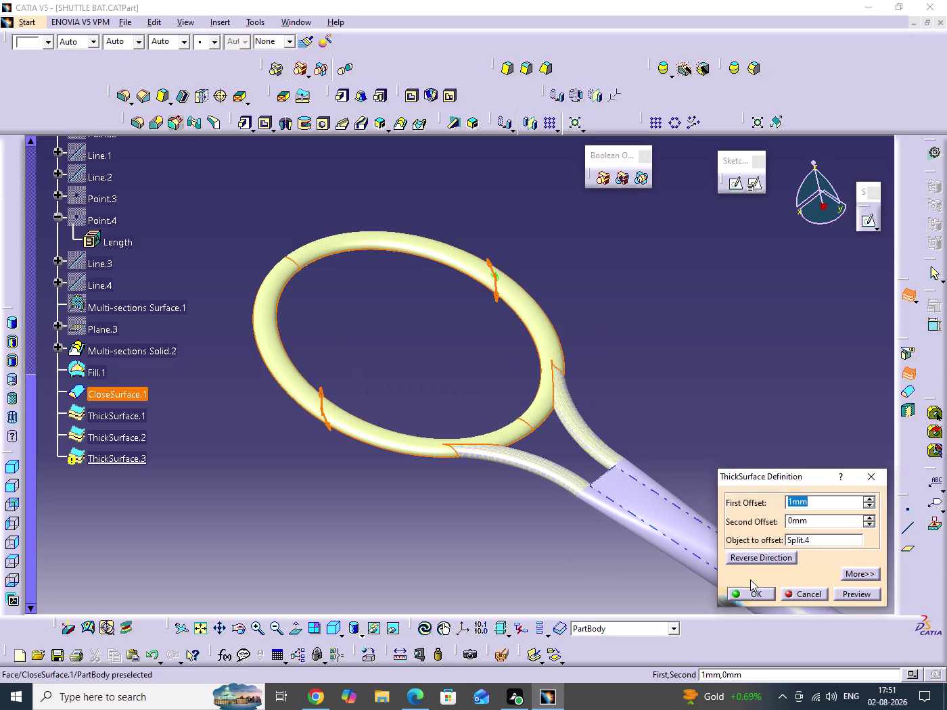
click(794, 594)
click(676, 348)
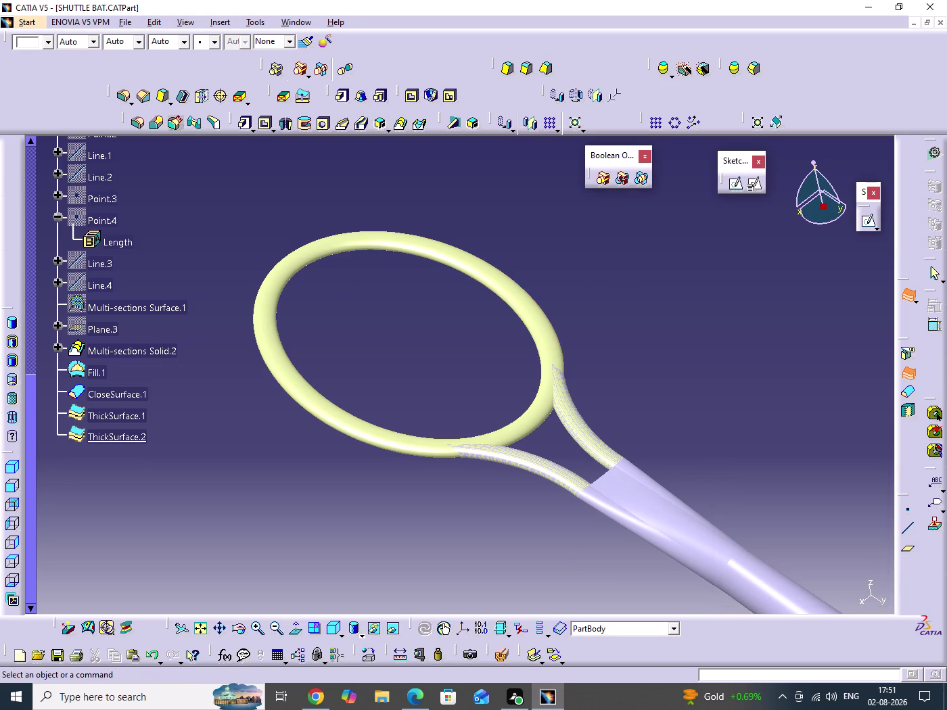
key(ctrl+s)
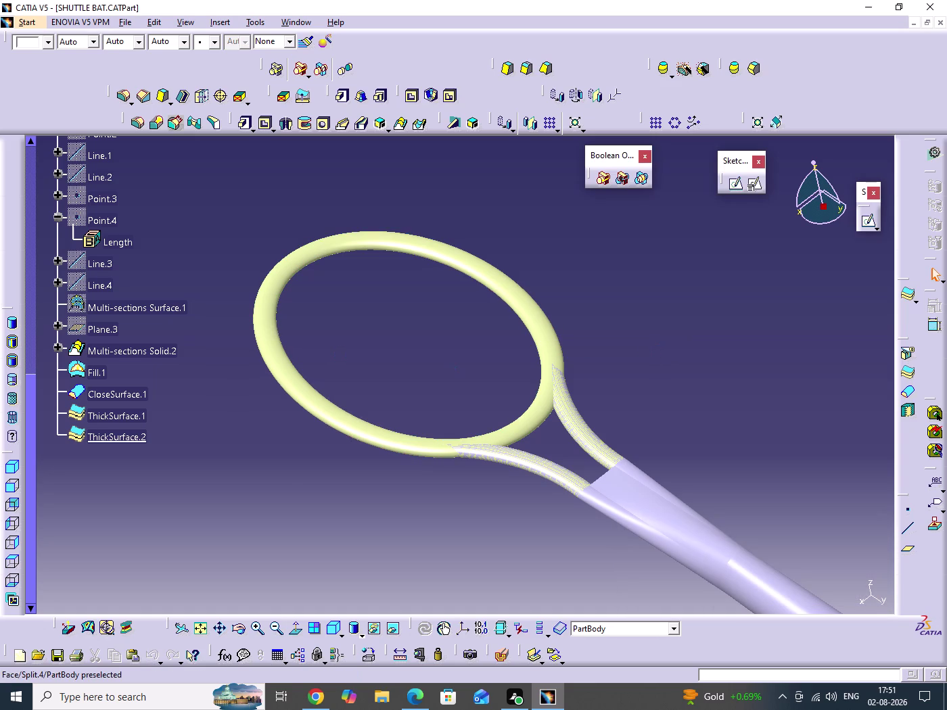
scroll(up, 3)
scroll(up, 3)
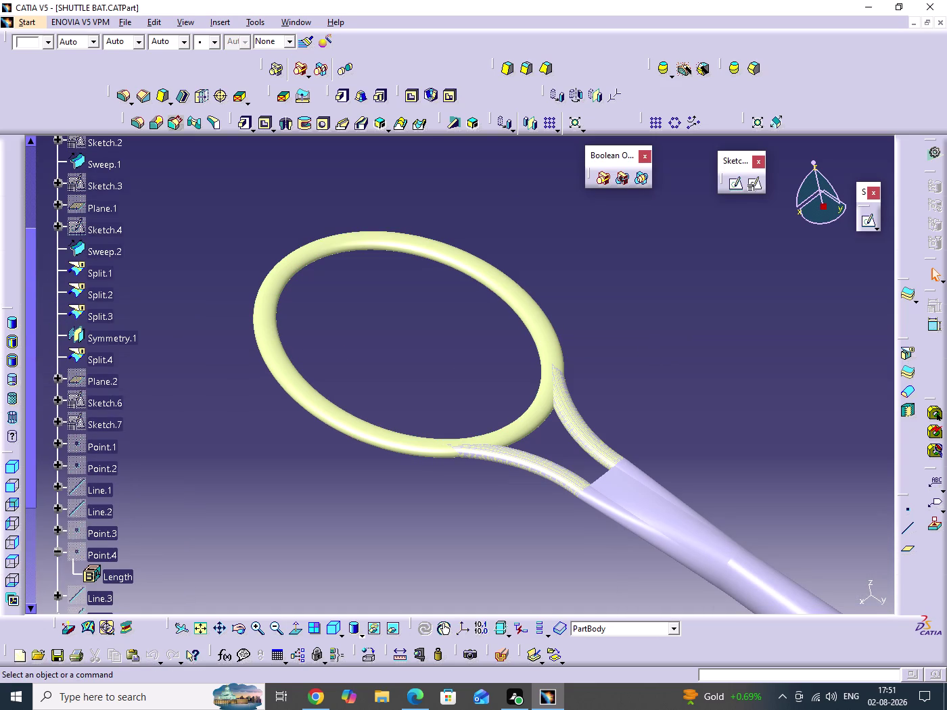
Hide the Symmetry.1 and Sweep.2 arm surfaces.
right_click(119, 341)
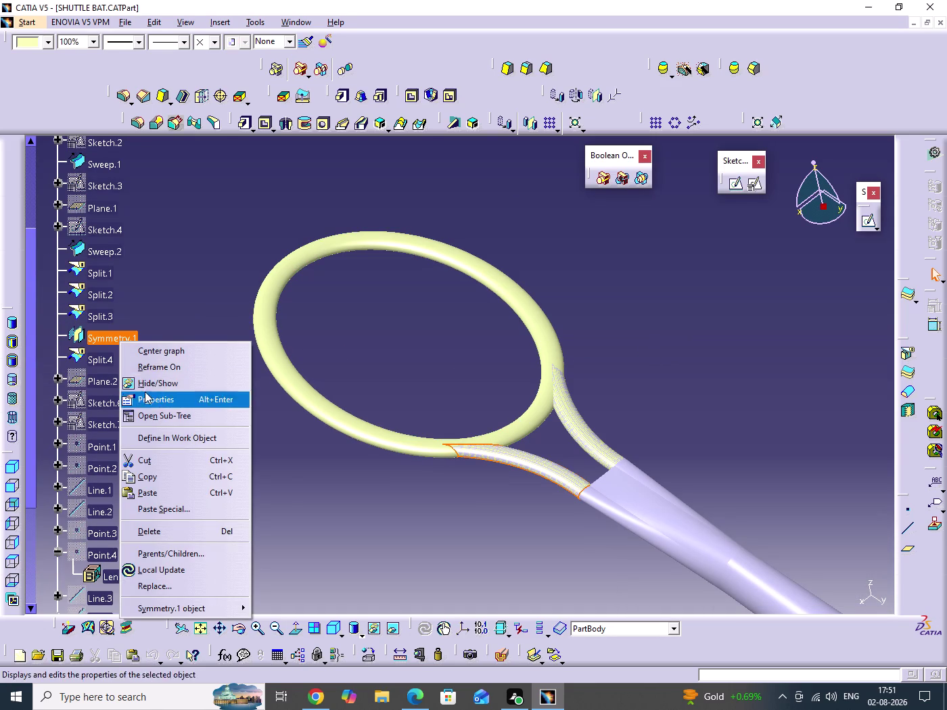
click(150, 385)
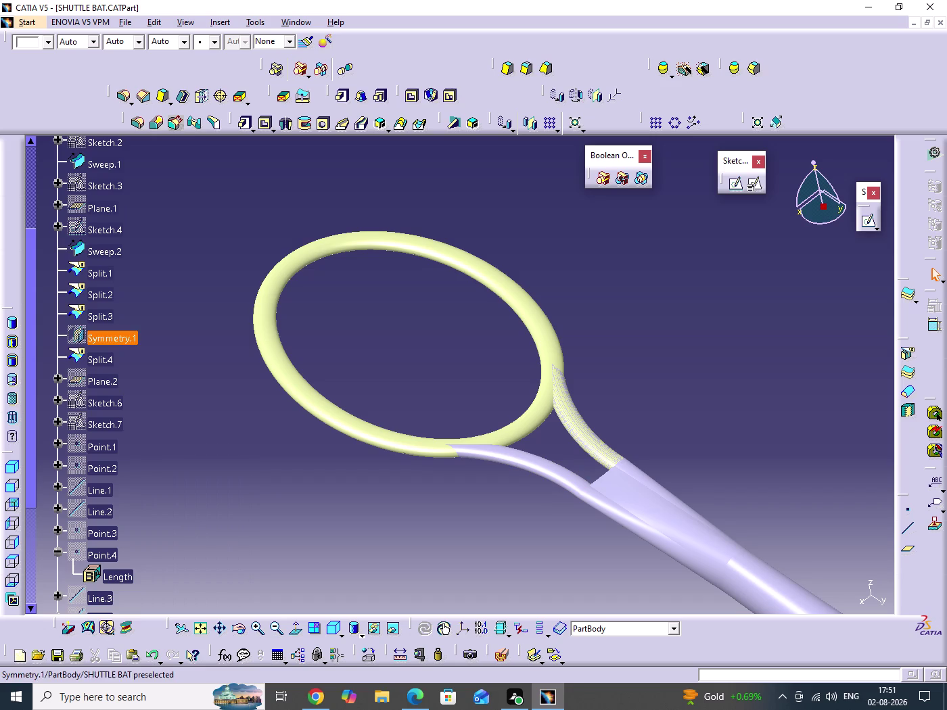
right_click(108, 254)
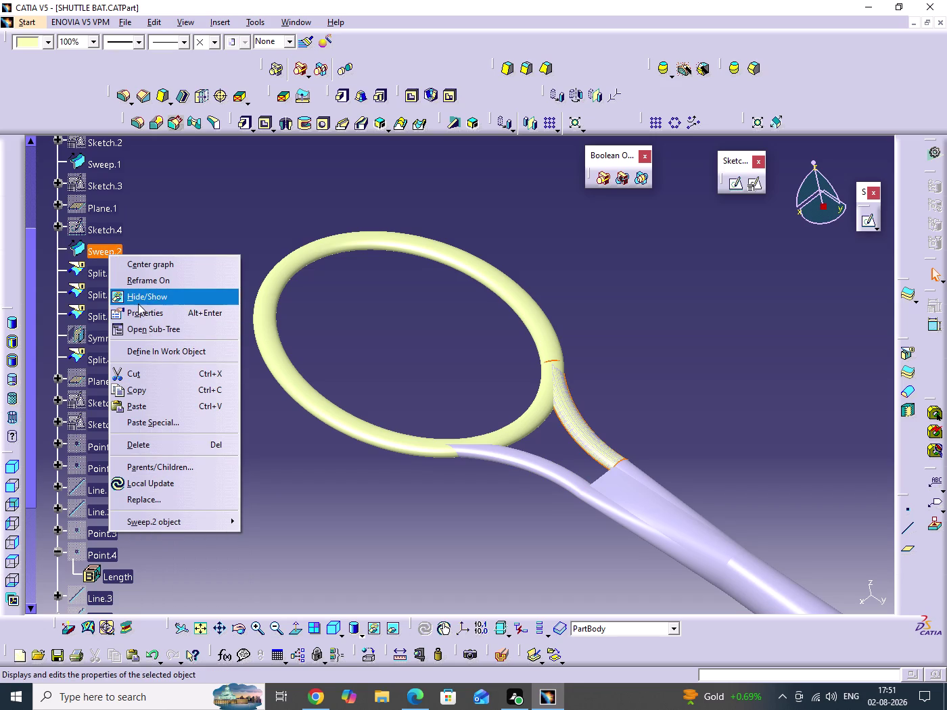
click(139, 302)
Save the SHUTTLE BAT part.
click(663, 360)
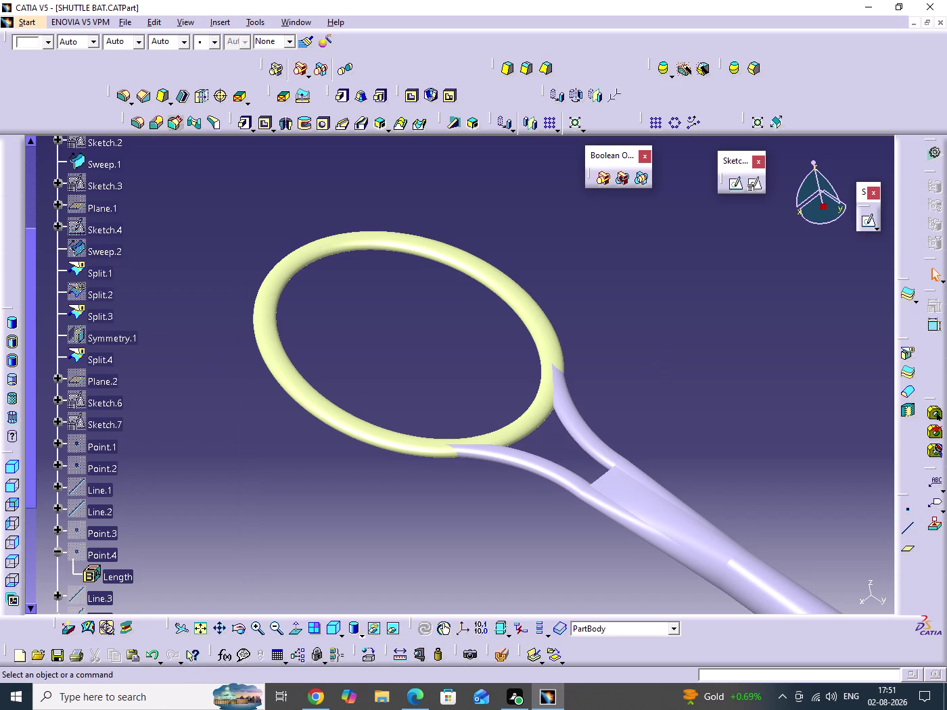
key(ctrl+s)
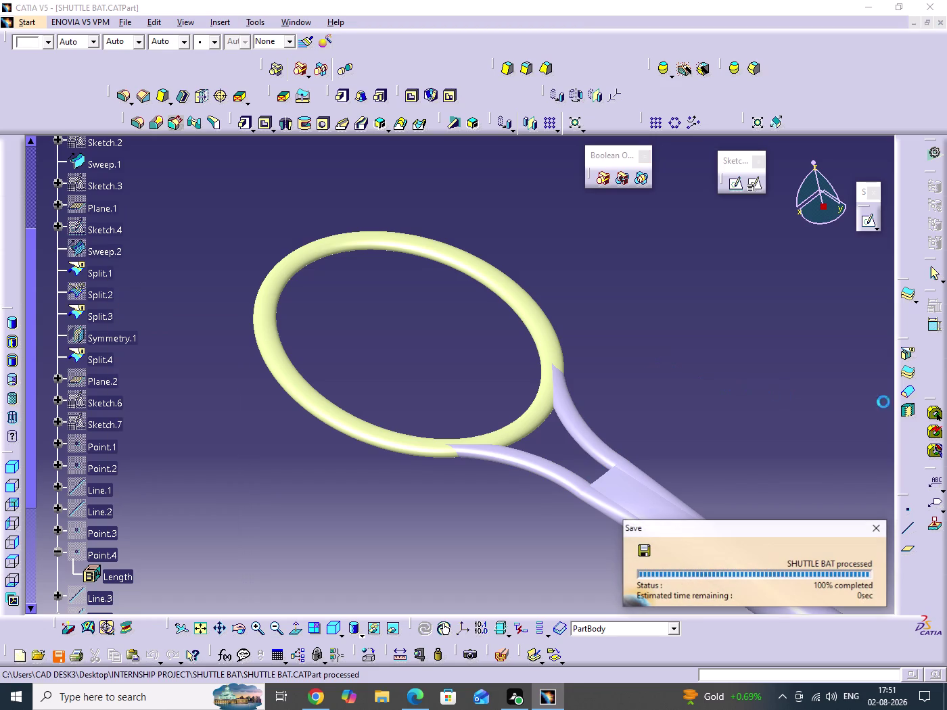
click(901, 371)
click(531, 309)
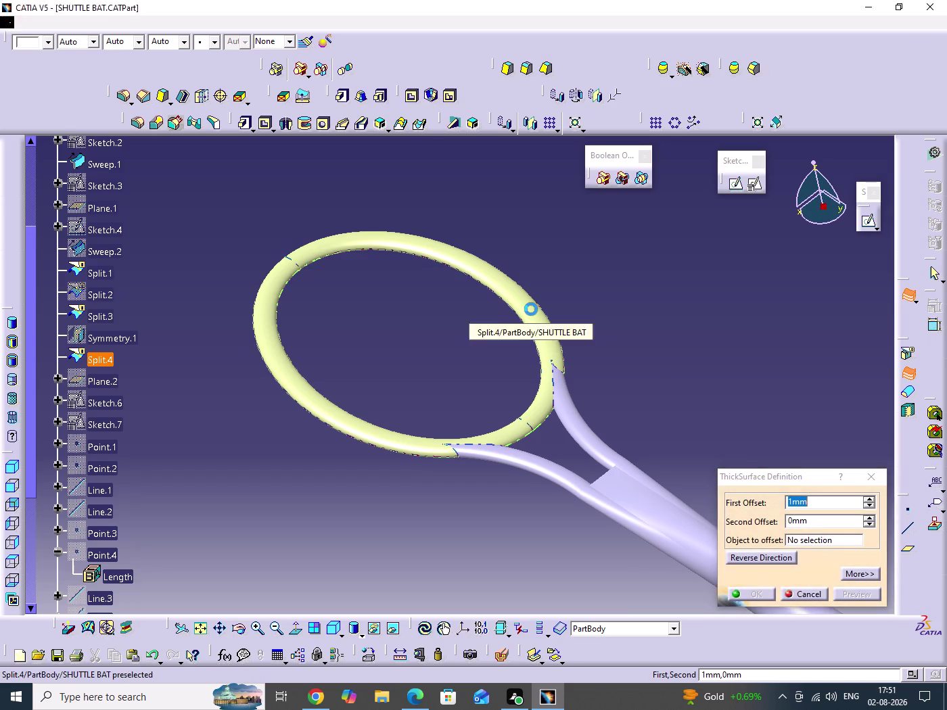
Try thickening ring surface Split.4, then acknowledge the update error and deactivate ThickSurface.3.
click(745, 594)
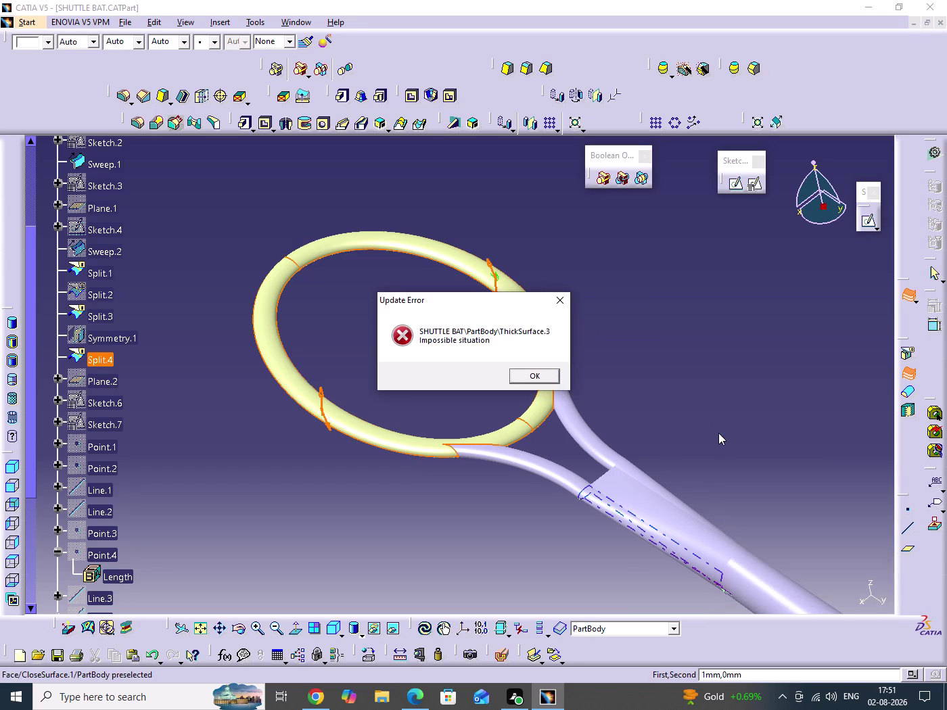
click(524, 374)
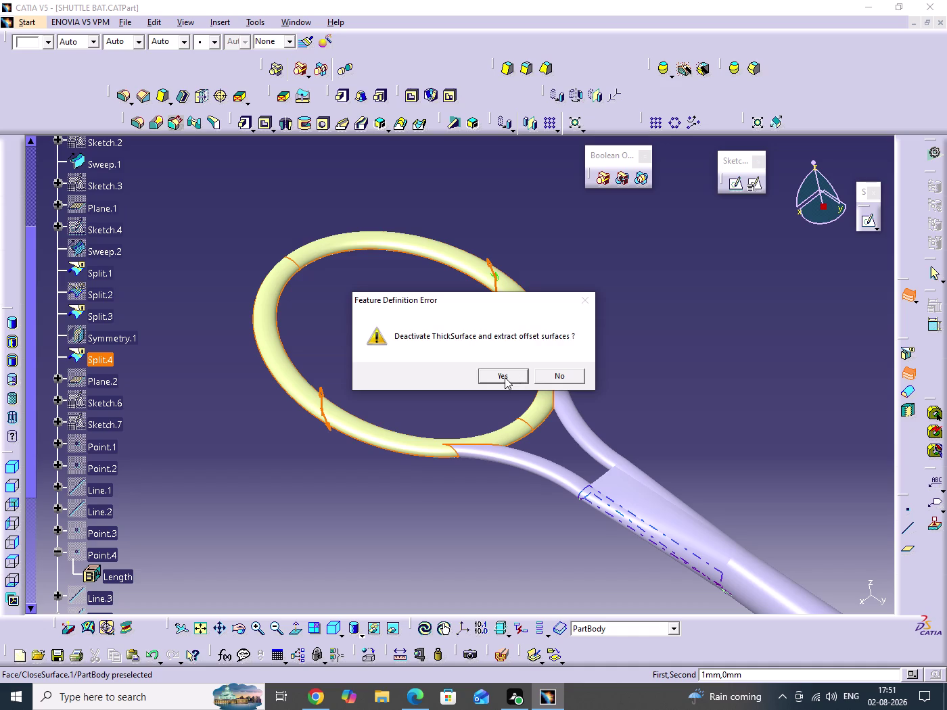
click(505, 377)
scroll(down, 3)
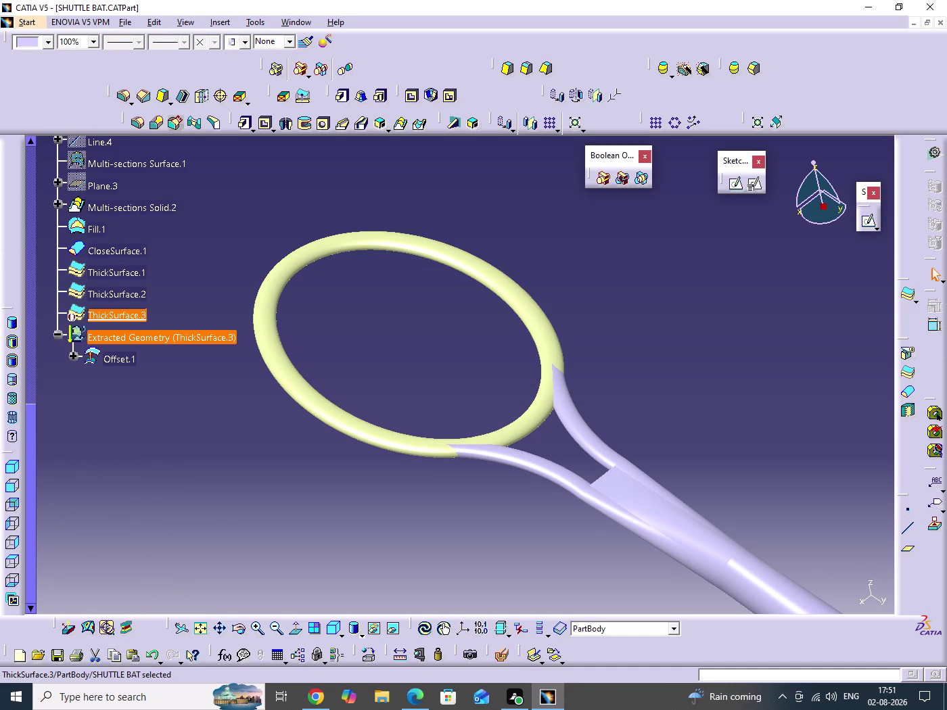
click(234, 277)
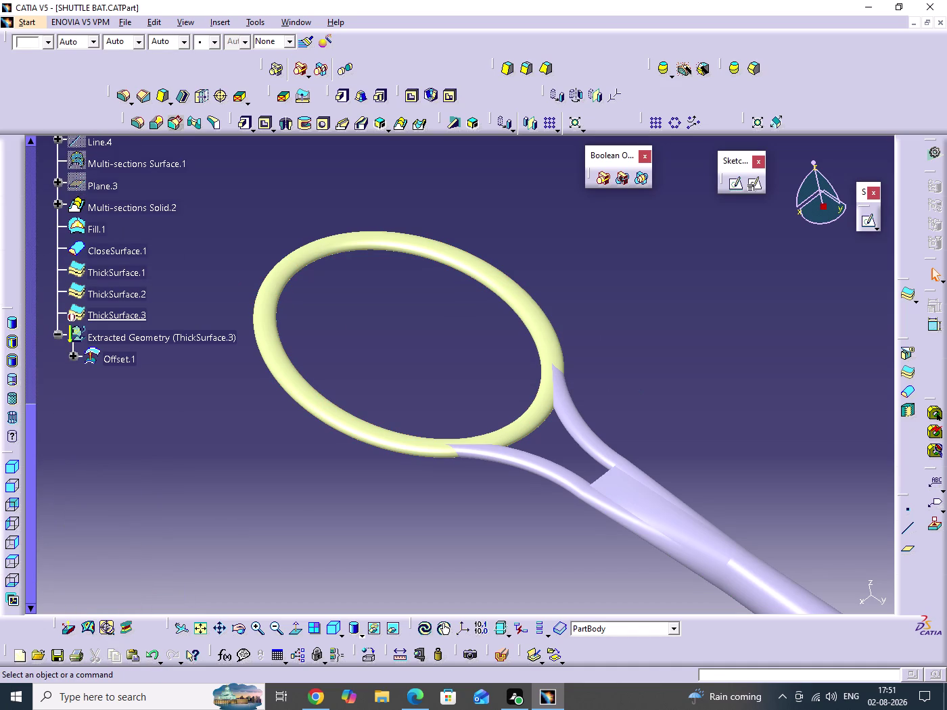
Undo ThickSurface.3 and its extracted offset geometry, then start a Close Surface.
key(ctrl+z)
key(ctrl+z)
click(215, 317)
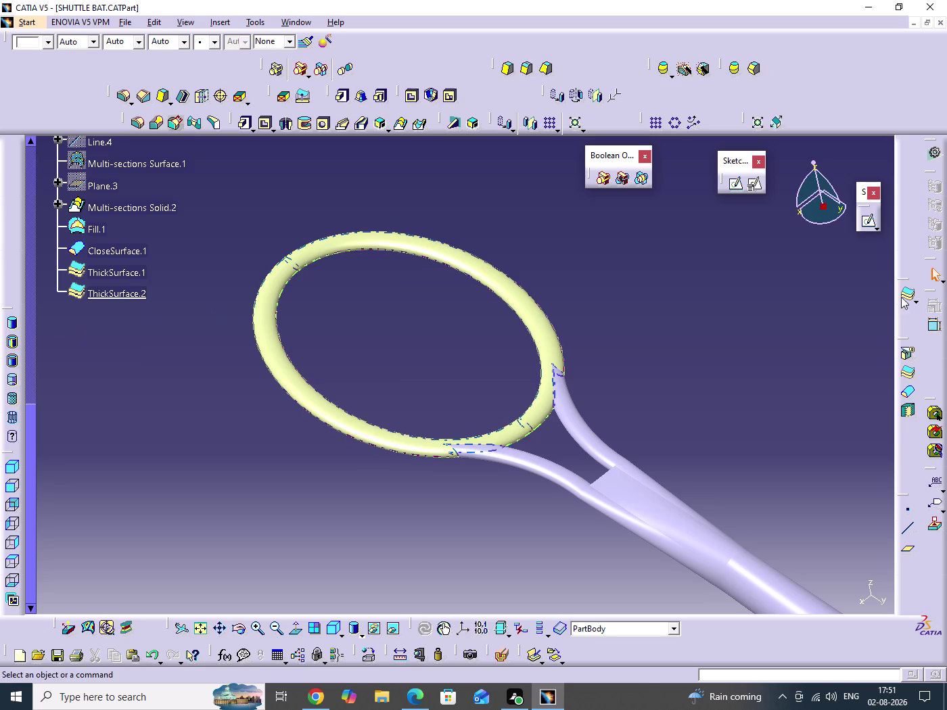
click(906, 389)
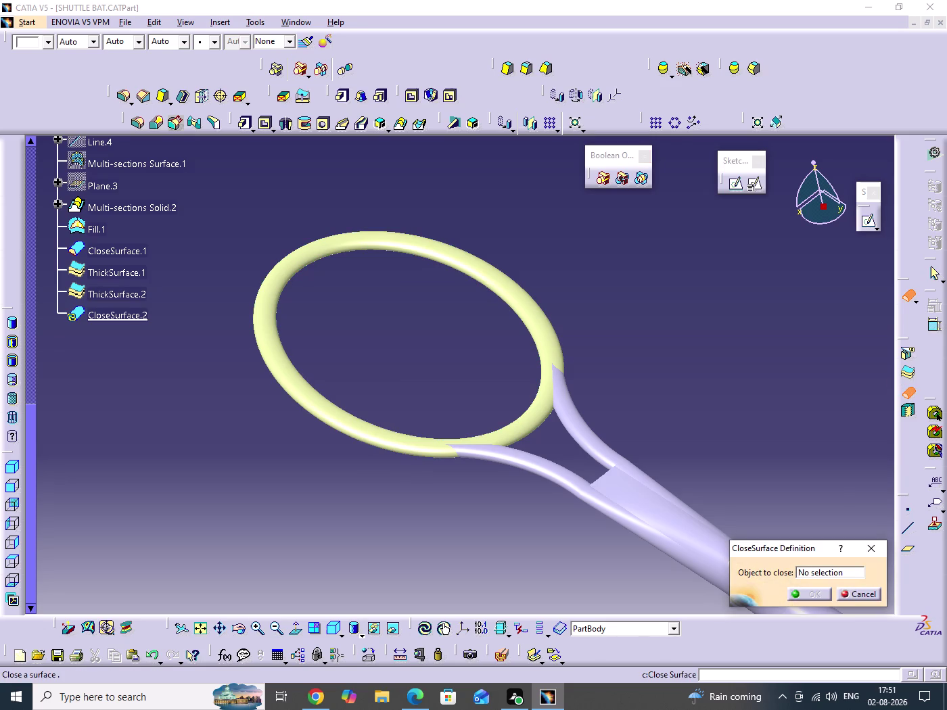
Try closing Split.4, drop it after the update error, and start a 1 mm thick surface.
click(548, 322)
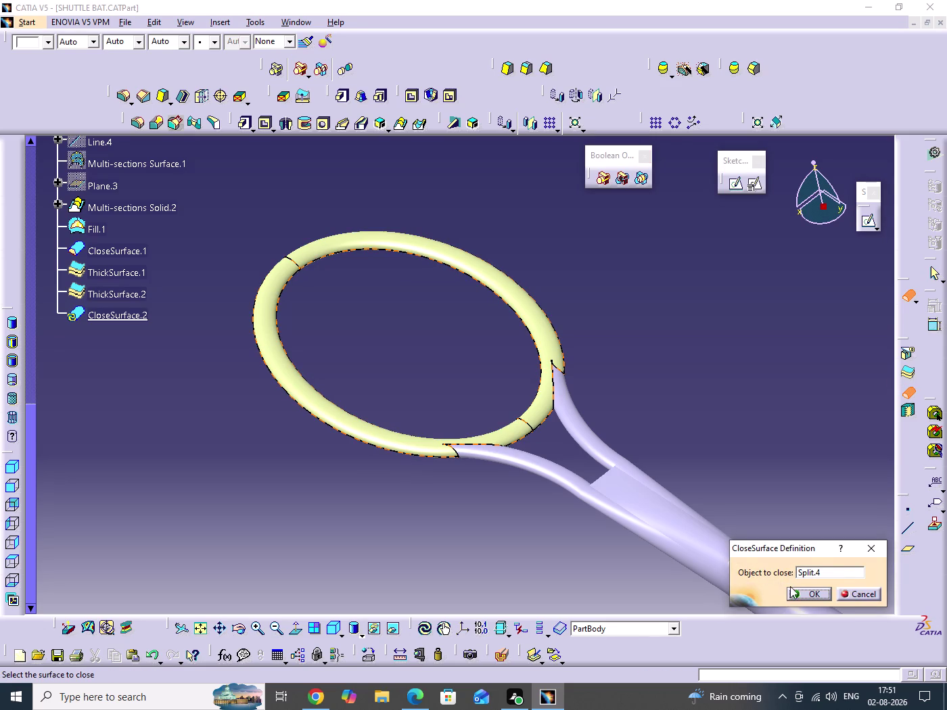
click(797, 593)
click(589, 385)
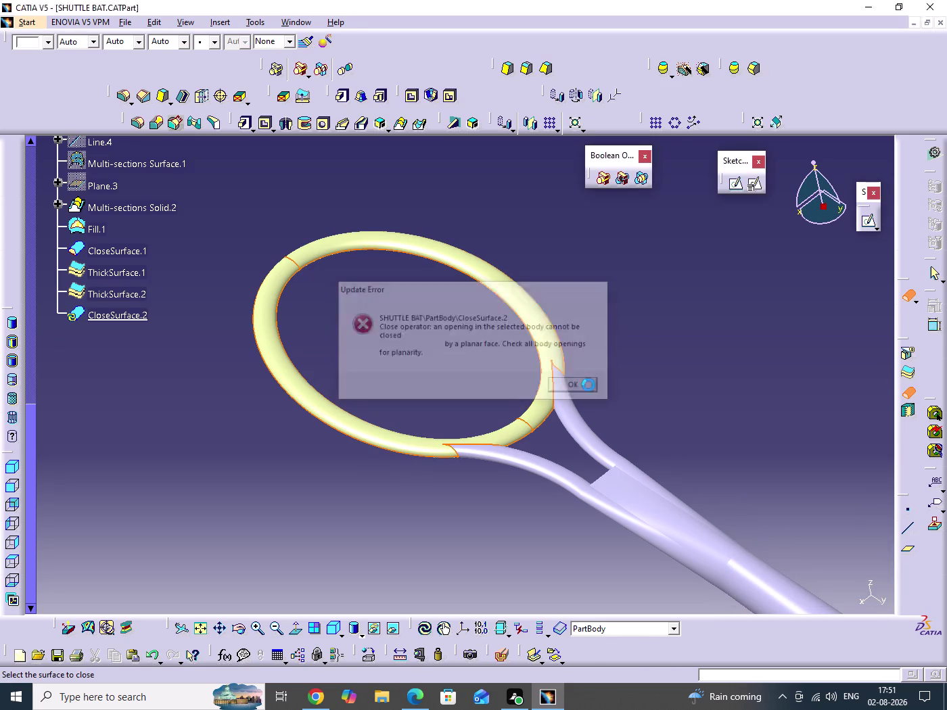
click(857, 592)
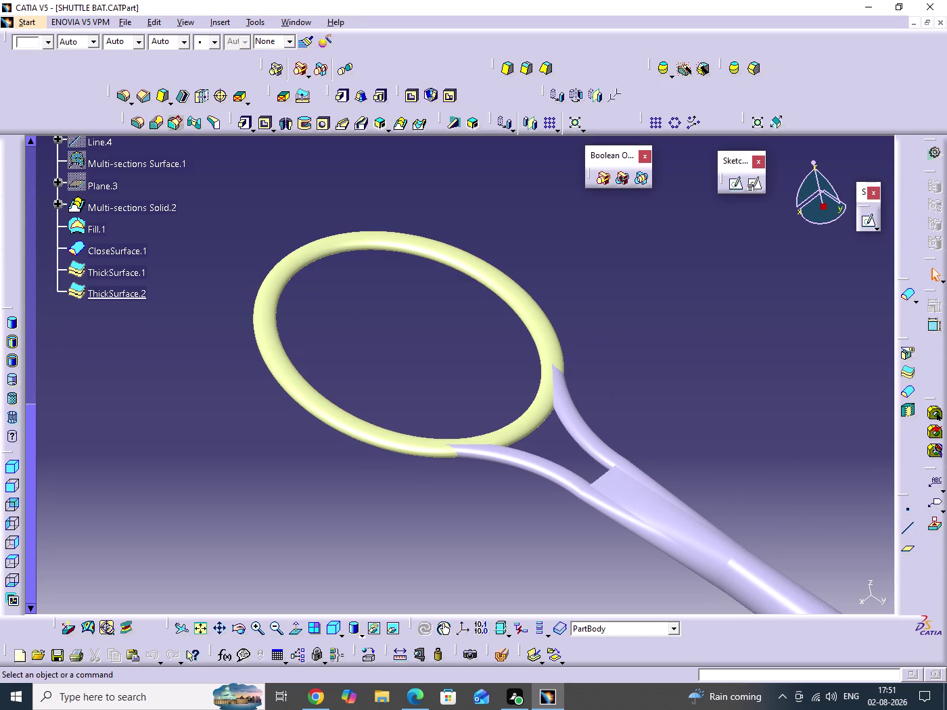
click(774, 436)
double_click(795, 416)
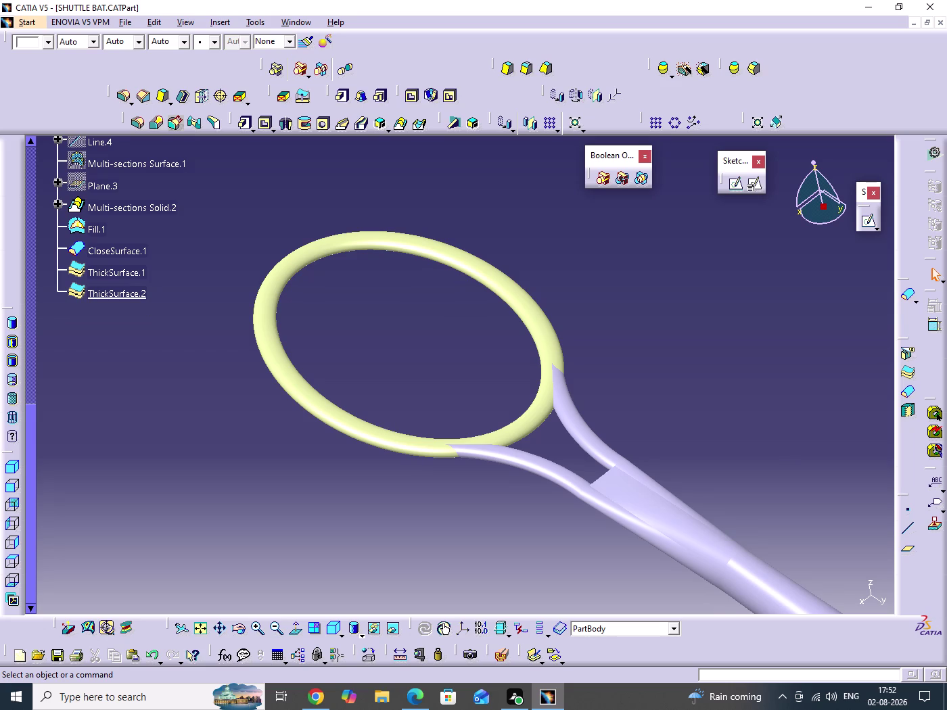
click(911, 372)
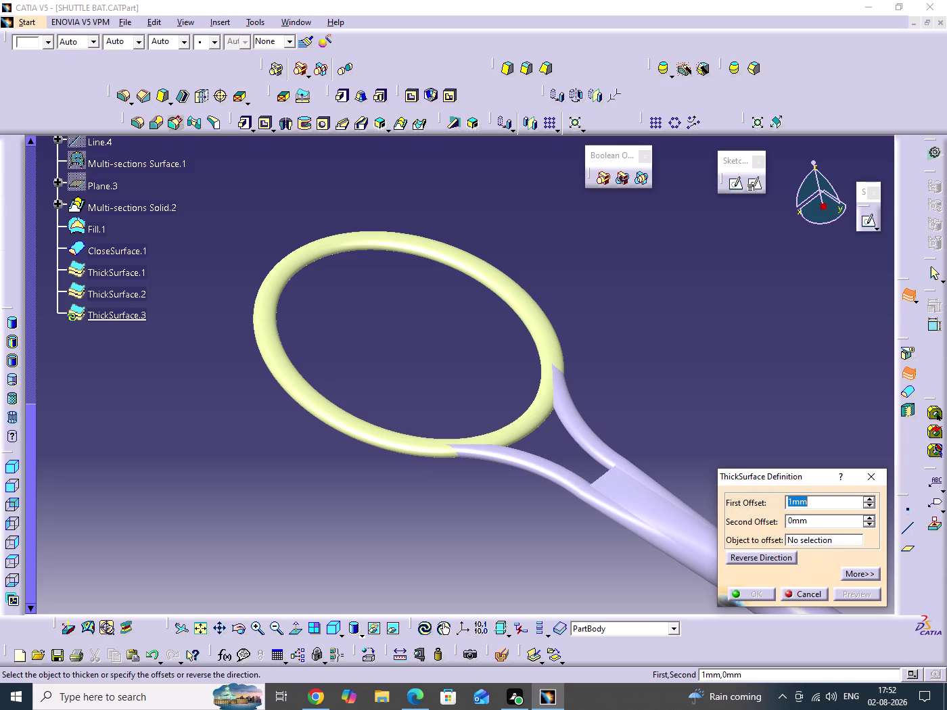
Thicken Split.4 by 0.5 mm, flipping the direction after the split error.
text(.5)
click(707, 368)
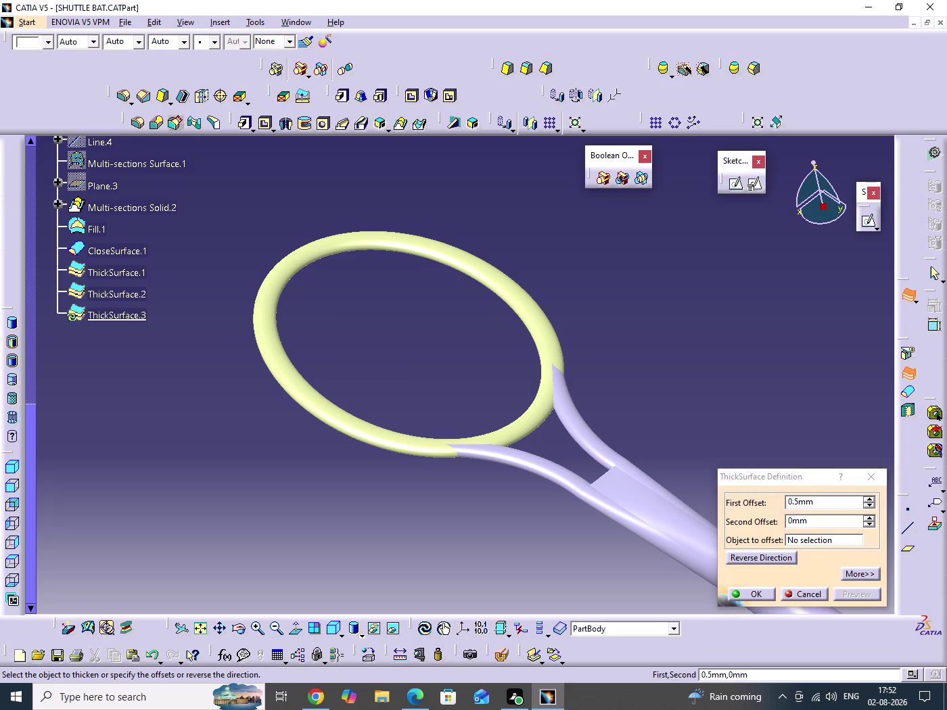
click(540, 406)
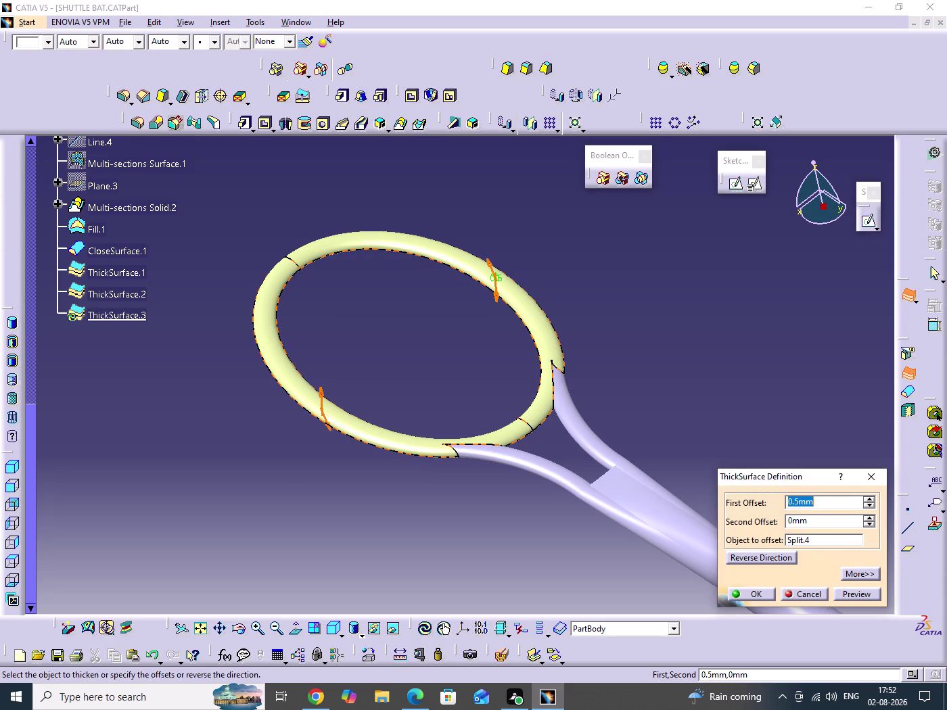
click(866, 597)
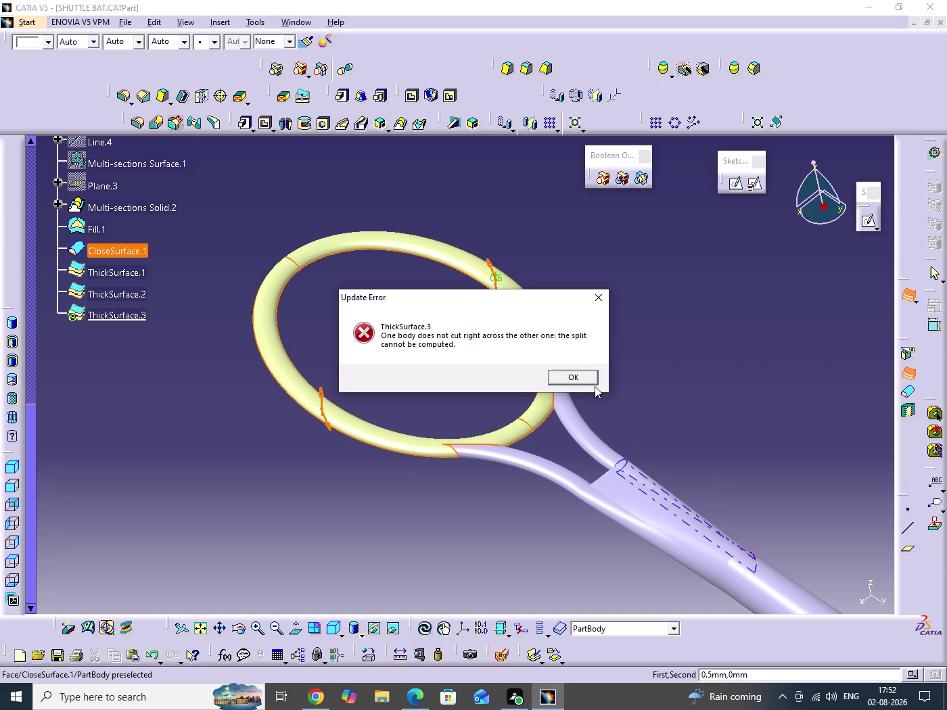
click(593, 385)
click(764, 558)
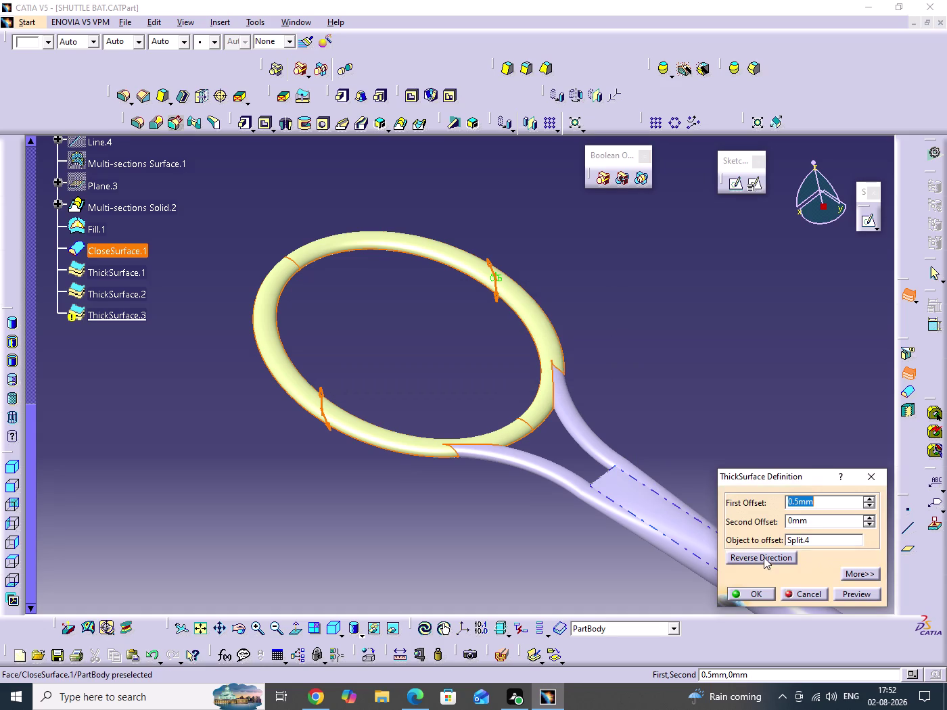
click(760, 593)
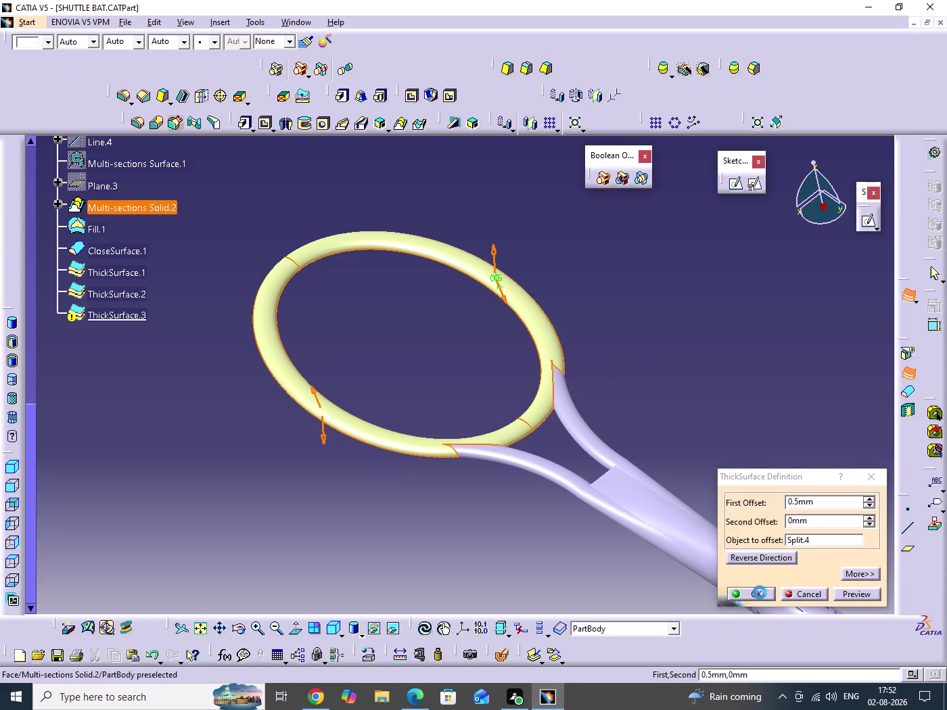
click(725, 389)
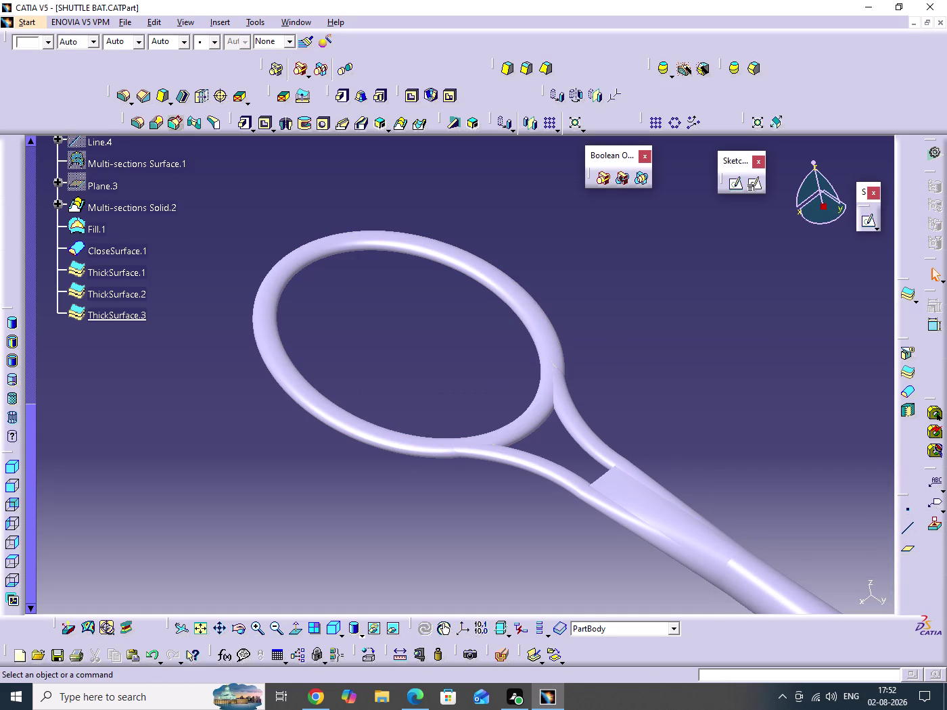
scroll(up, 3)
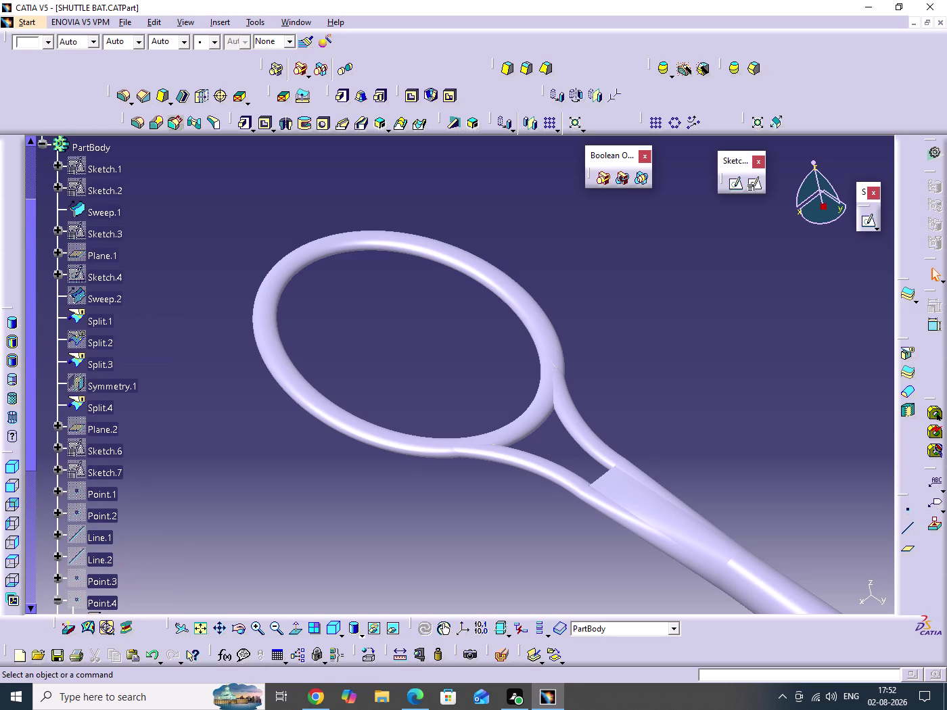
Hide Sweep.1 and rotate the bat to view it edge-on.
right_click(112, 267)
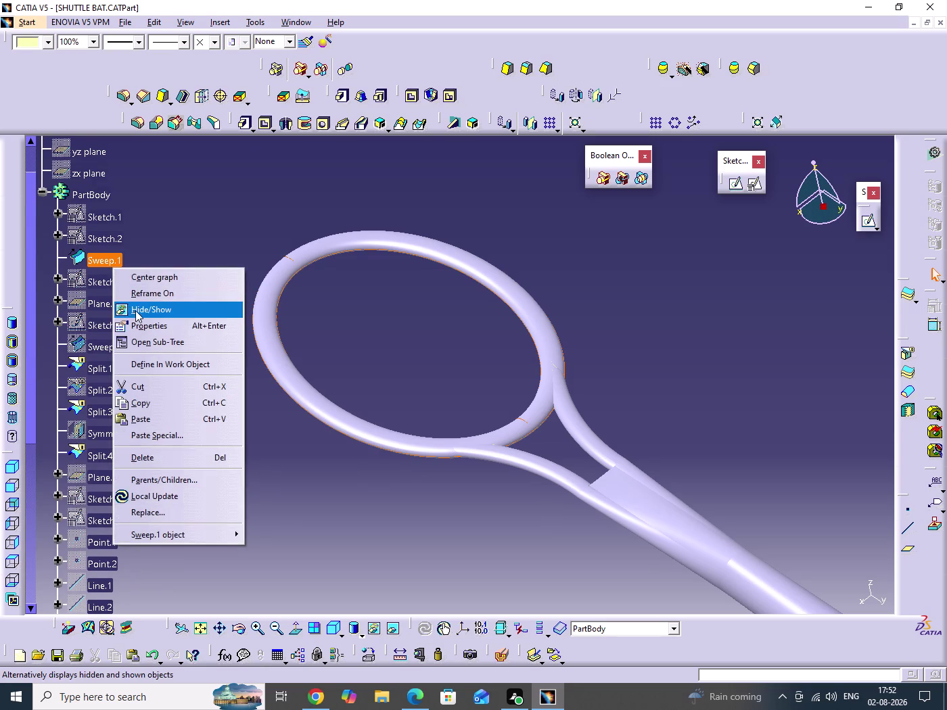
click(135, 310)
click(180, 319)
middle_drag(379, 271, 392, 296)
click(379, 271)
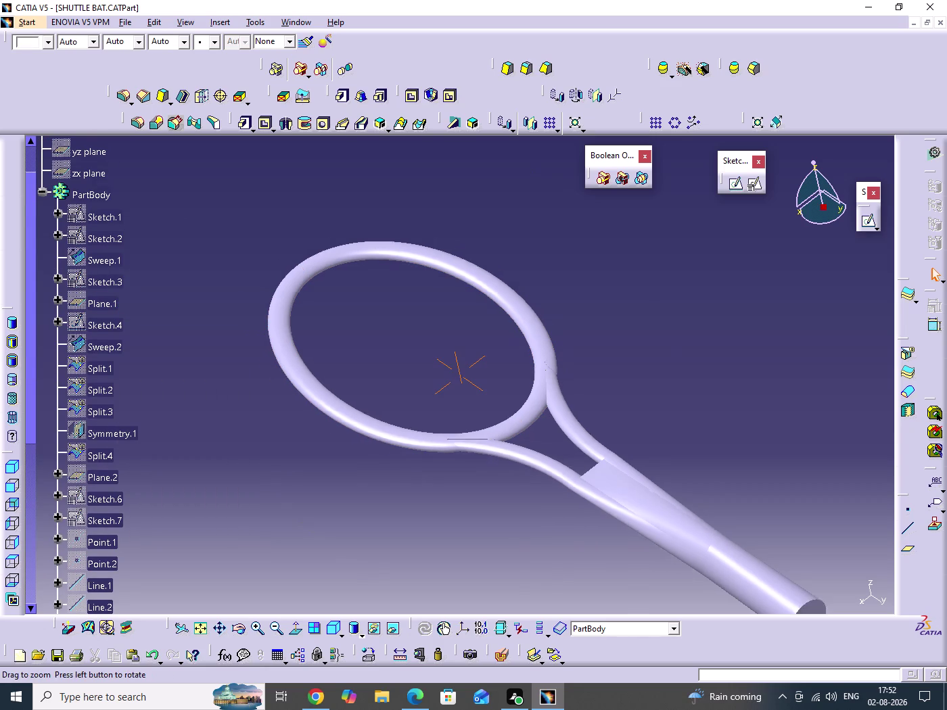
middle_drag(391, 297, 399, 391)
middle_drag(428, 426, 554, 217)
drag(428, 426, 553, 217)
middle_drag(443, 457, 450, 437)
drag(451, 433, 487, 258)
middle_drag(450, 438, 487, 258)
middle_drag(487, 411, 458, 375)
drag(487, 412, 436, 579)
scroll(down, 3)
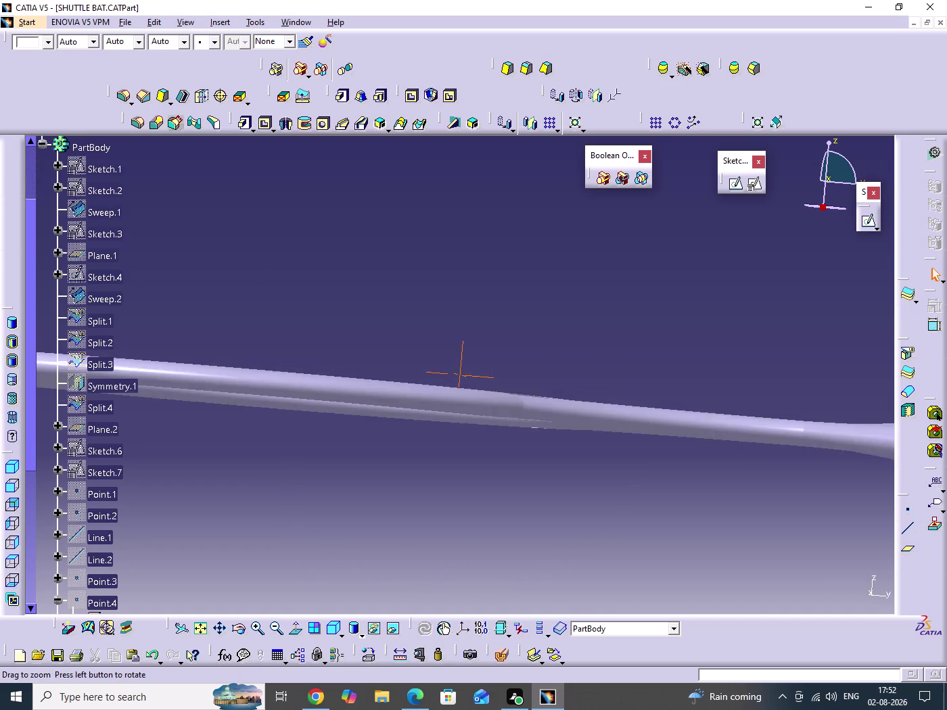
Zoom in on the frame–handle junction to inspect the crack.
middle_drag(457, 374, 259, 500)
drag(458, 374, 252, 493)
middle_drag(560, 495, 428, 534)
drag(560, 496, 428, 534)
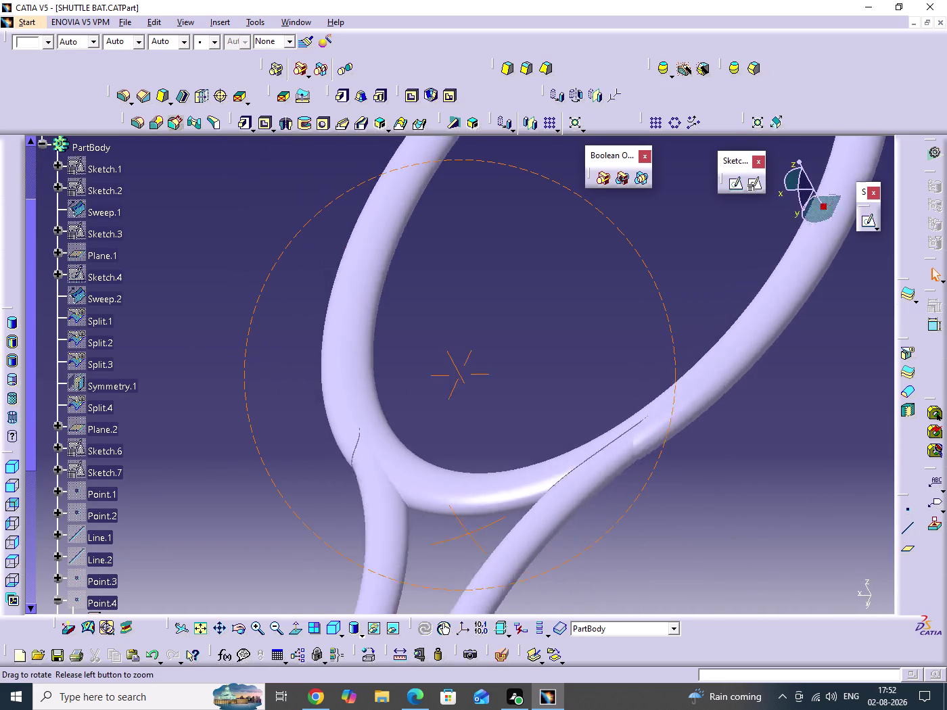
drag(428, 534, 392, 535)
middle_drag(428, 534, 366, 435)
middle_drag(366, 435, 596, 392)
middle_drag(566, 418, 562, 410)
drag(566, 417, 562, 410)
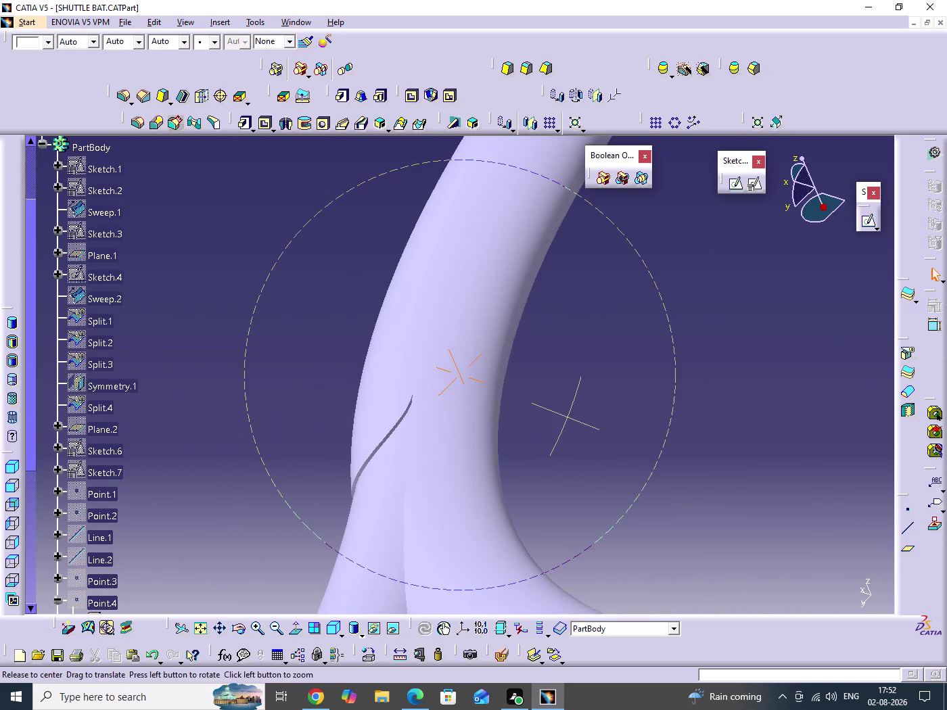
drag(562, 410, 565, 388)
middle_drag(562, 410, 575, 356)
middle_drag(531, 405, 643, 329)
scroll(down, 3)
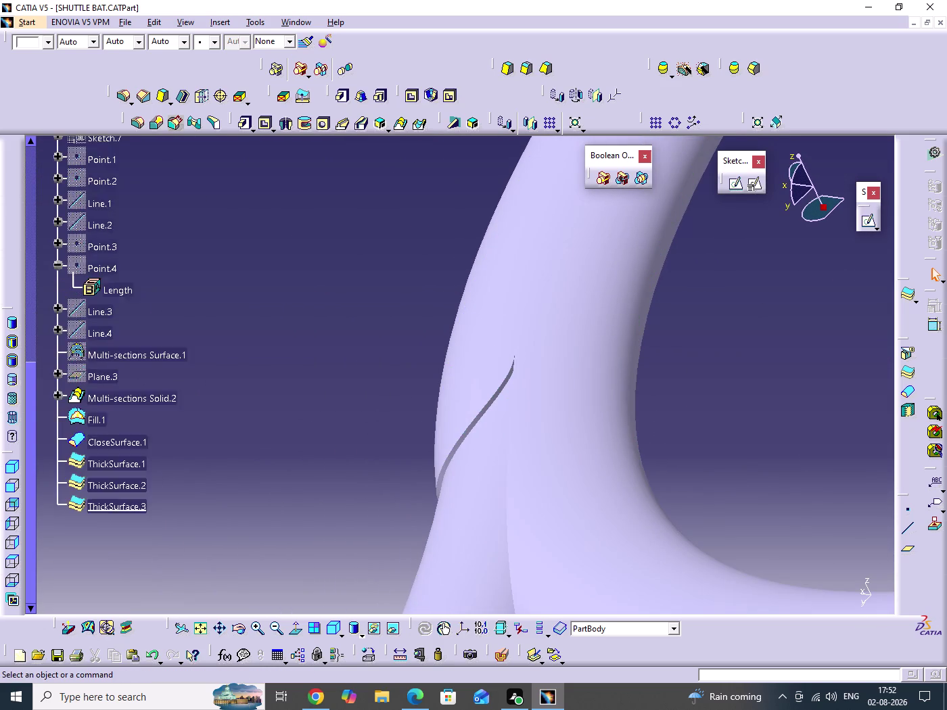
scroll(down, 3)
Reopen ThickSurface.3, reverse its direction, and decline deactivation after the error.
double_click(131, 314)
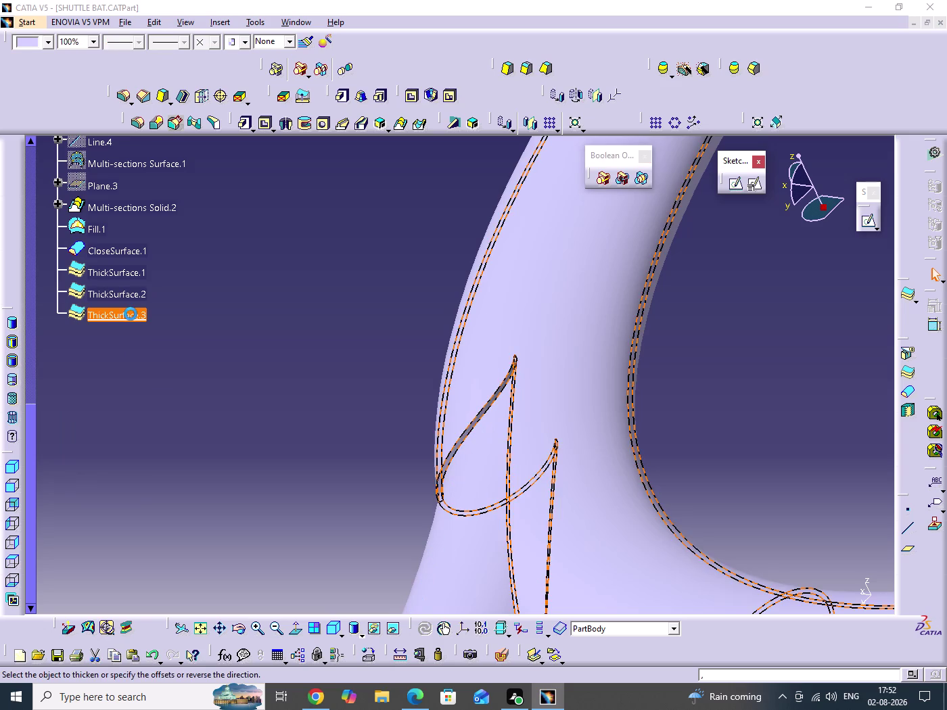
click(789, 557)
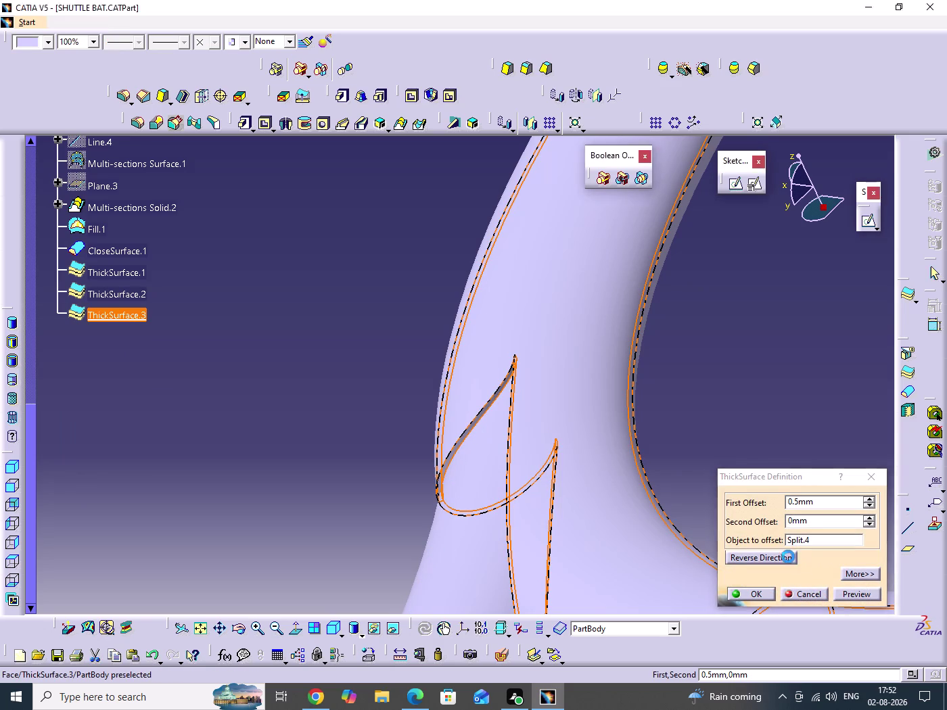
click(762, 597)
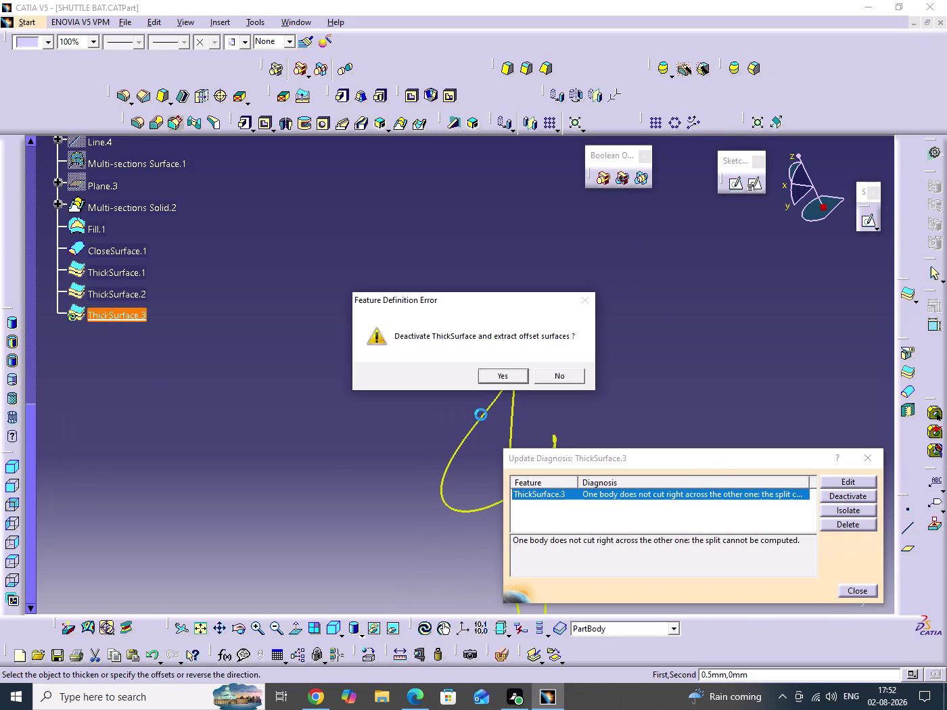
click(842, 483)
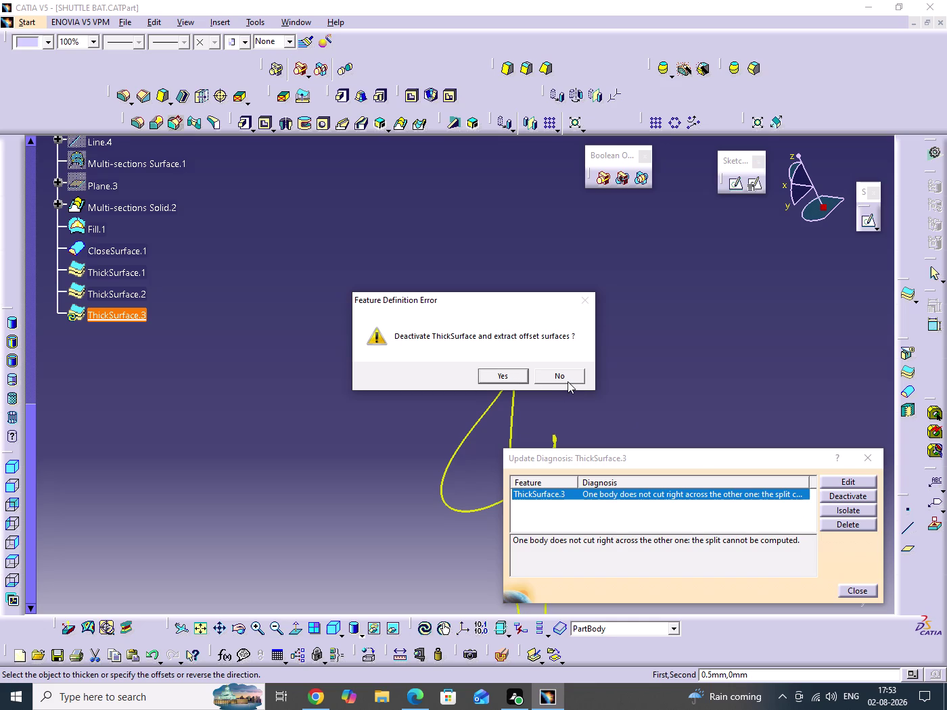
click(571, 378)
Flip ThickSurface.3 back, accept it, and close the tangent-configuration warning.
click(829, 484)
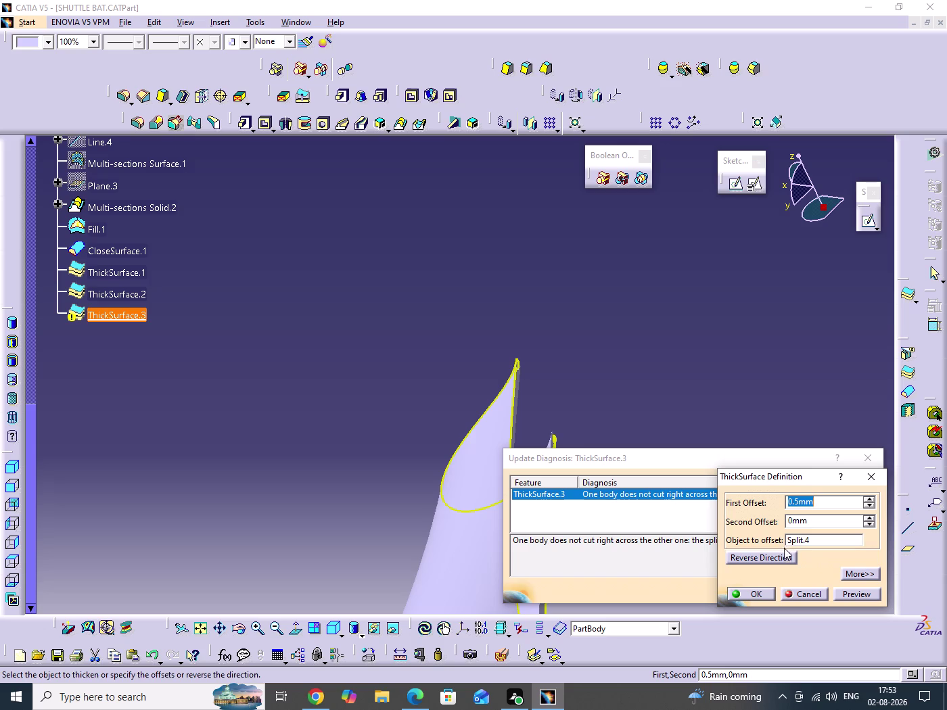
click(782, 560)
click(761, 594)
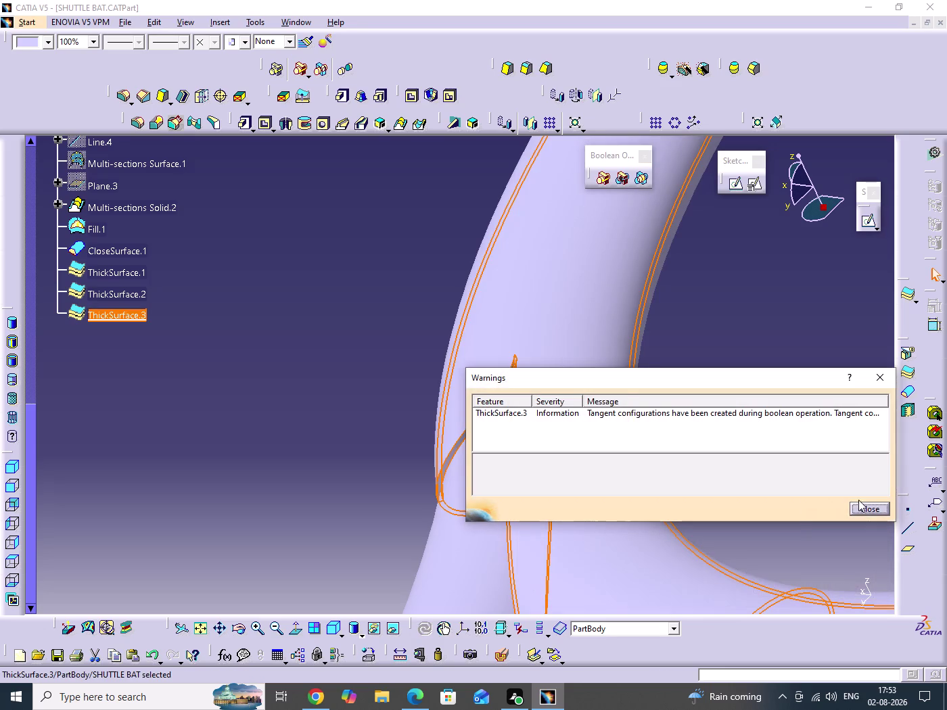
click(861, 508)
click(777, 454)
middle_drag(381, 340, 411, 508)
click(381, 340)
middle_drag(455, 439, 701, 395)
drag(463, 433, 700, 395)
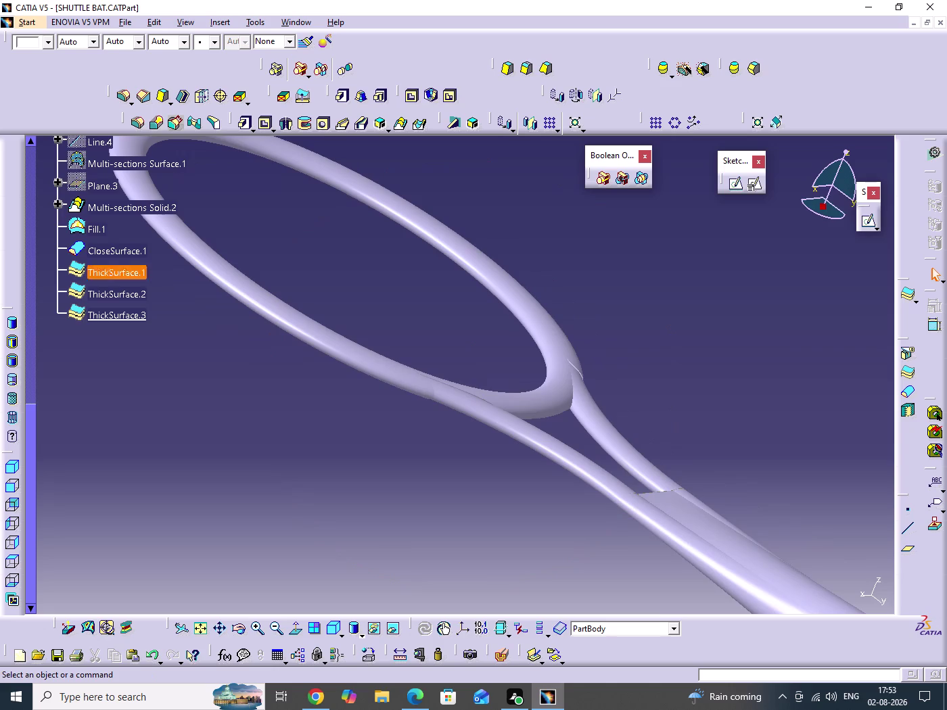
middle_drag(492, 372, 486, 388)
scroll(down, 3)
drag(493, 372, 469, 502)
middle_drag(473, 397, 233, 572)
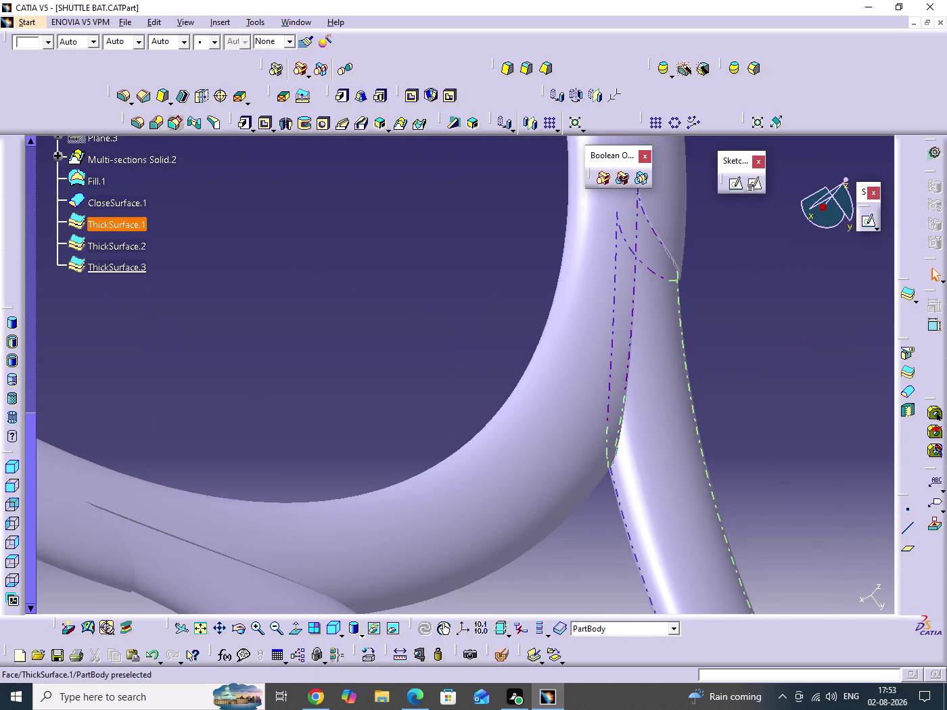
middle_drag(687, 431, 611, 492)
drag(686, 429, 624, 322)
click(685, 345)
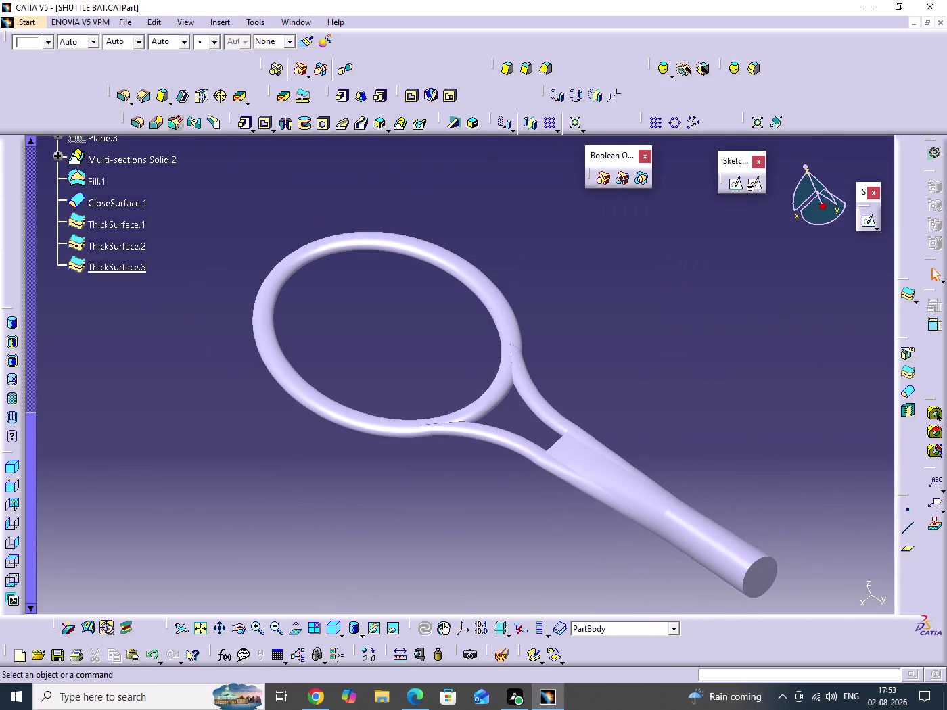
key(ctrl+s)
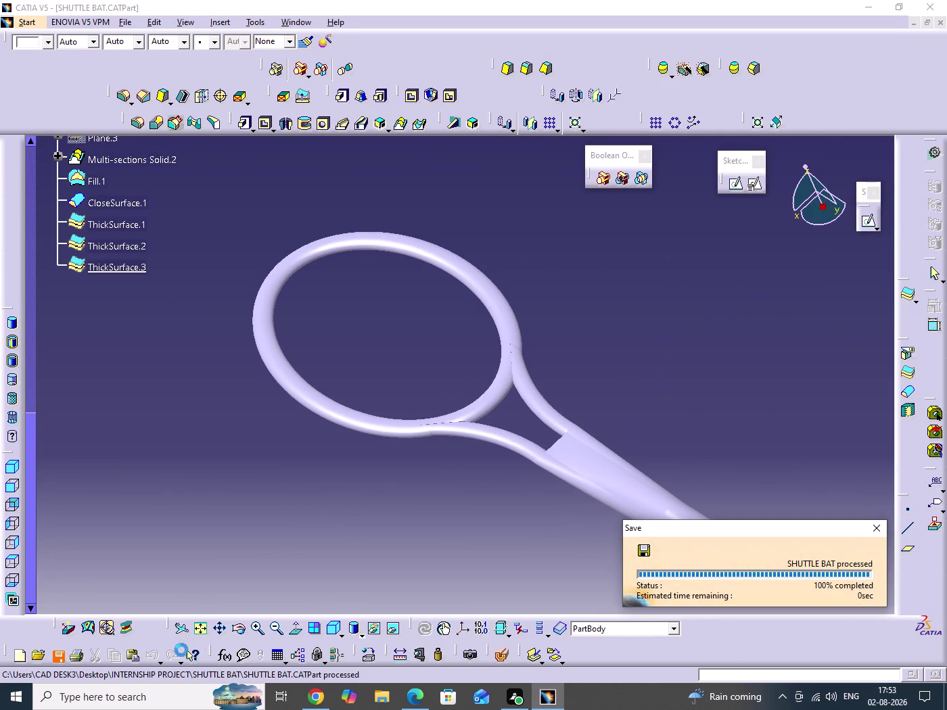
click(331, 634)
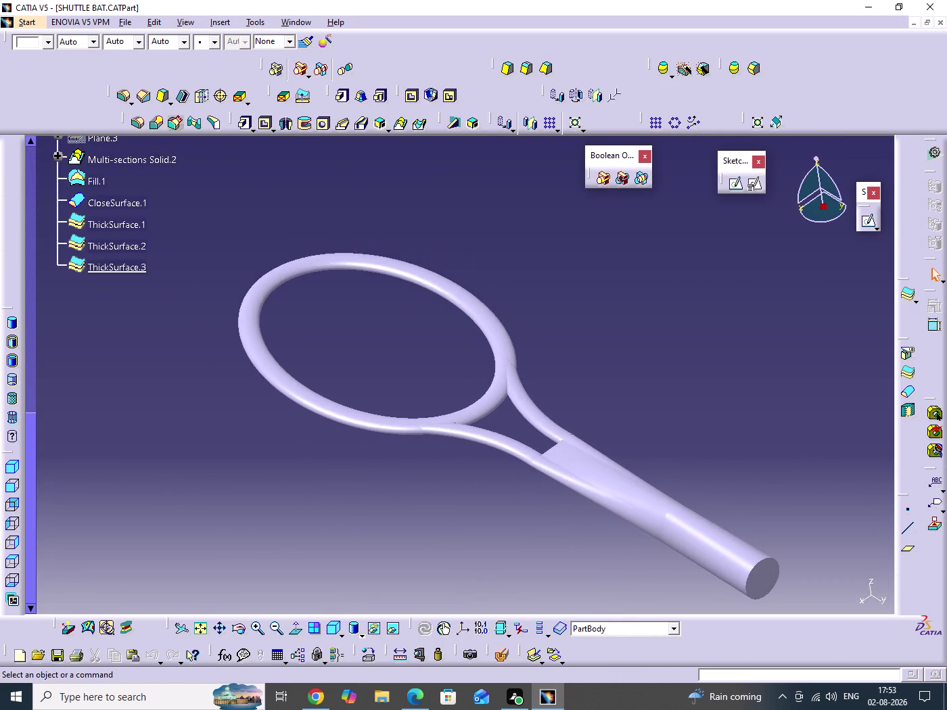
click(618, 421)
middle_drag(622, 395, 621, 427)
click(621, 396)
middle_drag(696, 462, 696, 432)
click(696, 462)
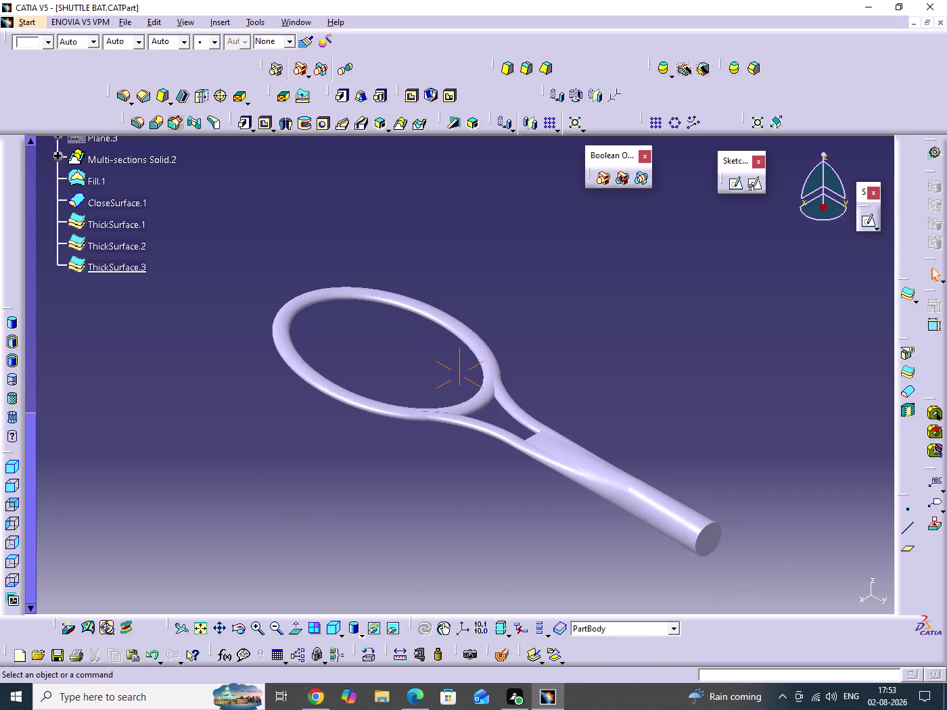
middle_drag(696, 432, 696, 415)
middle_drag(653, 437, 160, 244)
click(126, 100)
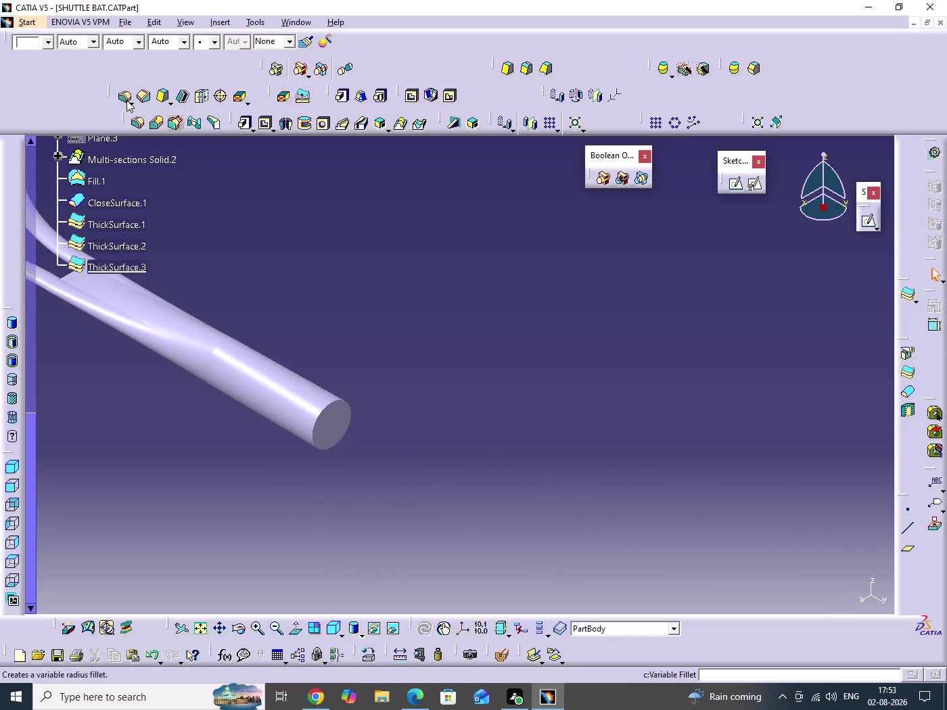
middle_drag(486, 396, 499, 316)
scroll(down, 3)
Round the handle's circular end edge with a 5 mm edge fillet.
click(487, 396)
middle_drag(300, 445, 635, 425)
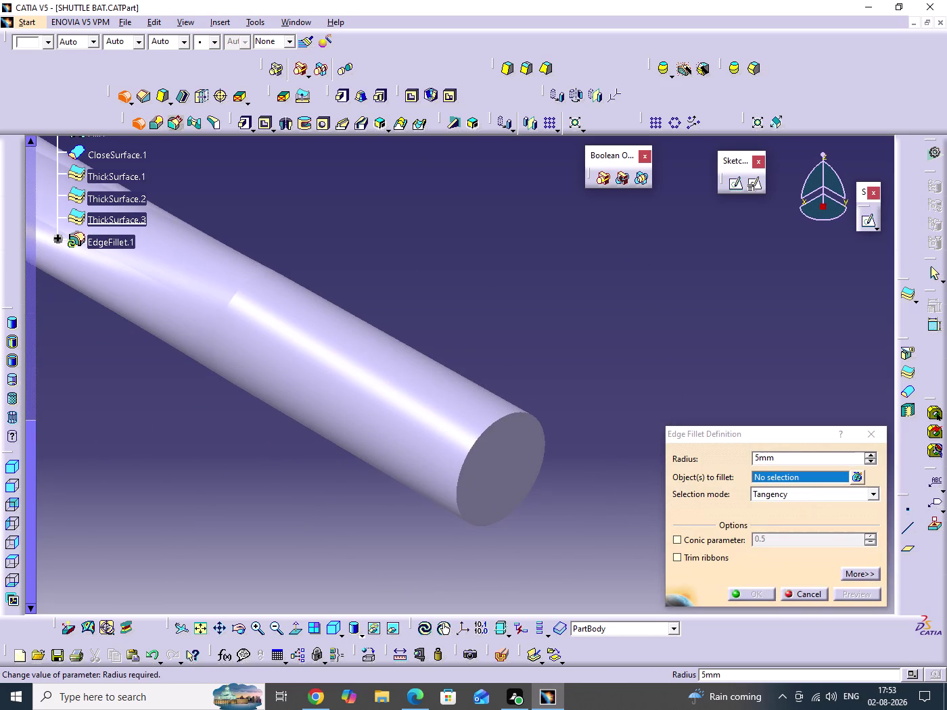
double_click(779, 456)
click(512, 414)
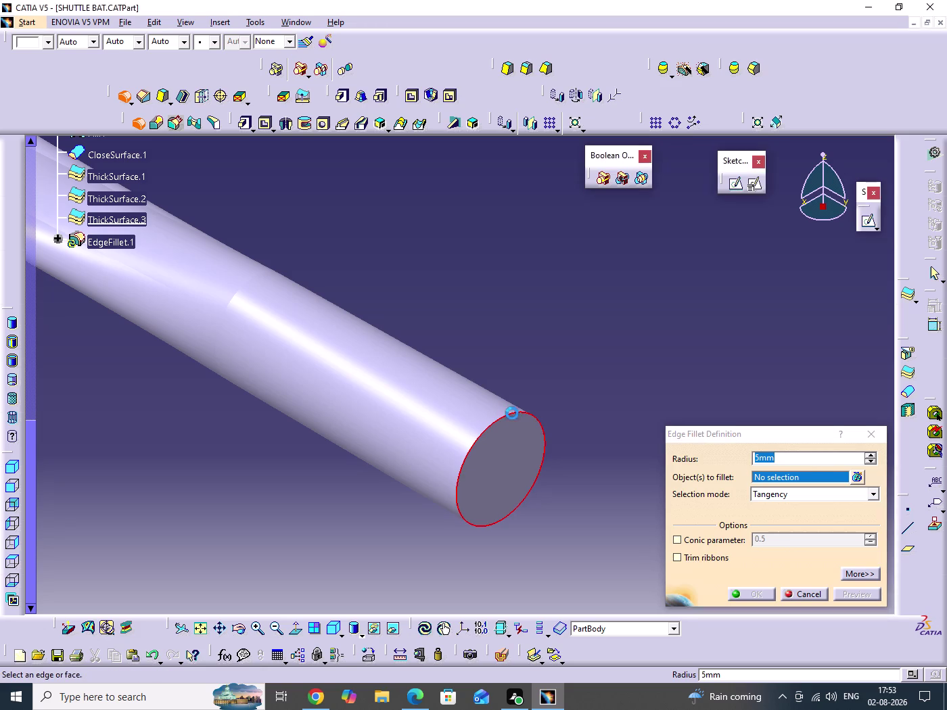
click(754, 595)
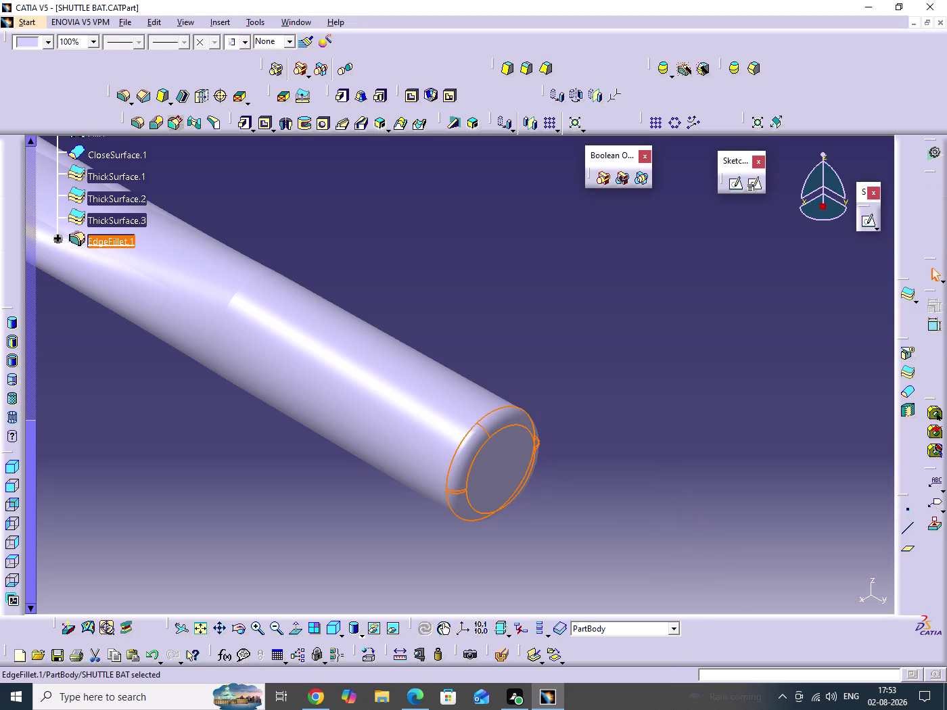
middle_drag(671, 464, 678, 543)
click(672, 469)
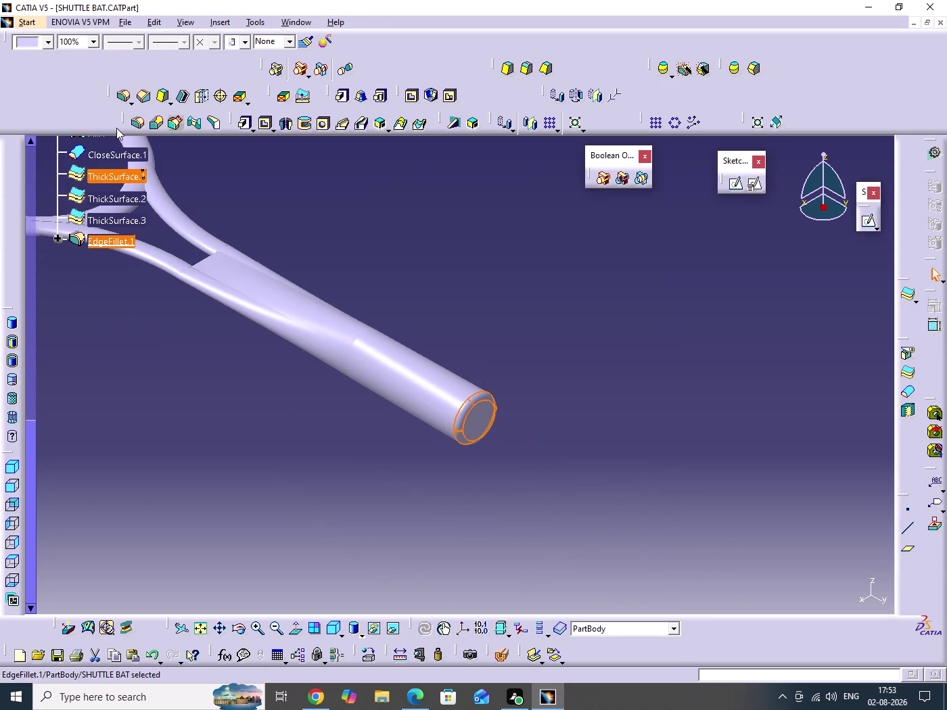
Colour EdgeFillet.1 red, zoom out to the whole bat, and save.
click(31, 44)
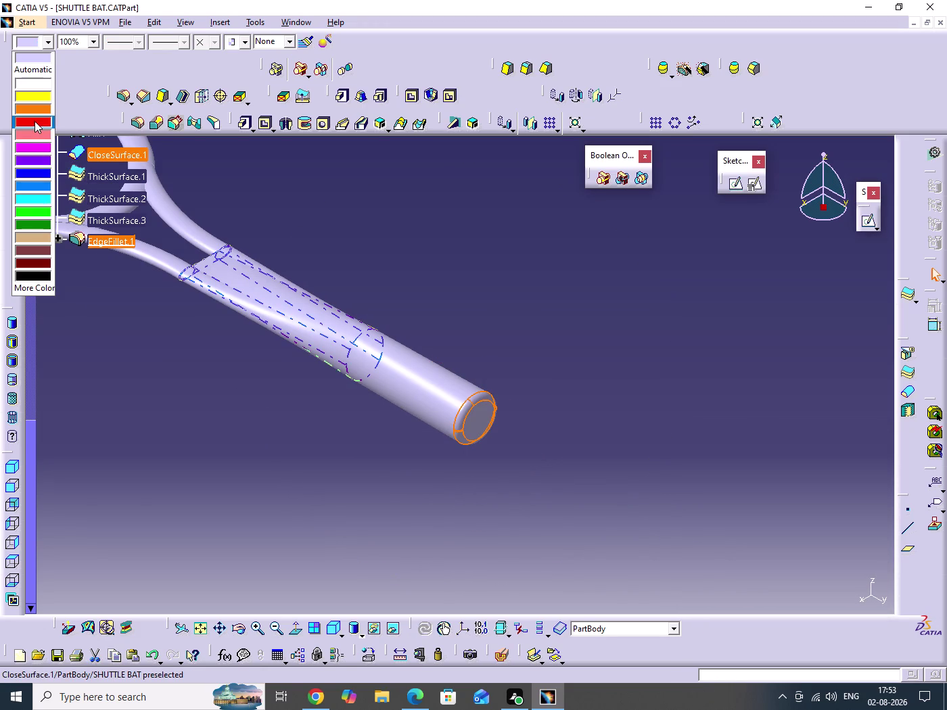
click(34, 121)
click(457, 299)
middle_drag(457, 314, 643, 417)
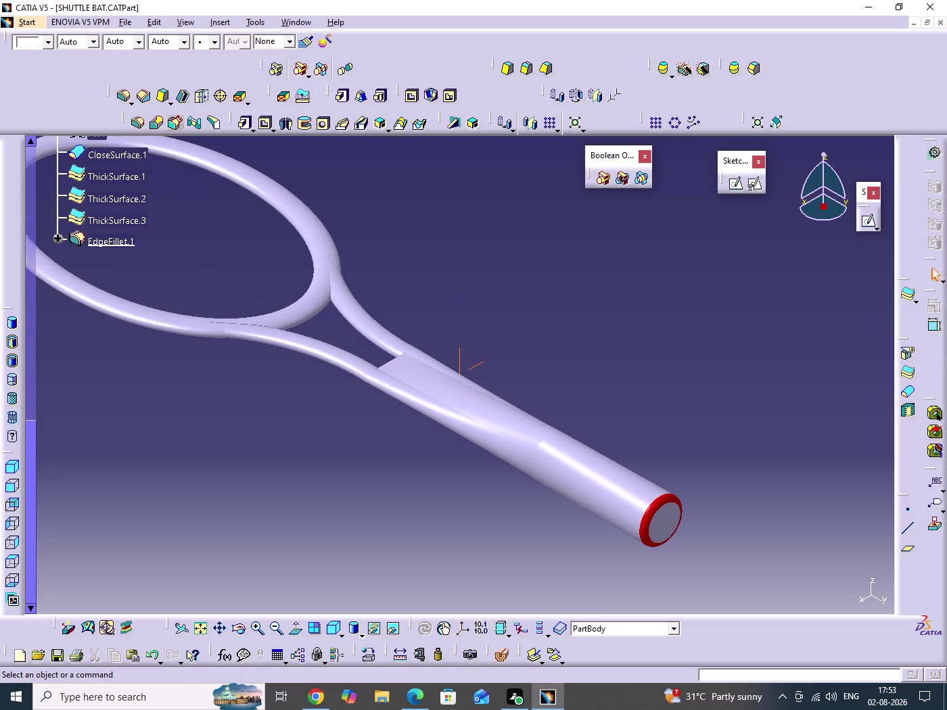
middle_drag(643, 416, 647, 407)
middle_drag(624, 352, 631, 428)
click(623, 353)
key(ctrl+s)
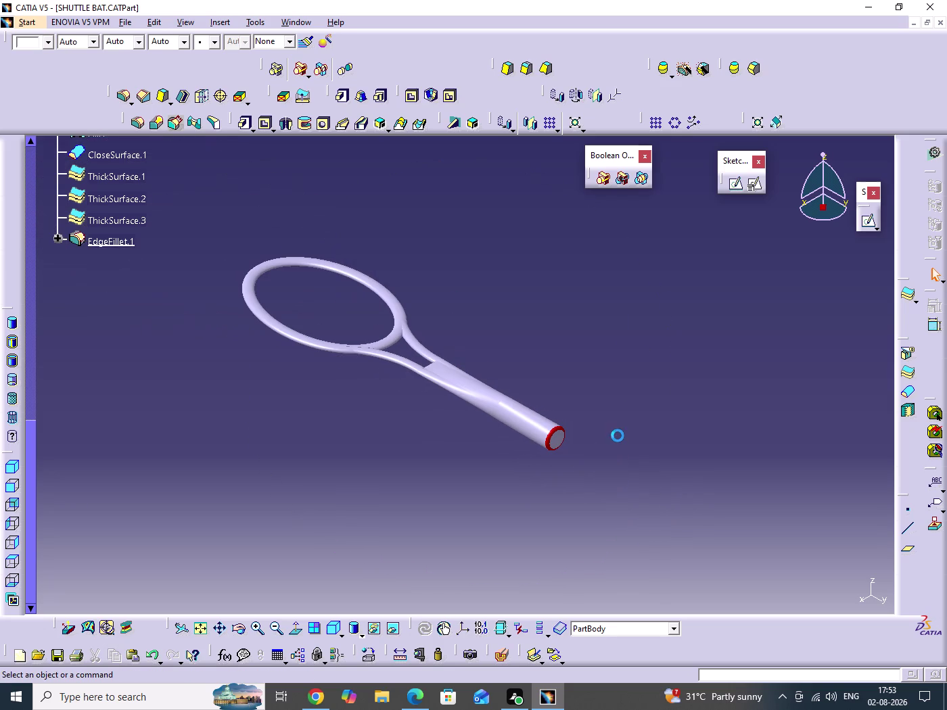
click(369, 657)
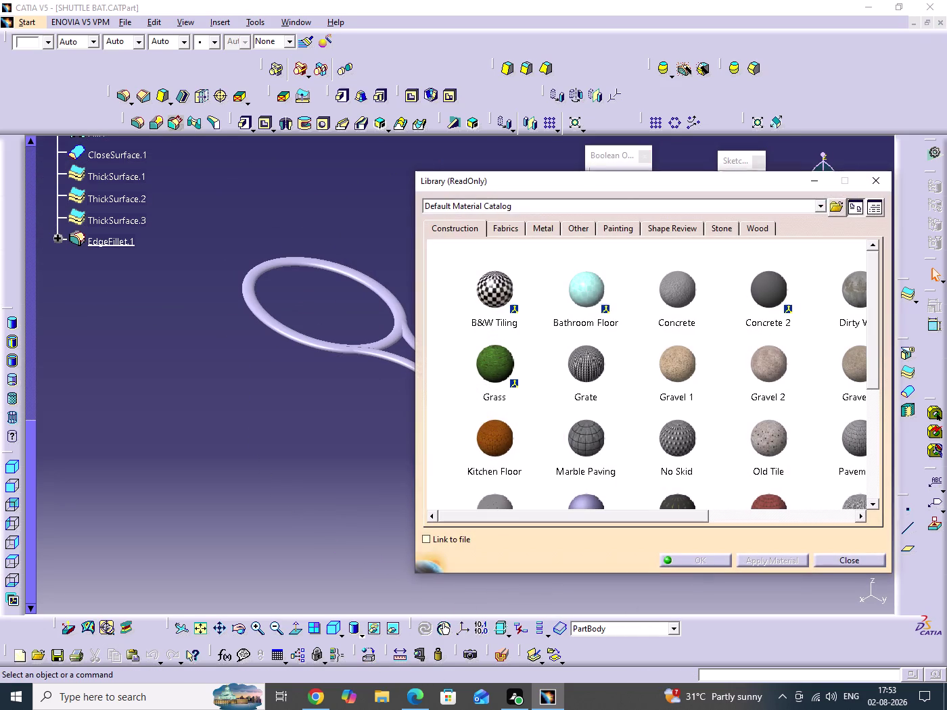
Move the bat beside the material library and browse the Wood materials.
click(11, 399)
middle_drag(265, 467, 81, 472)
scroll(down, 3)
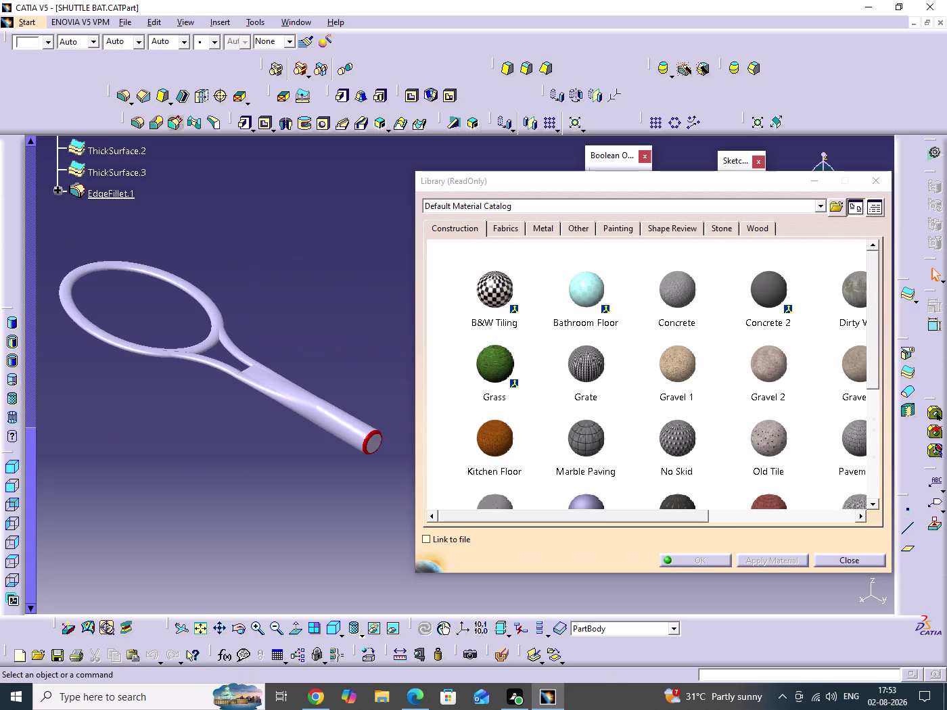
middle_drag(81, 472, 73, 473)
middle_drag(170, 472, 98, 464)
scroll(down, 3)
middle_drag(151, 479, 218, 492)
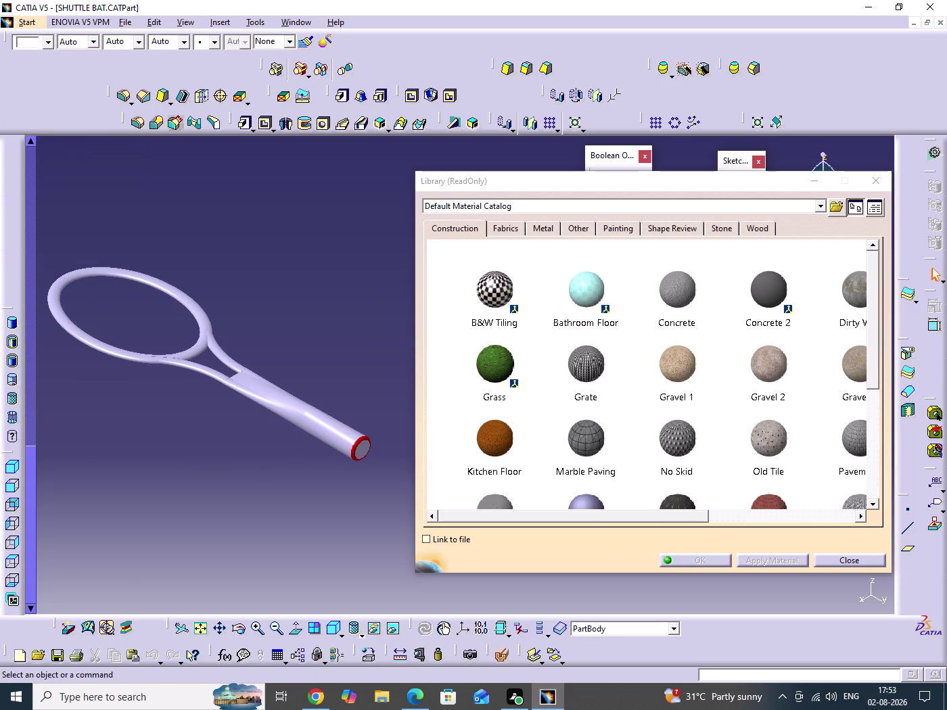
click(544, 227)
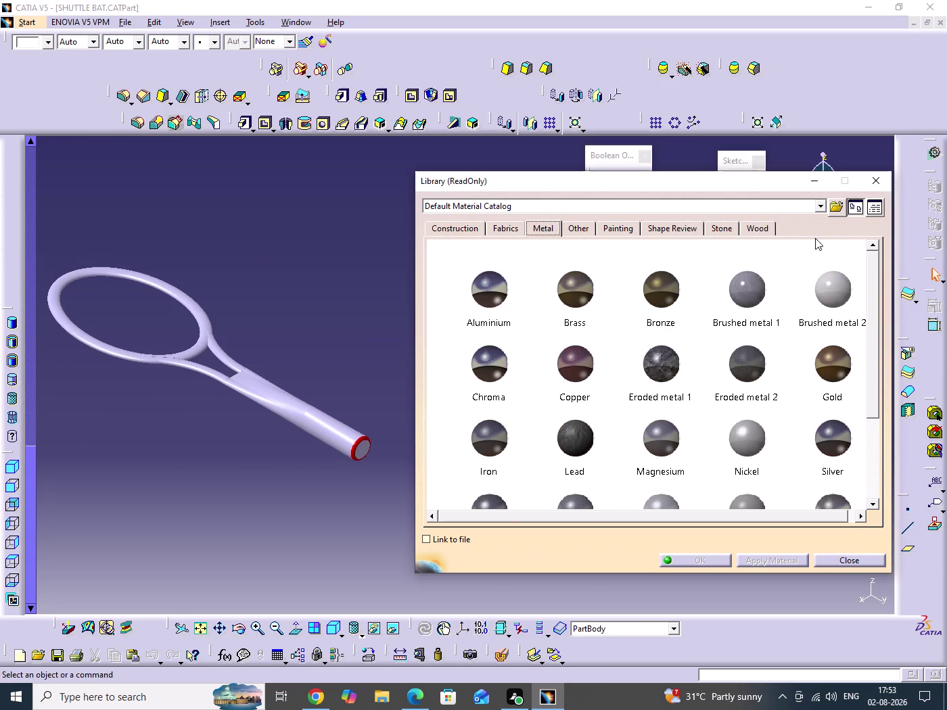
click(757, 232)
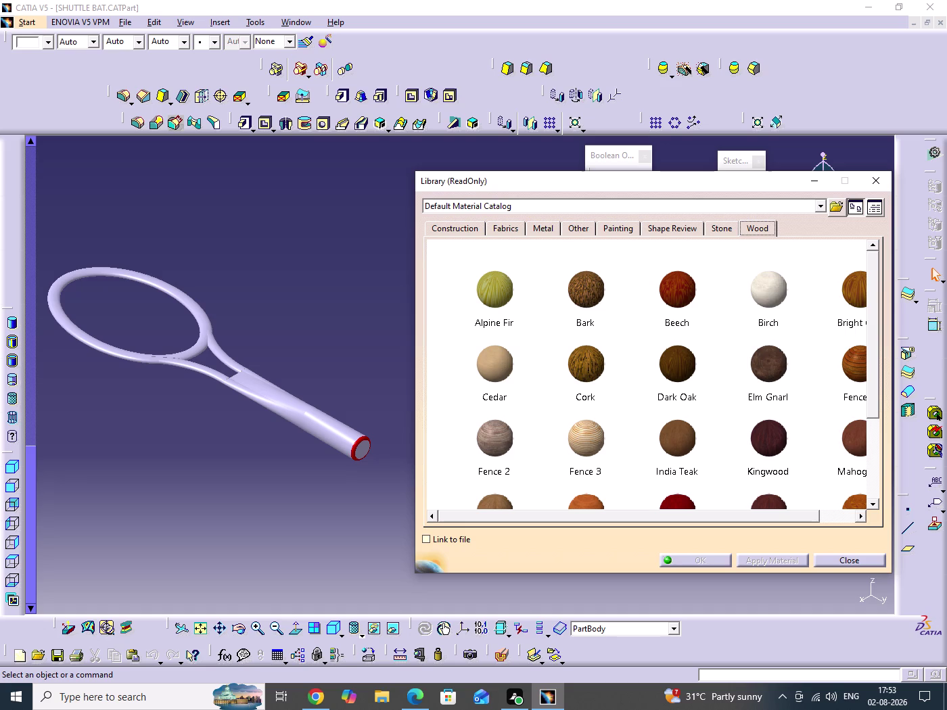
click(633, 373)
scroll(down, 3)
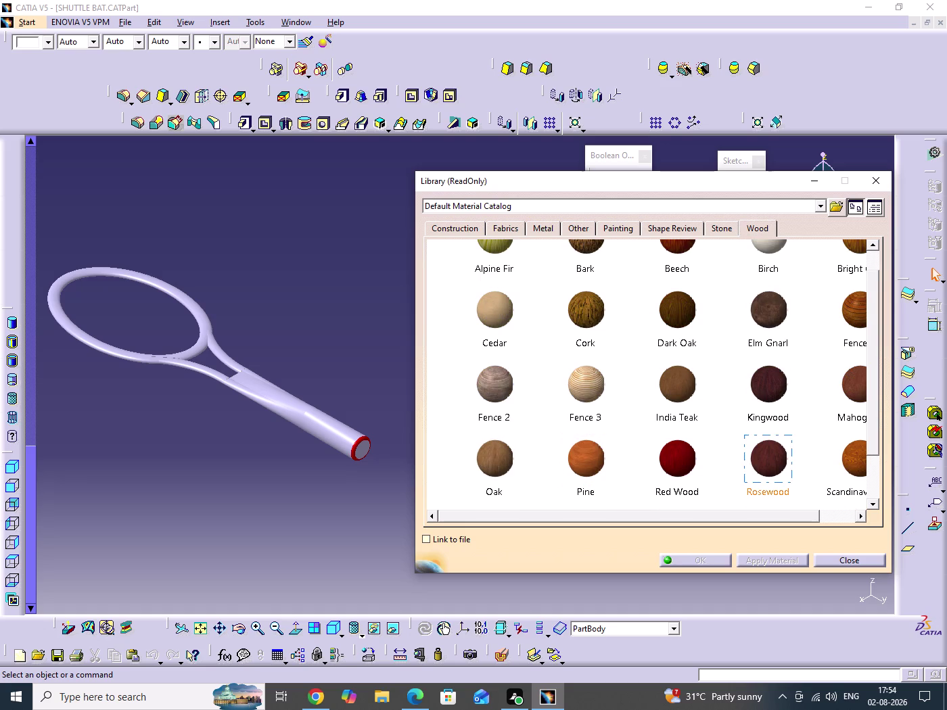
click(780, 469)
Apply Red Wood to the bat solid in place of Rosewood and close the library.
click(332, 433)
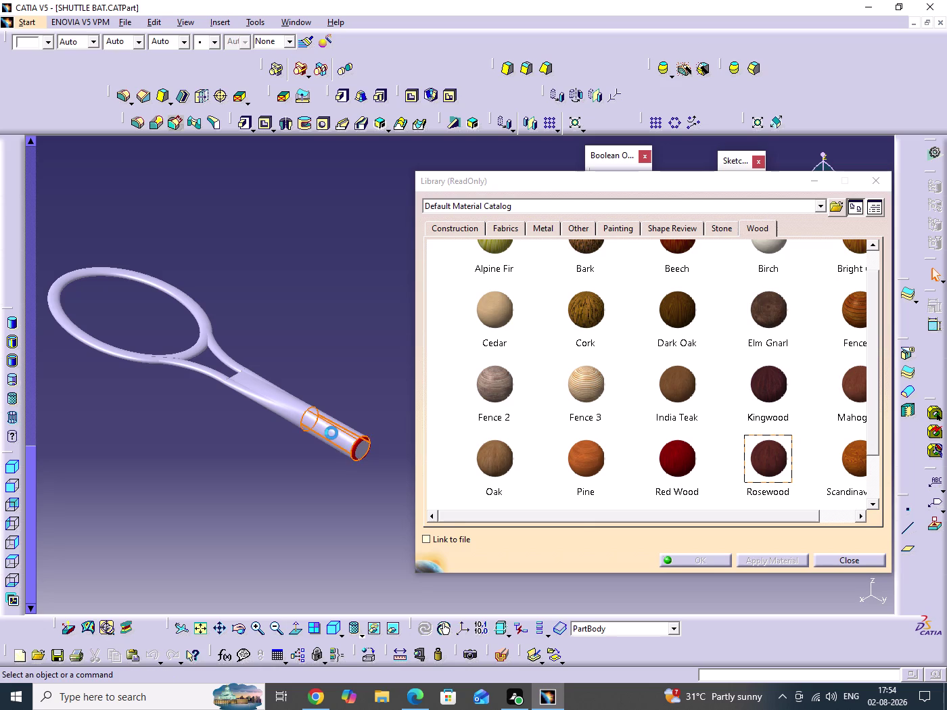
click(760, 559)
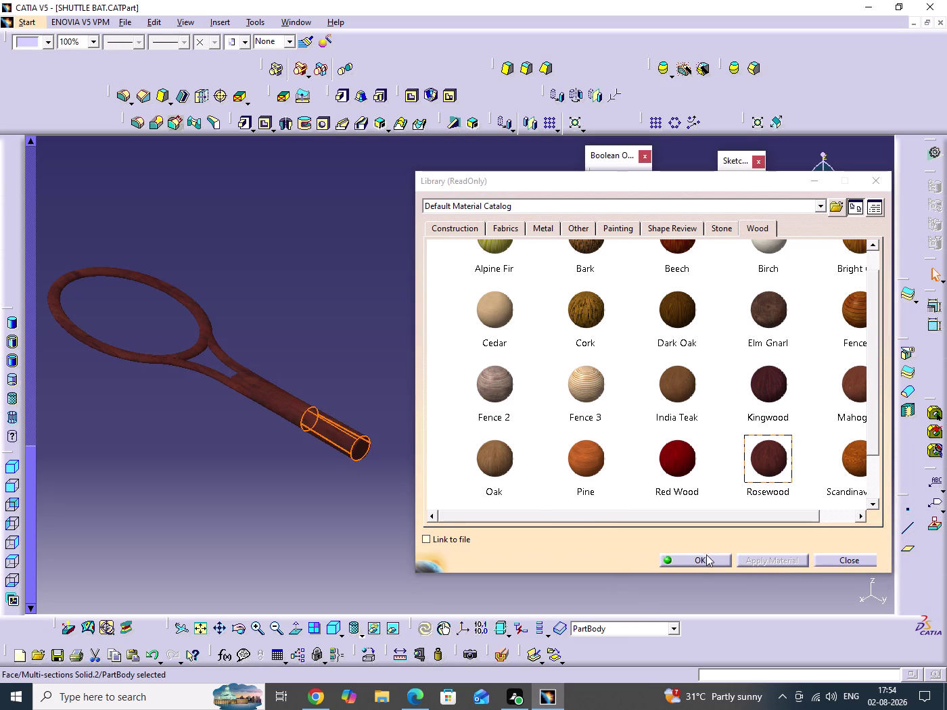
click(676, 471)
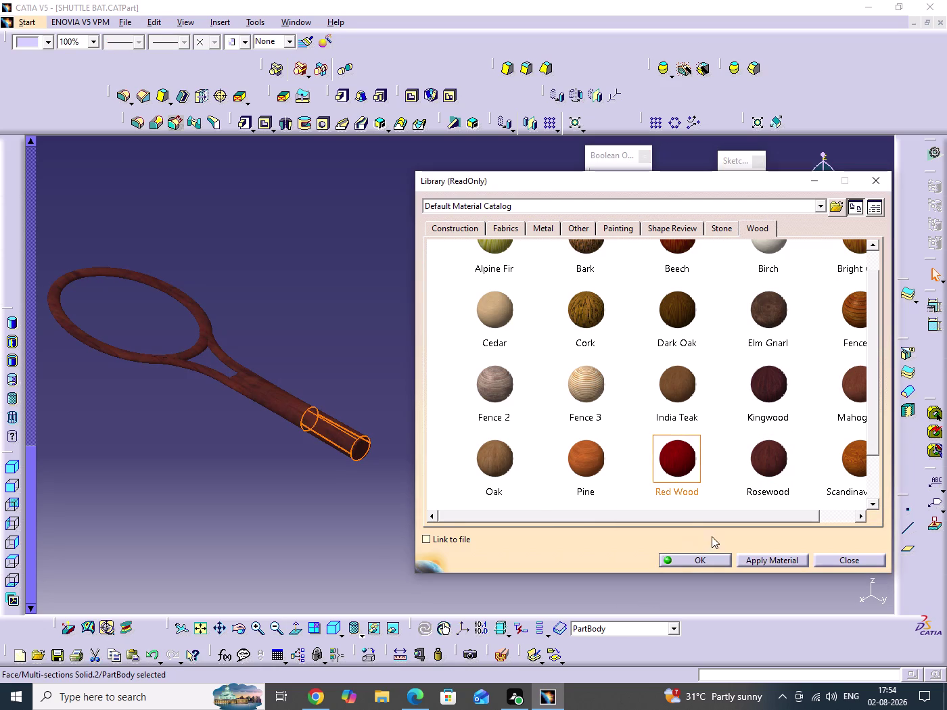
click(738, 560)
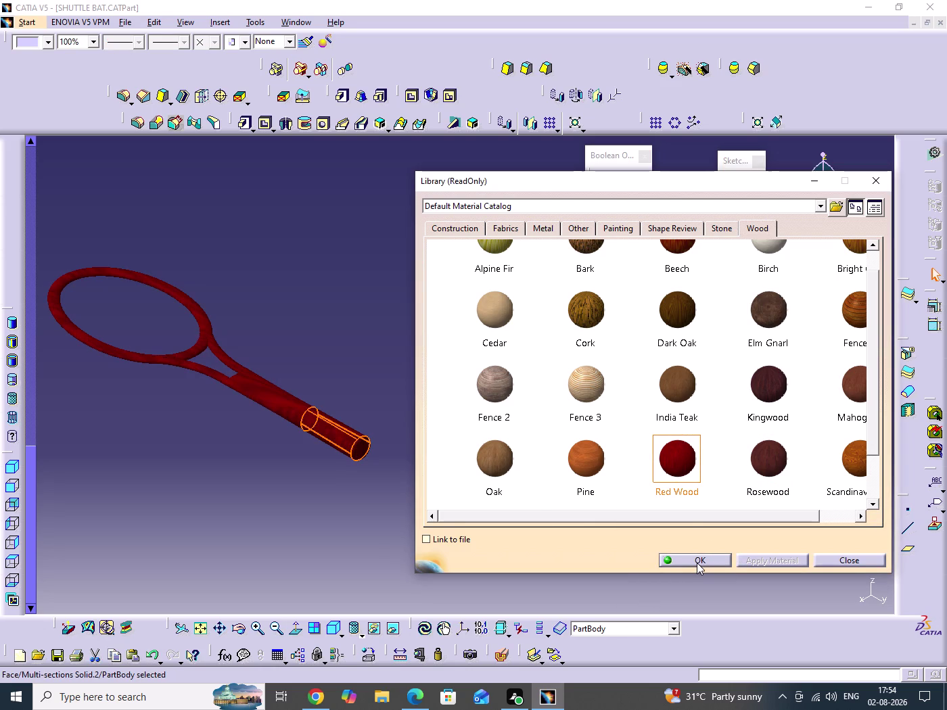
click(697, 563)
Orbit the bat to inspect the Red Wood finish, then save the part.
click(485, 445)
middle_drag(485, 444, 829, 502)
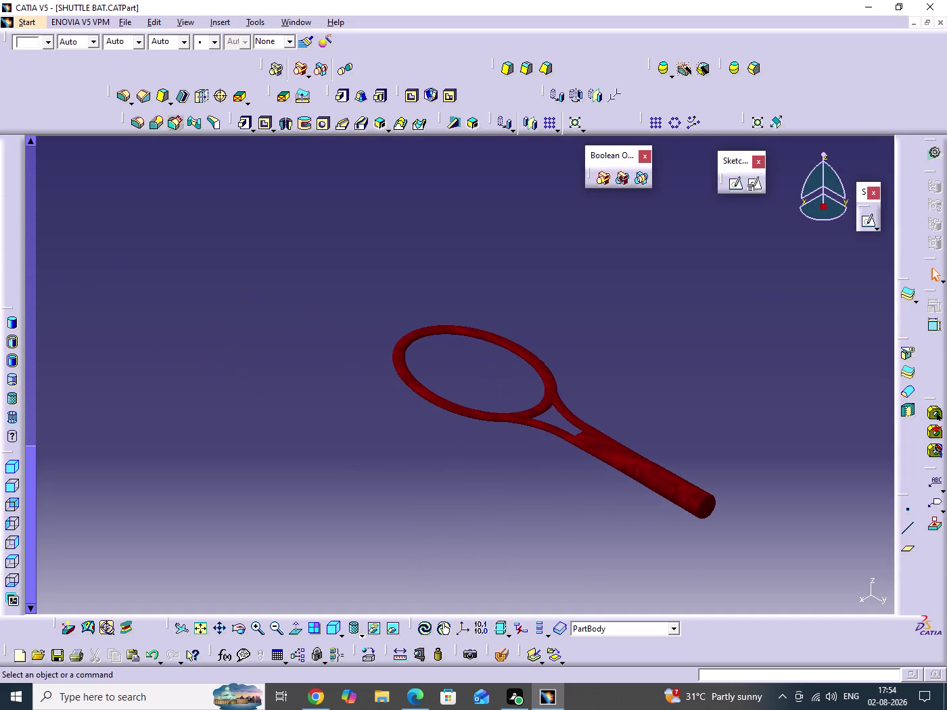
middle_drag(589, 382, 657, 395)
drag(588, 382, 657, 395)
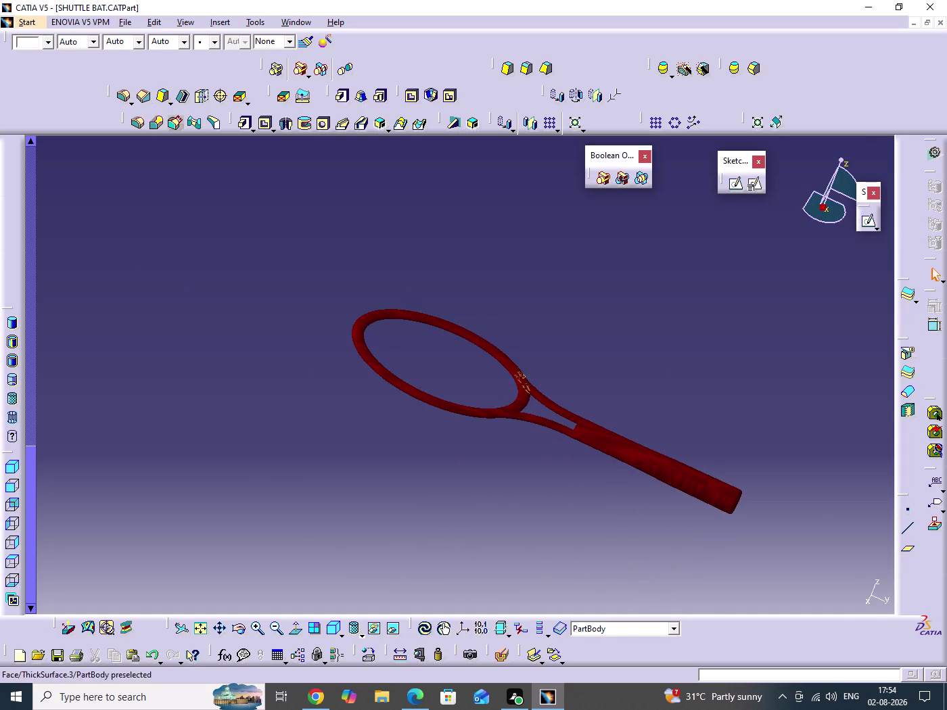
scroll(down, 3)
middle_drag(470, 364, 482, 429)
drag(469, 364, 480, 488)
middle_drag(605, 470, 372, 458)
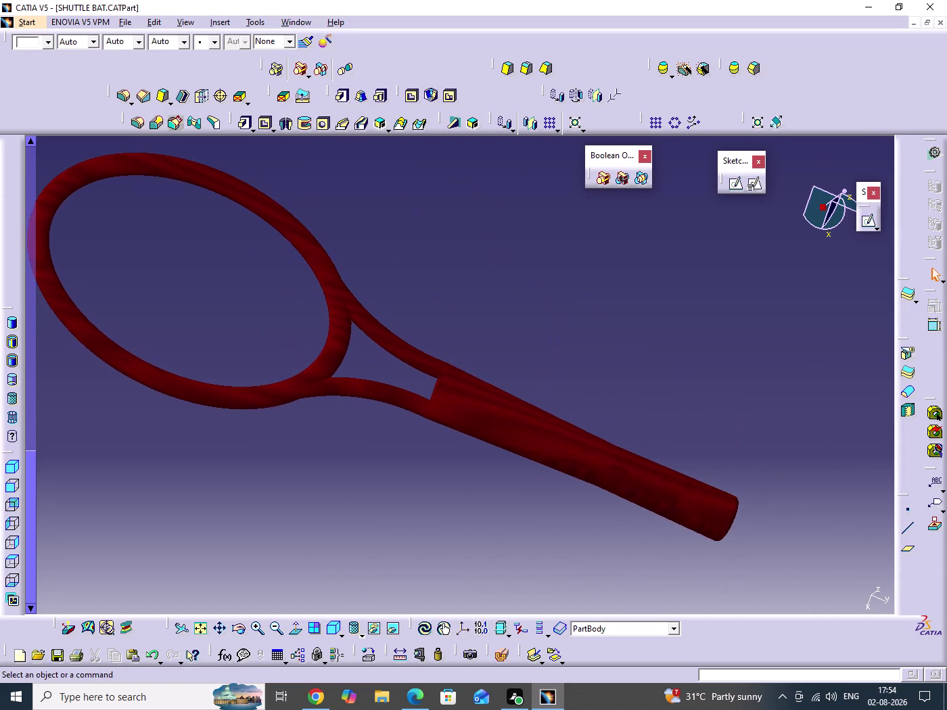
middle_drag(592, 386, 572, 435)
click(592, 387)
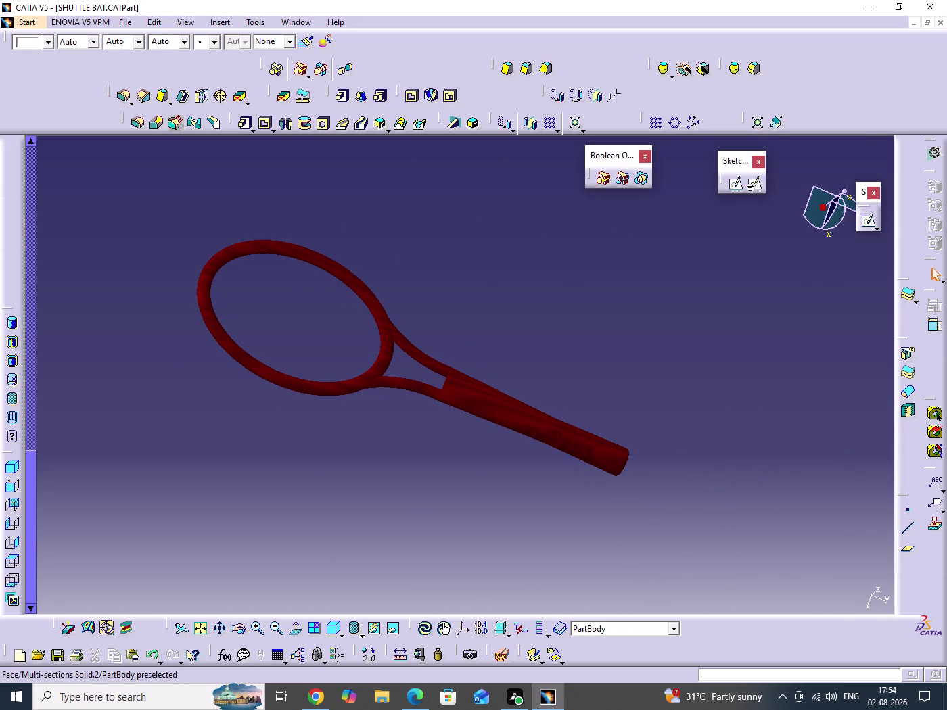
key(ctrl+s)
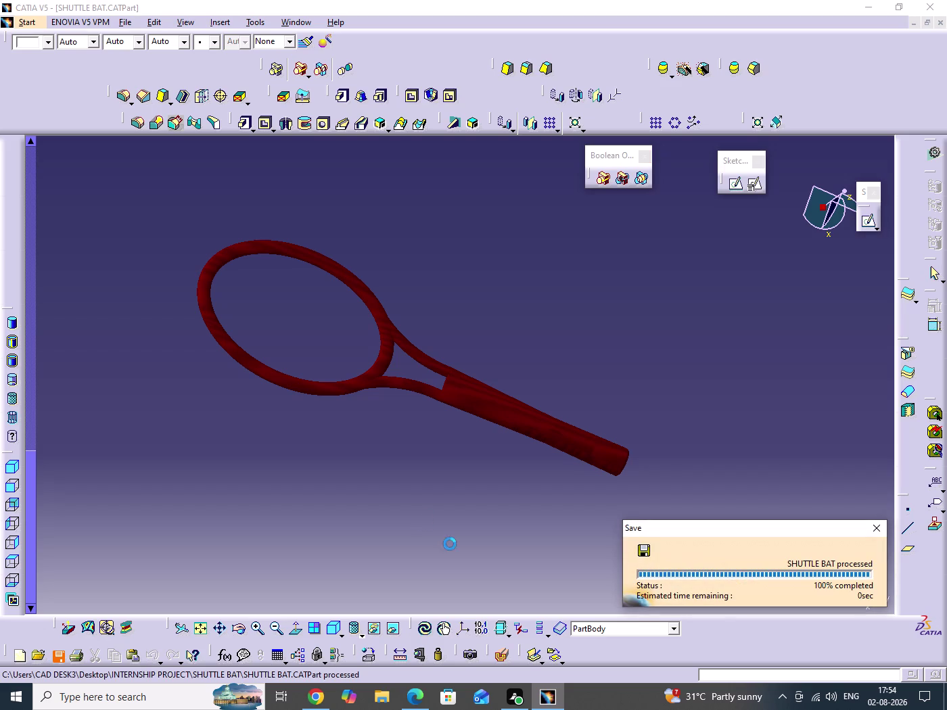
Switch to the isometric view and apply Easy Render with a sky scene background.
drag(696, 405, 702, 516)
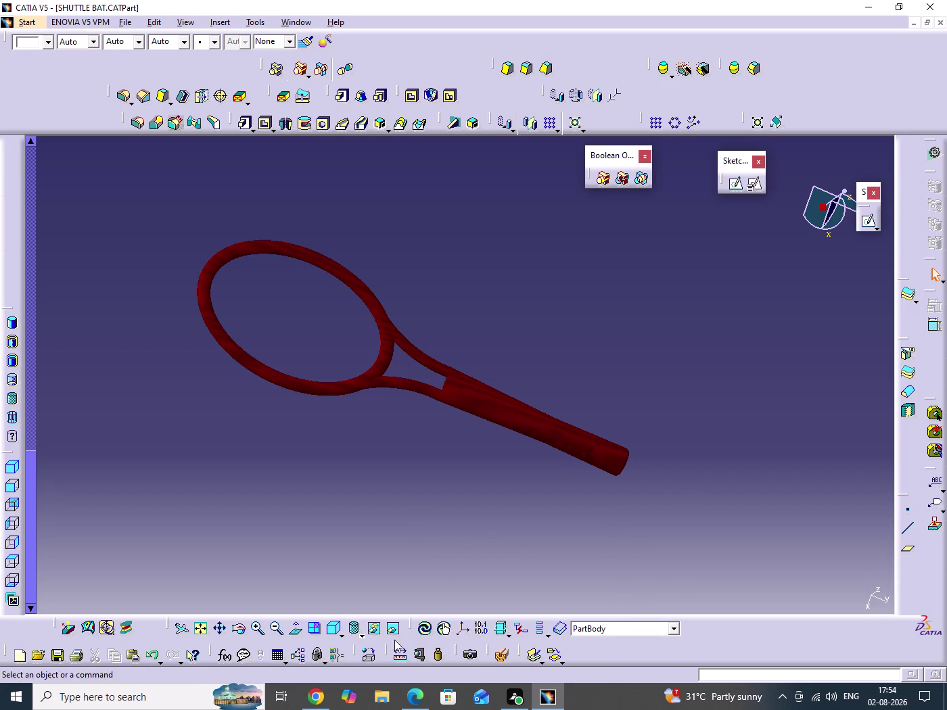
click(336, 632)
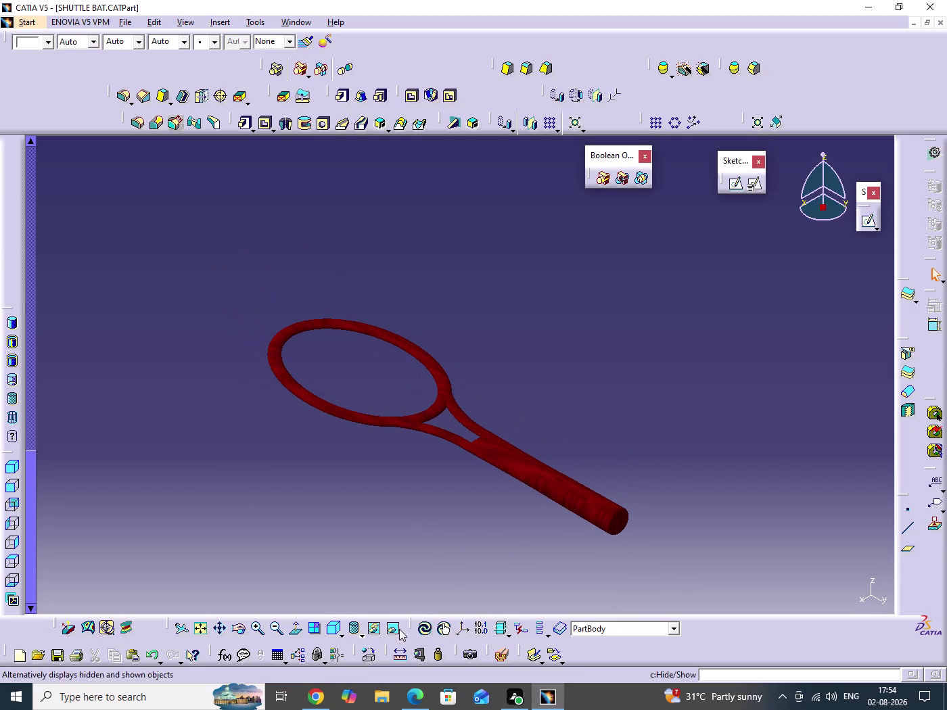
click(425, 630)
click(687, 500)
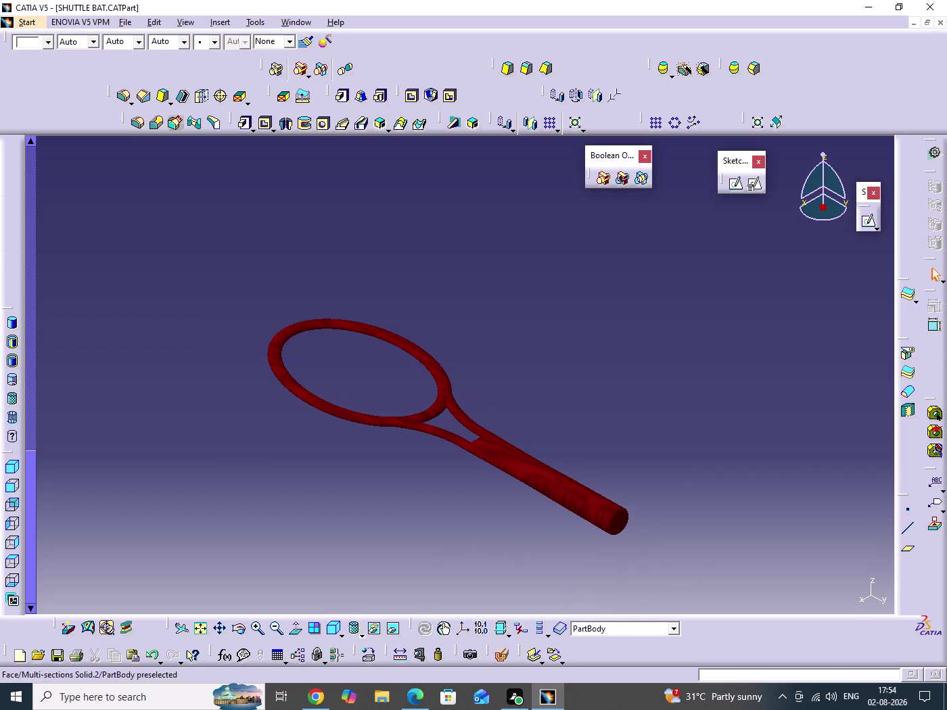
click(468, 659)
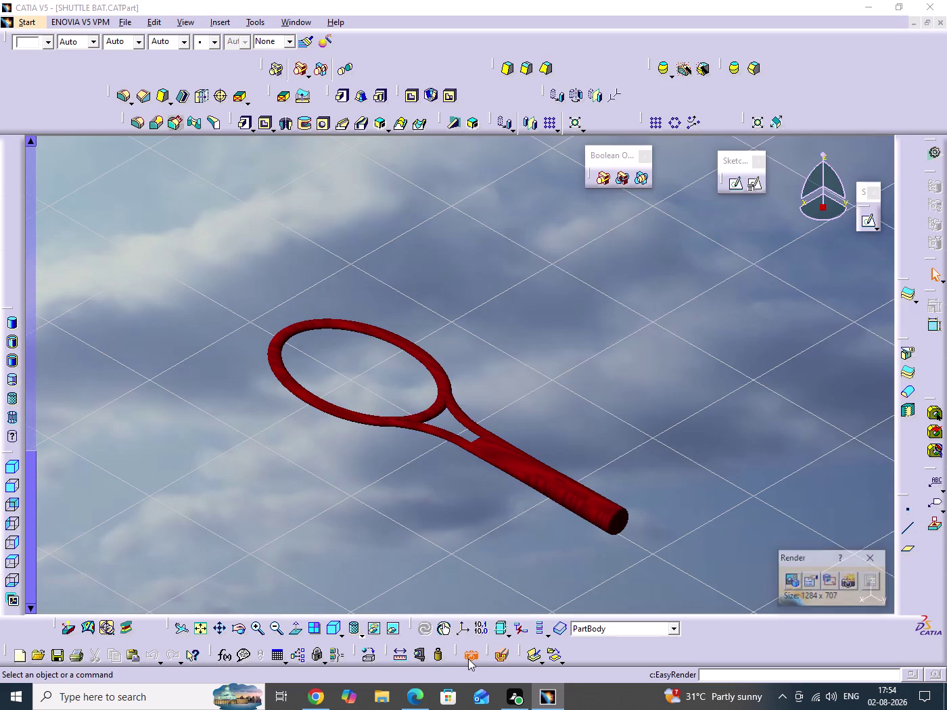
Scroll the predefined scenes past courtyards, deserts, halls and kitchens to Kitchen 2.
click(794, 579)
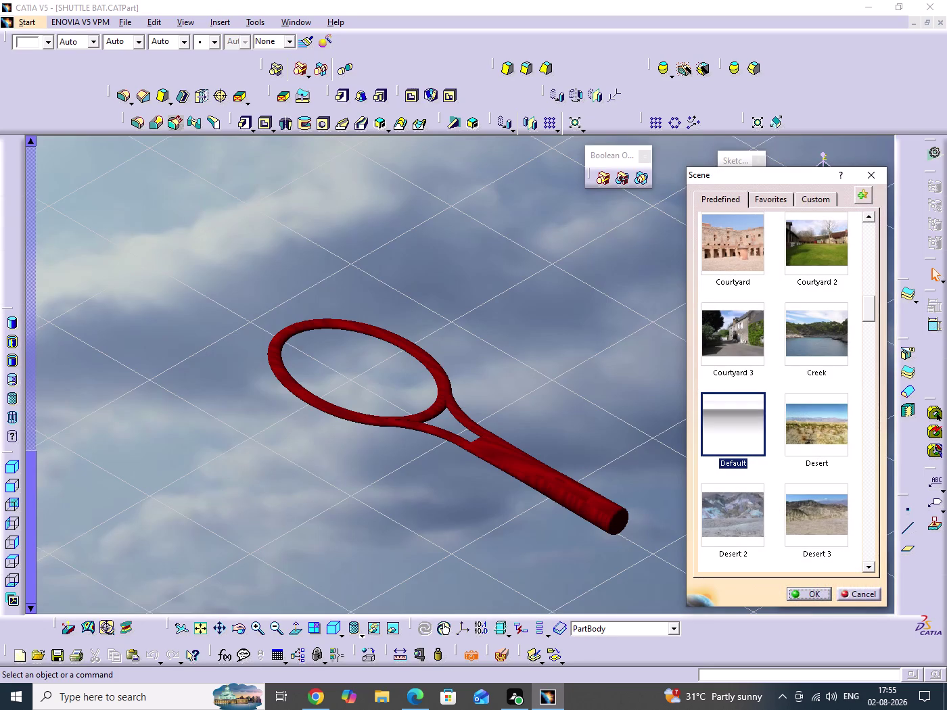
scroll(down, 3)
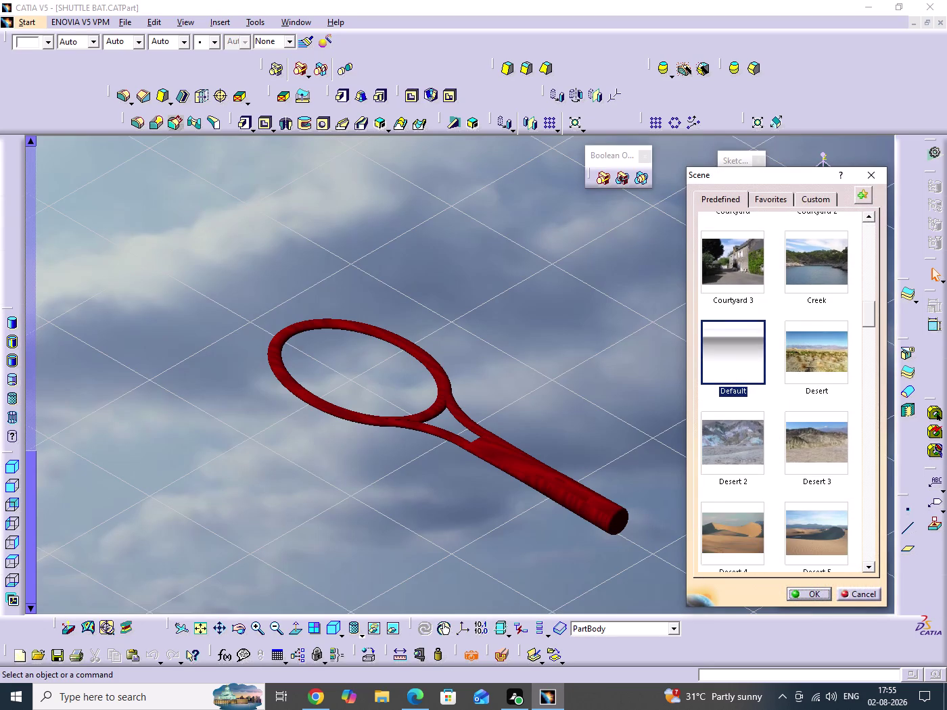
scroll(down, 3)
scroll(down, 3)
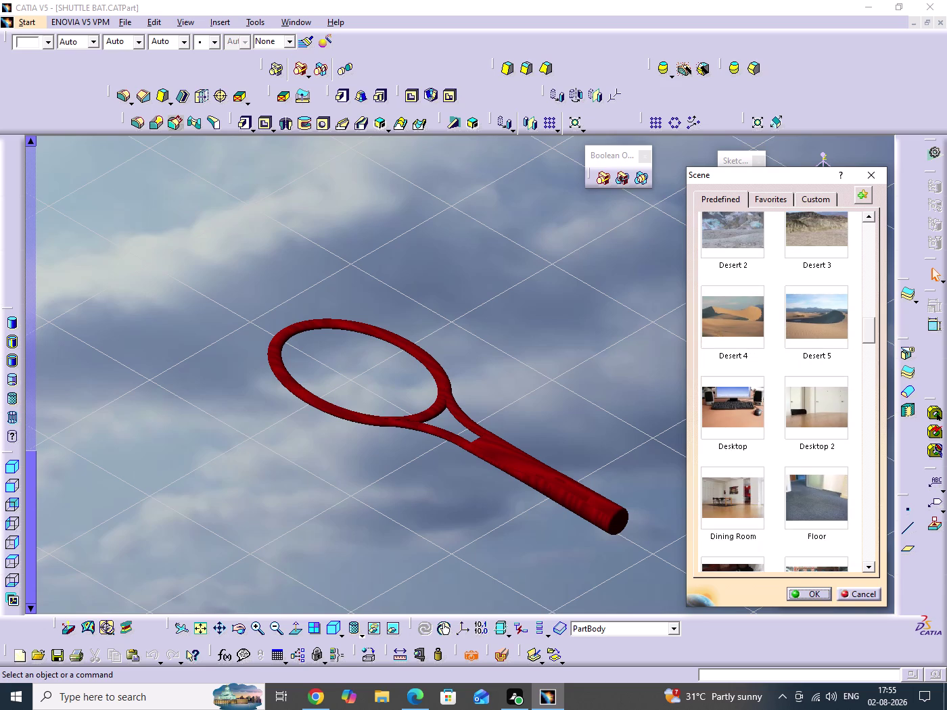
scroll(down, 3)
scroll(down, 3)
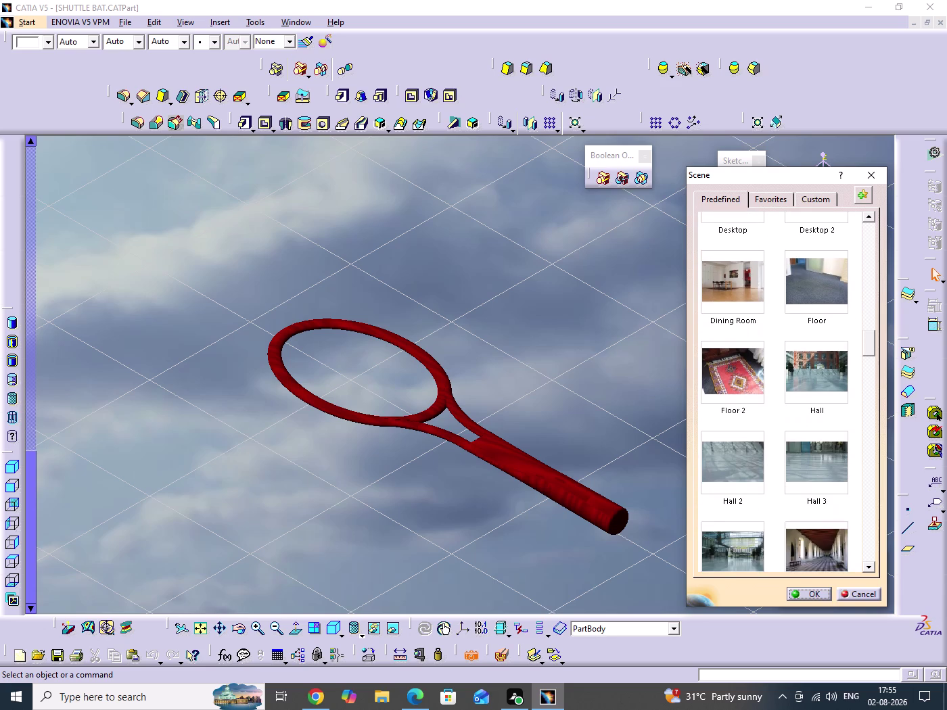
scroll(down, 3)
scroll(down, 3)
scroll(down, 3)
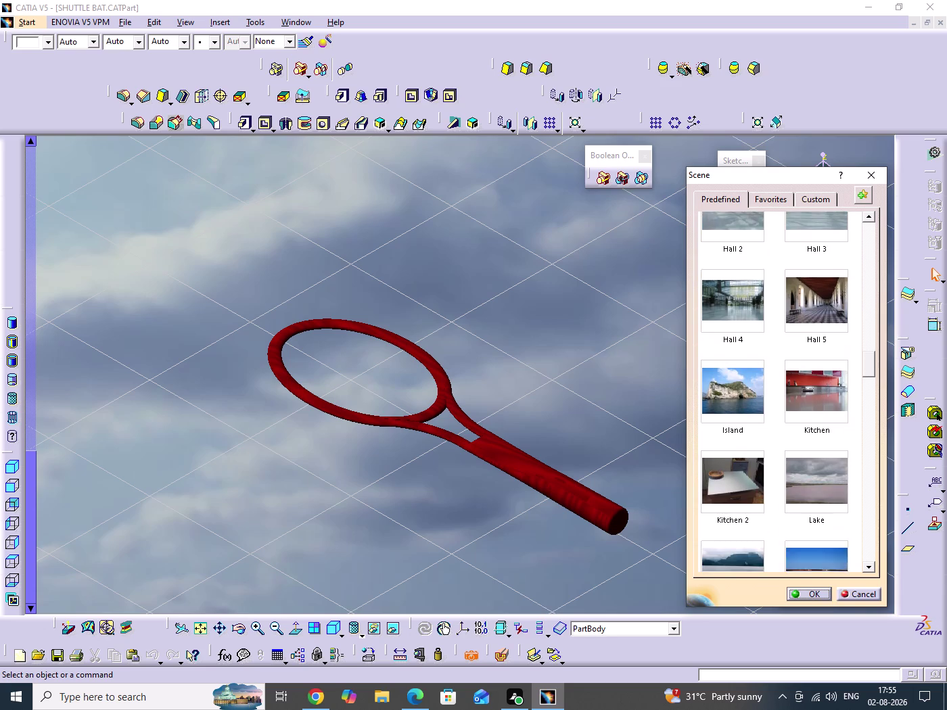
scroll(down, 3)
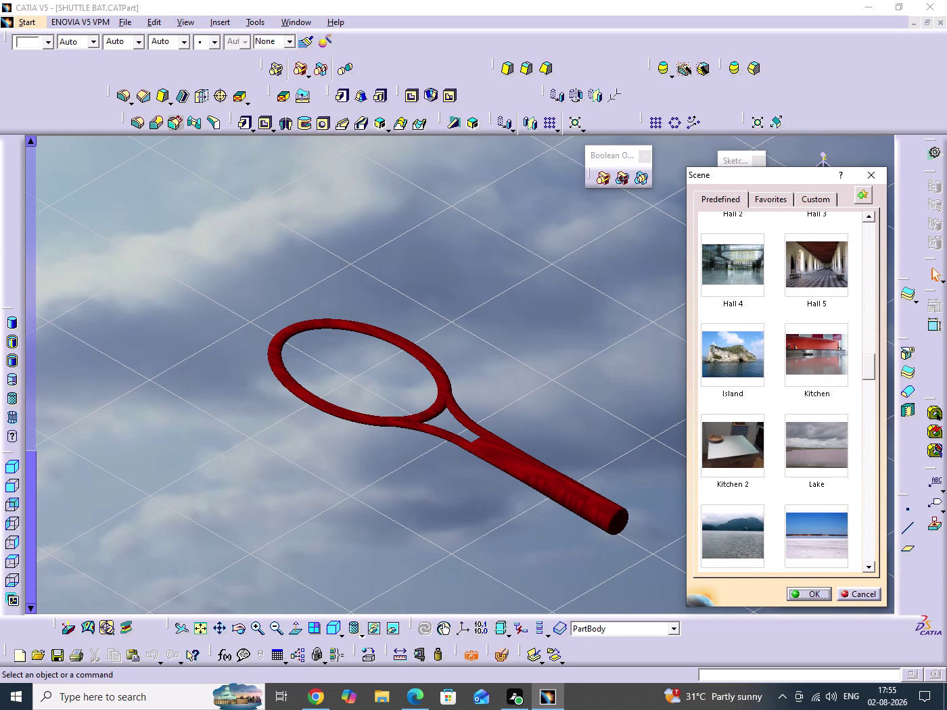
Apply the Kitchen 2 background and centre the bat on the tabletop.
click(747, 446)
middle_drag(581, 376, 663, 206)
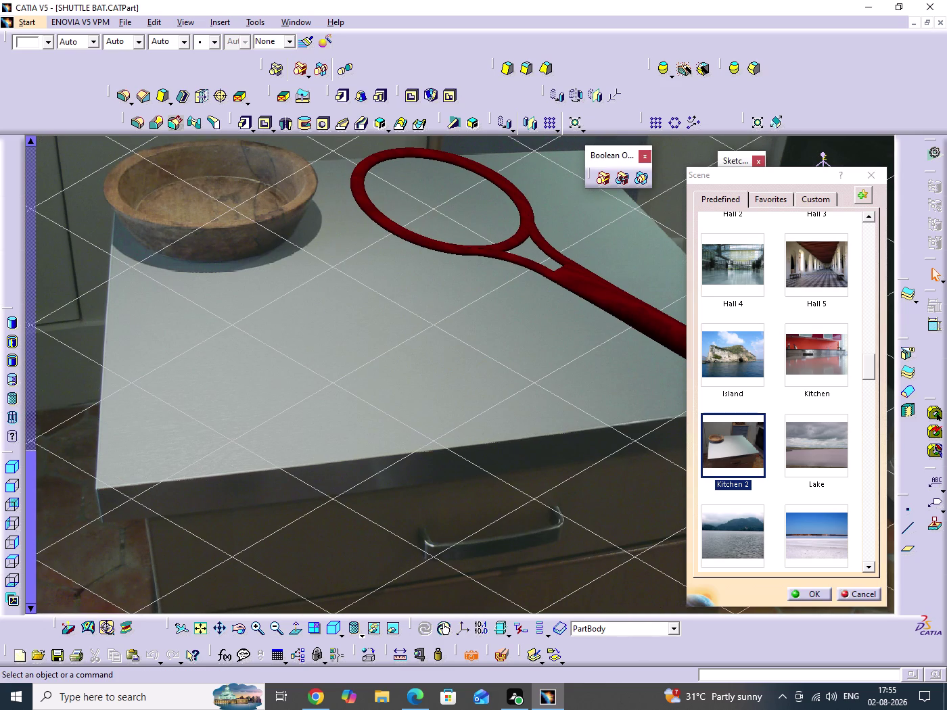
middle_drag(398, 343, 397, 366)
click(397, 343)
middle_drag(439, 395, 388, 408)
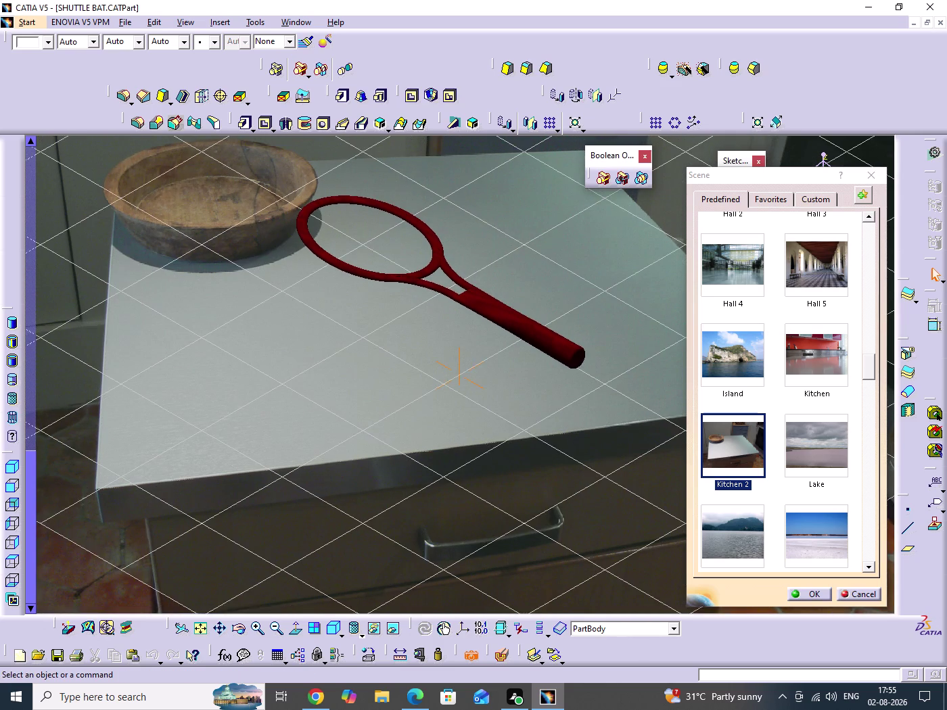
middle_drag(388, 408, 415, 396)
Move the Scene dialog aside and shift the bat further onto the tabletop.
drag(724, 177, 136, 228)
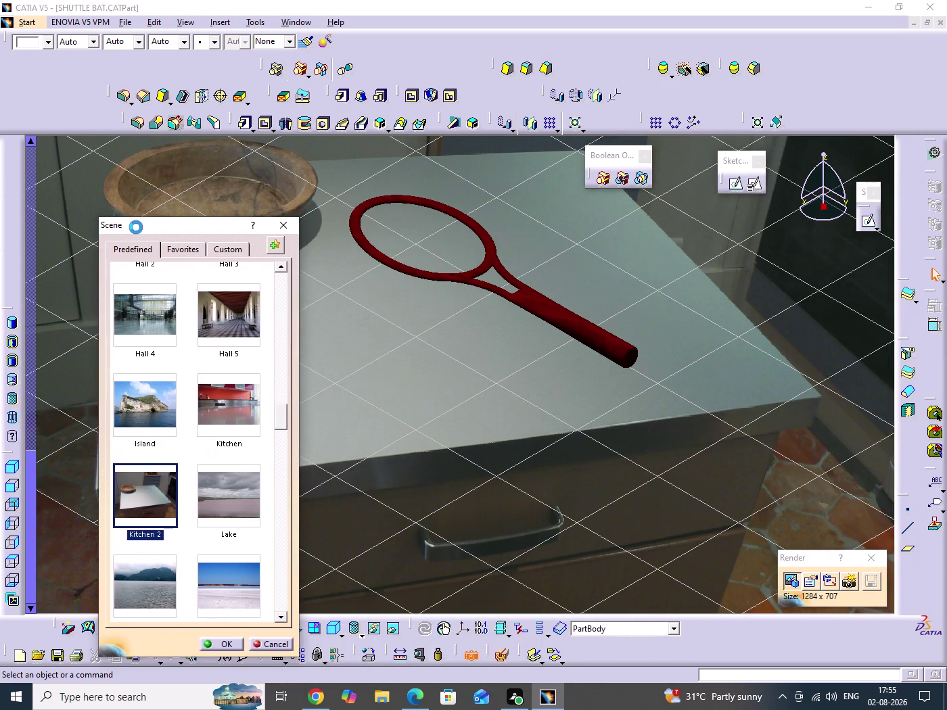
drag(136, 228, 135, 227)
middle_drag(512, 354, 562, 358)
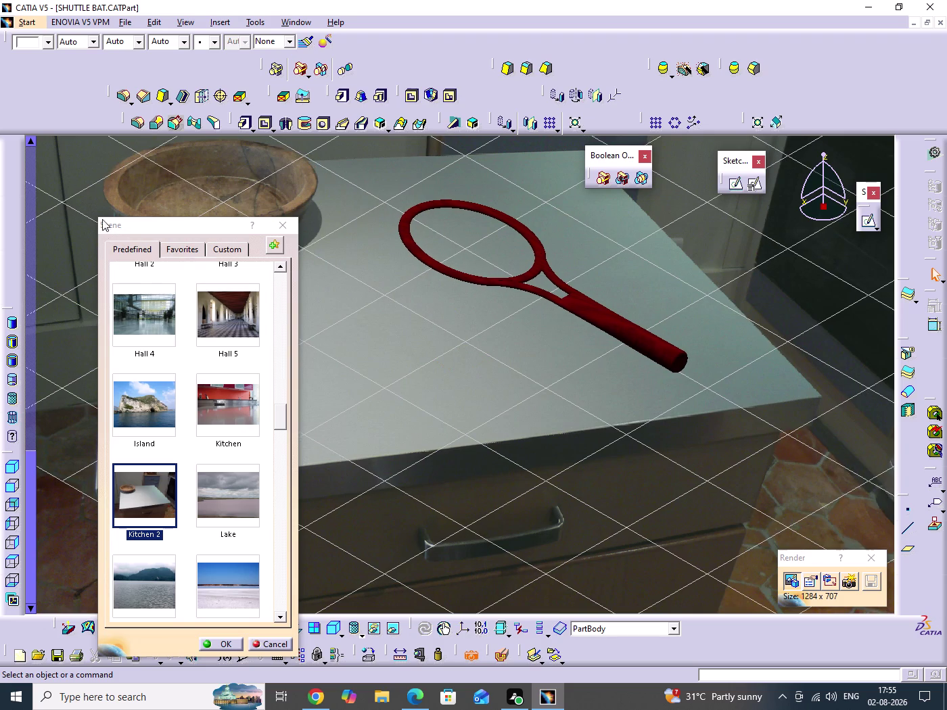
drag(144, 234, 192, 166)
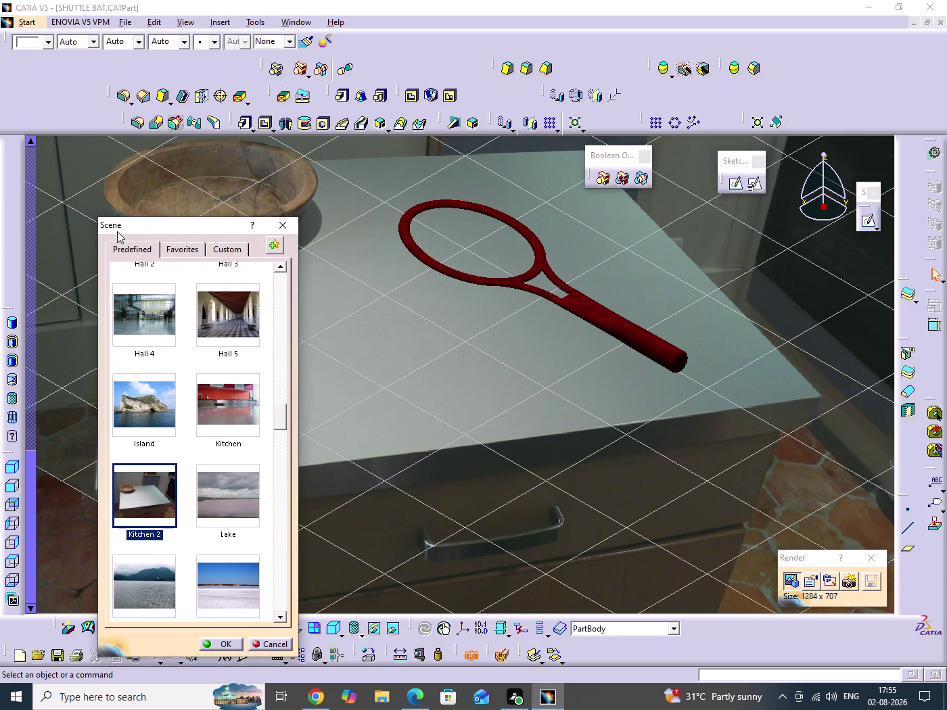
drag(117, 231, 182, 151)
Browse the remaining scene thumbnails, then confirm Kitchen 2 as the scene background.
scroll(down, 3)
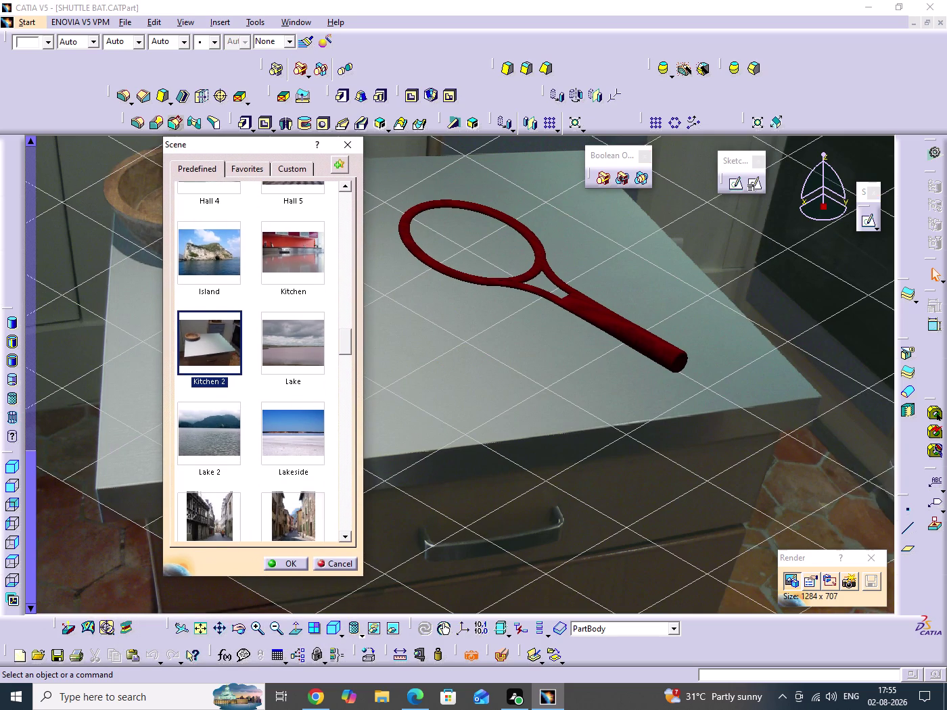
scroll(down, 3)
scroll(down, 3)
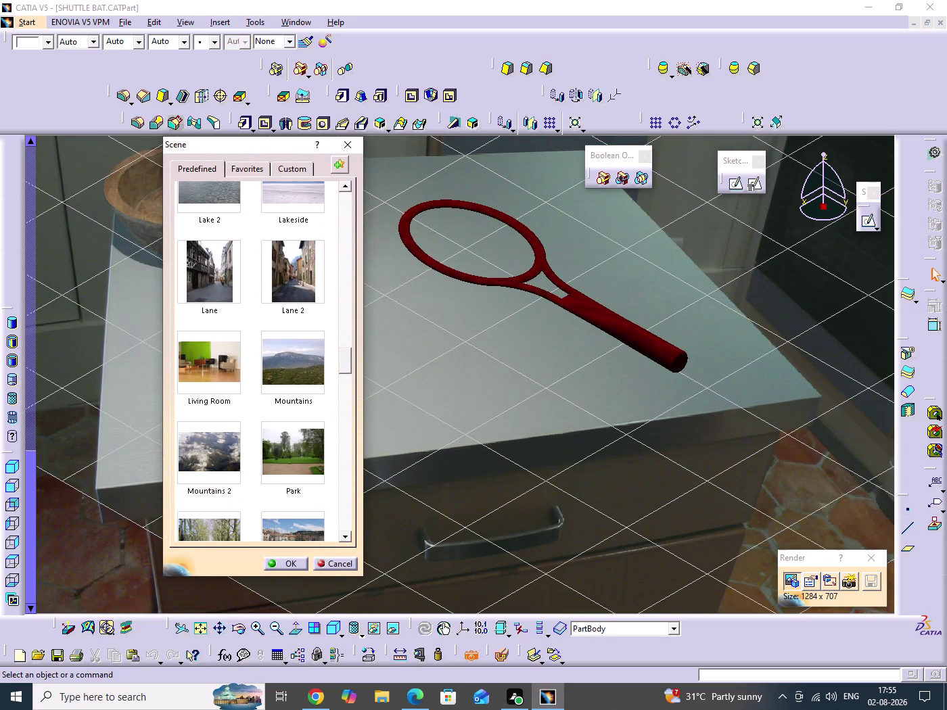
scroll(down, 3)
scroll(down, 3)
scroll(down, 3)
scroll(down, 3)
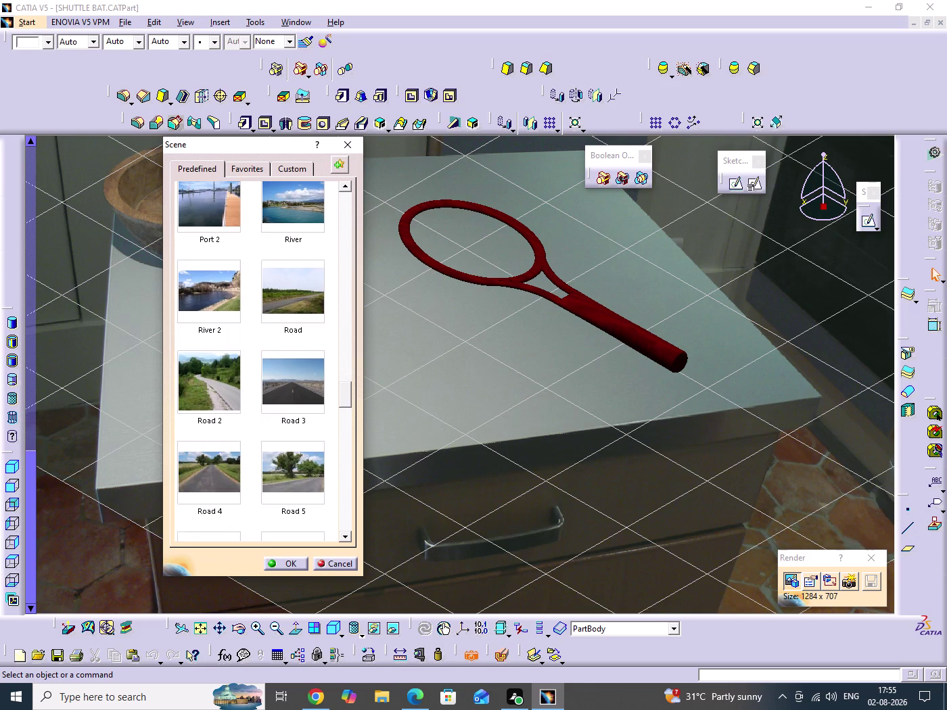
scroll(down, 3)
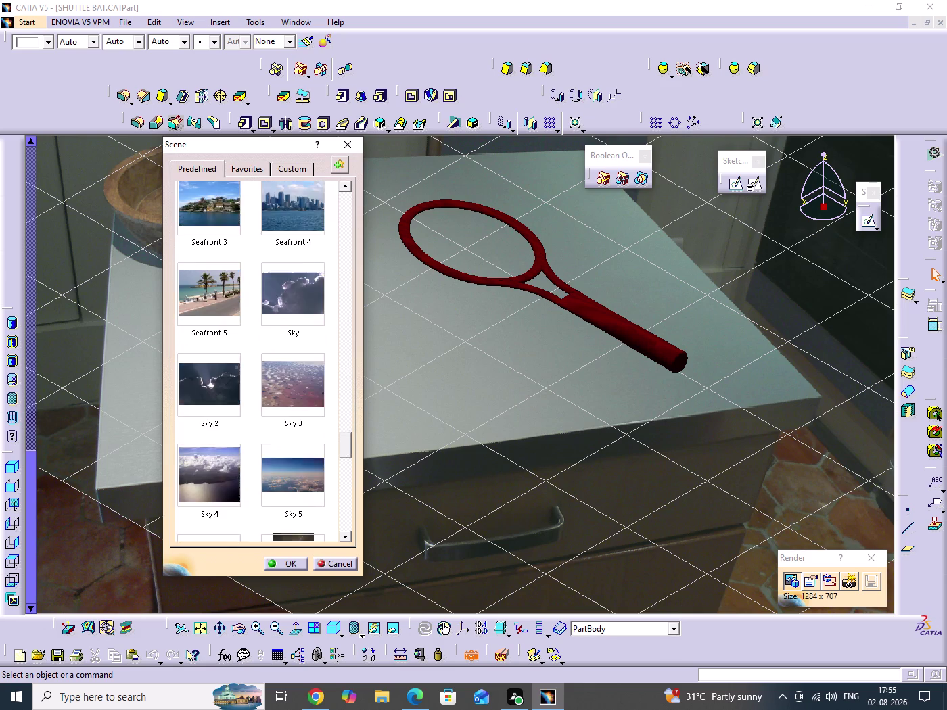
scroll(down, 3)
scroll(down, 3)
scroll(down, 3)
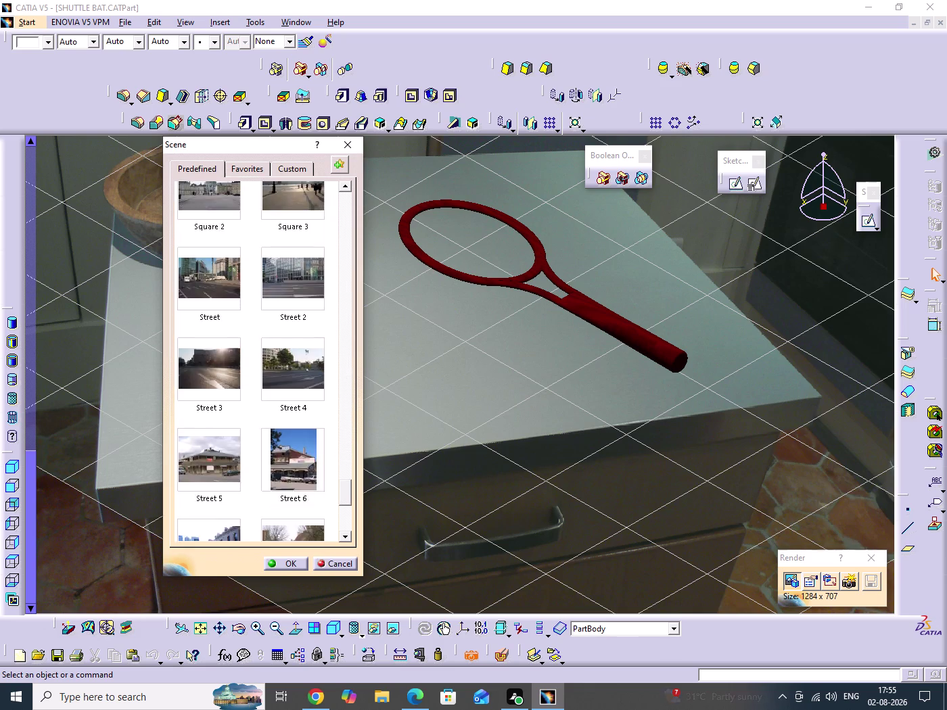
scroll(down, 3)
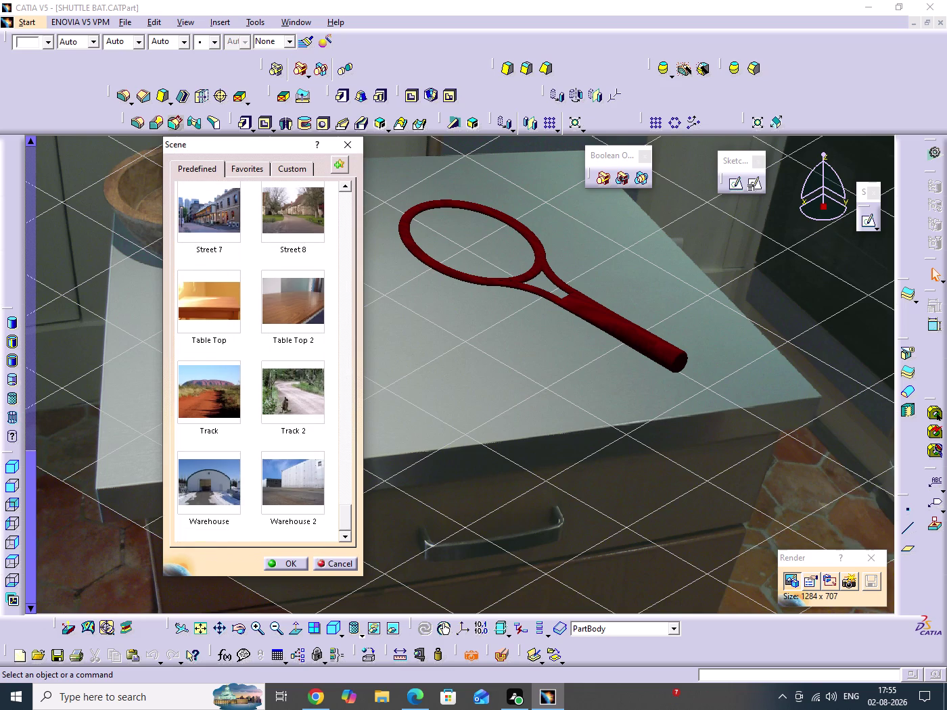
scroll(up, 3)
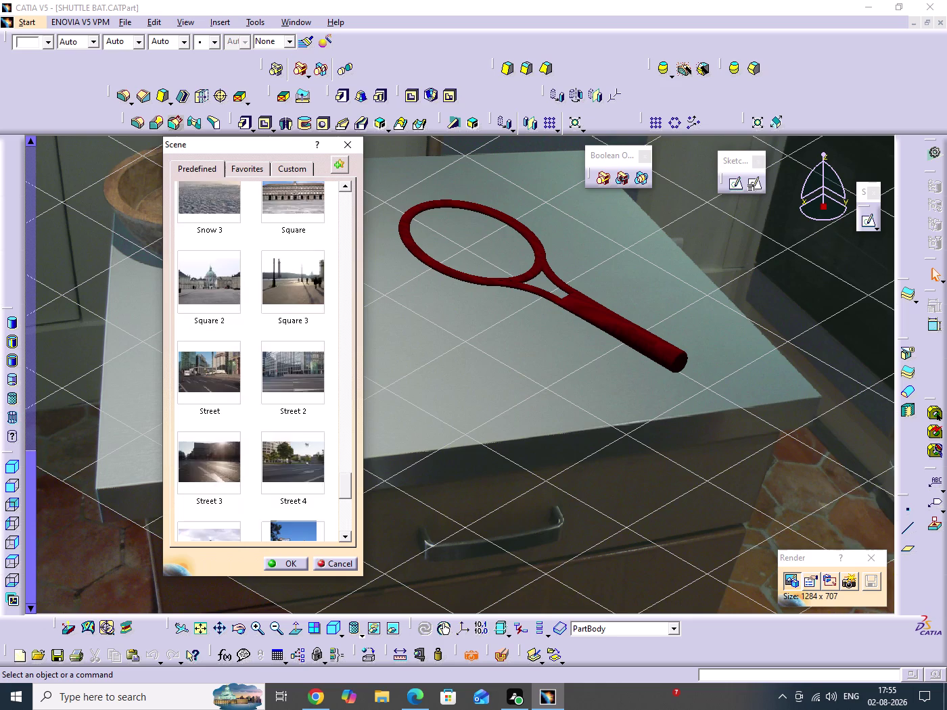
scroll(up, 3)
scroll(up, 3)
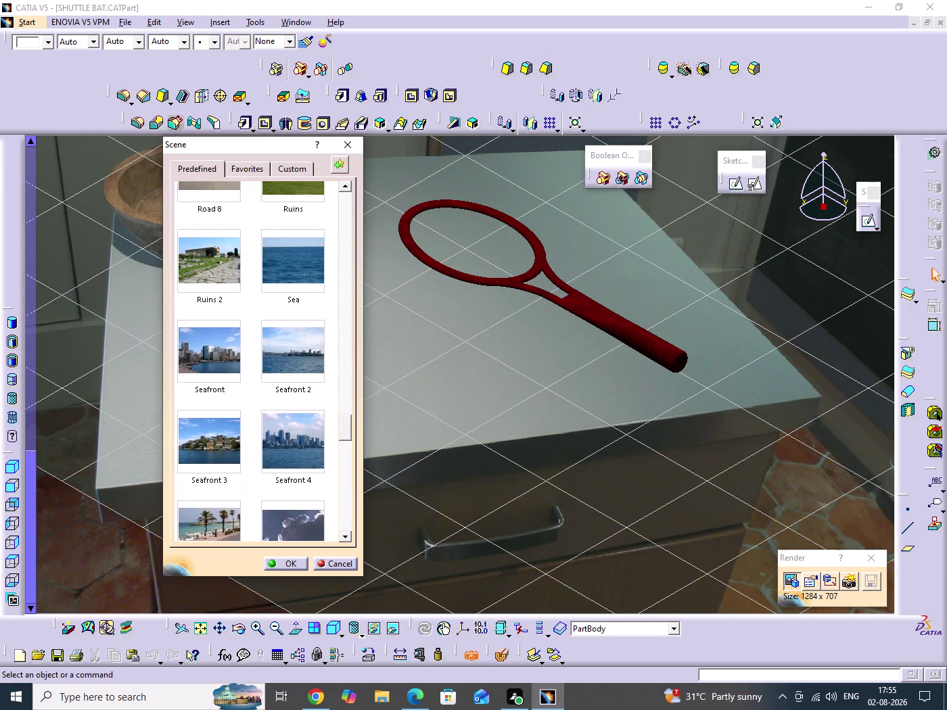
scroll(up, 3)
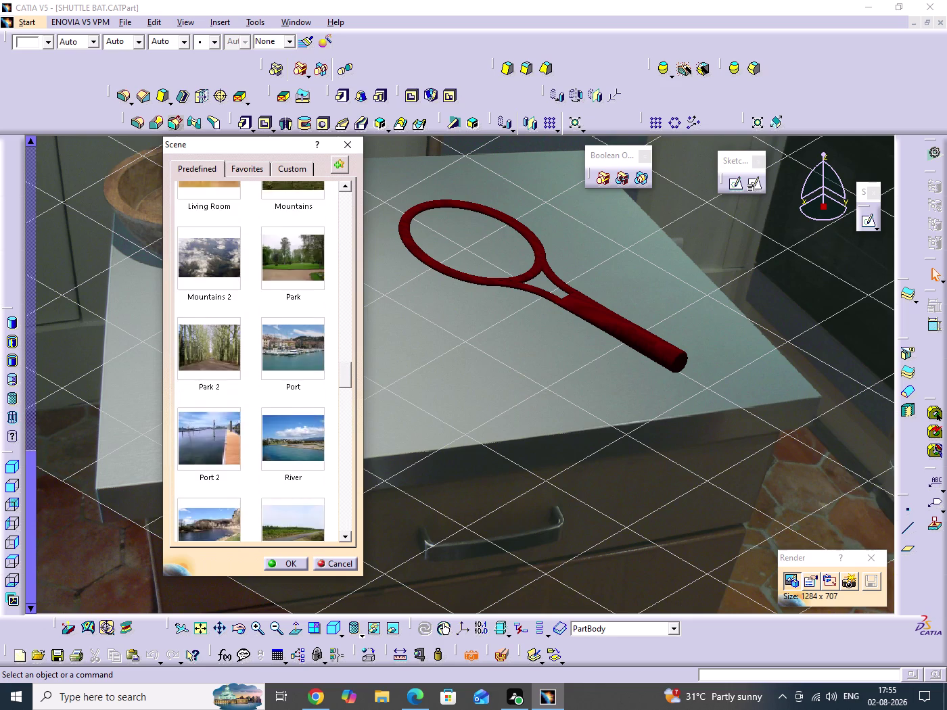
scroll(up, 3)
scroll(up, 3)
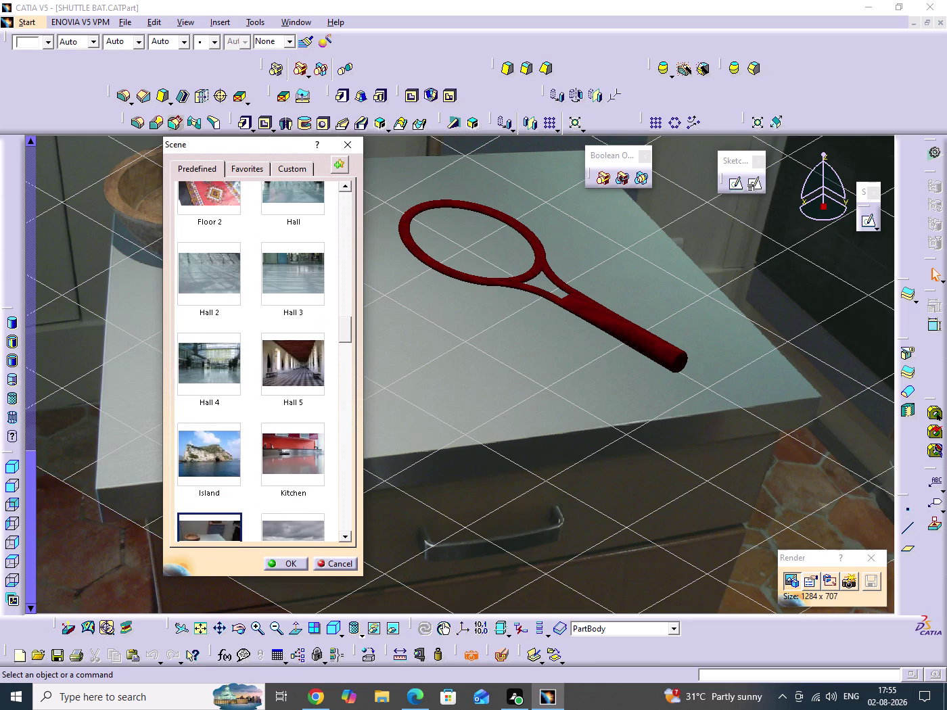
scroll(up, 3)
scroll(up, 3)
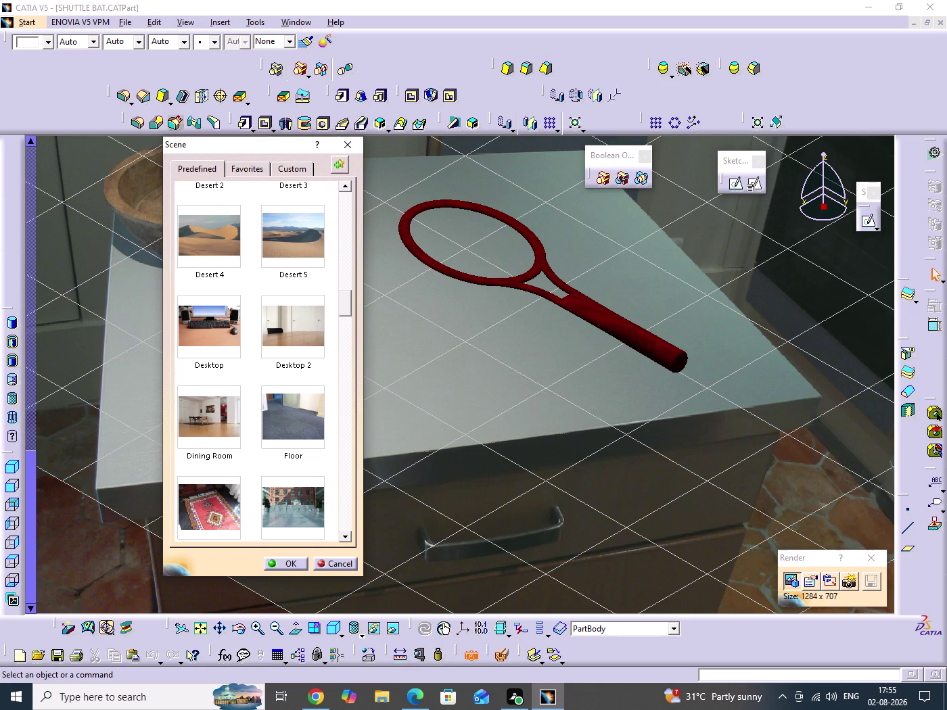
scroll(up, 3)
scroll(up, 3)
scroll(up, 3)
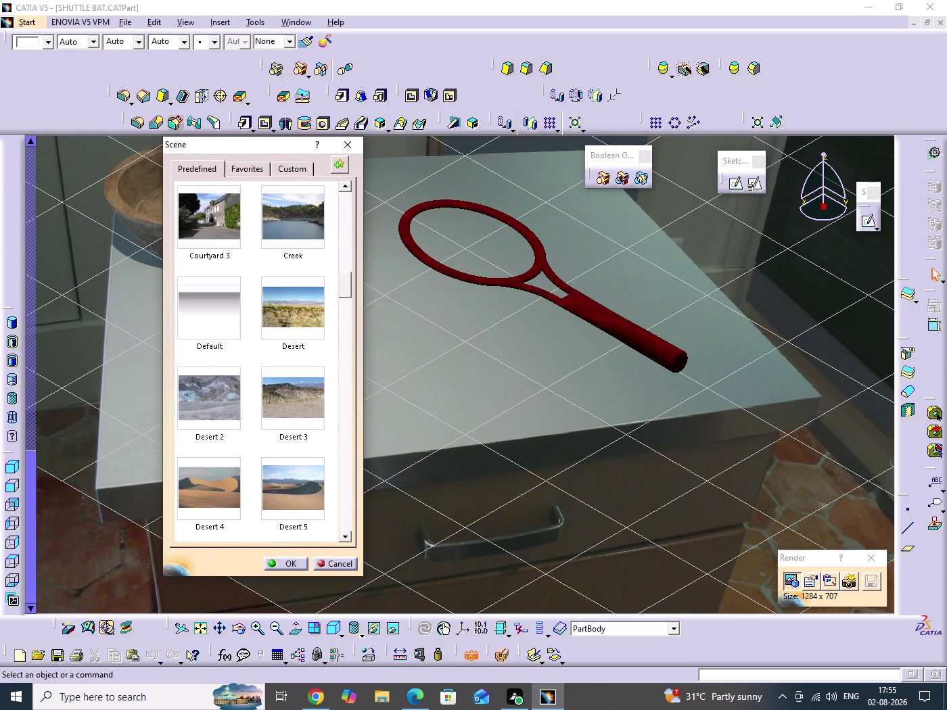
scroll(up, 3)
scroll(up, 3)
scroll(up, 3)
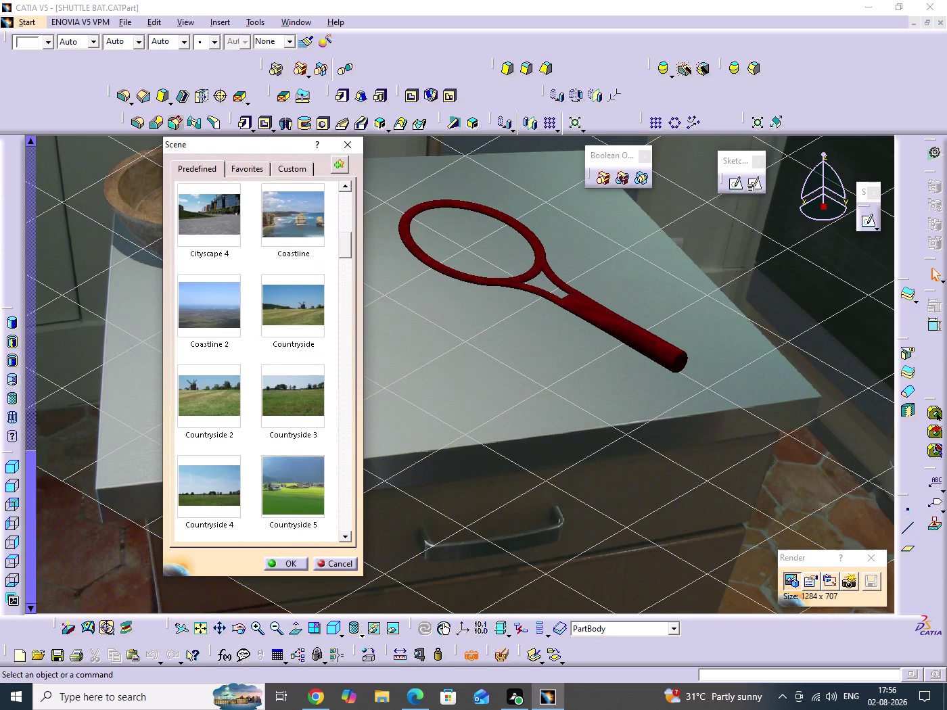
scroll(up, 3)
scroll(up, 3)
scroll(up, 3)
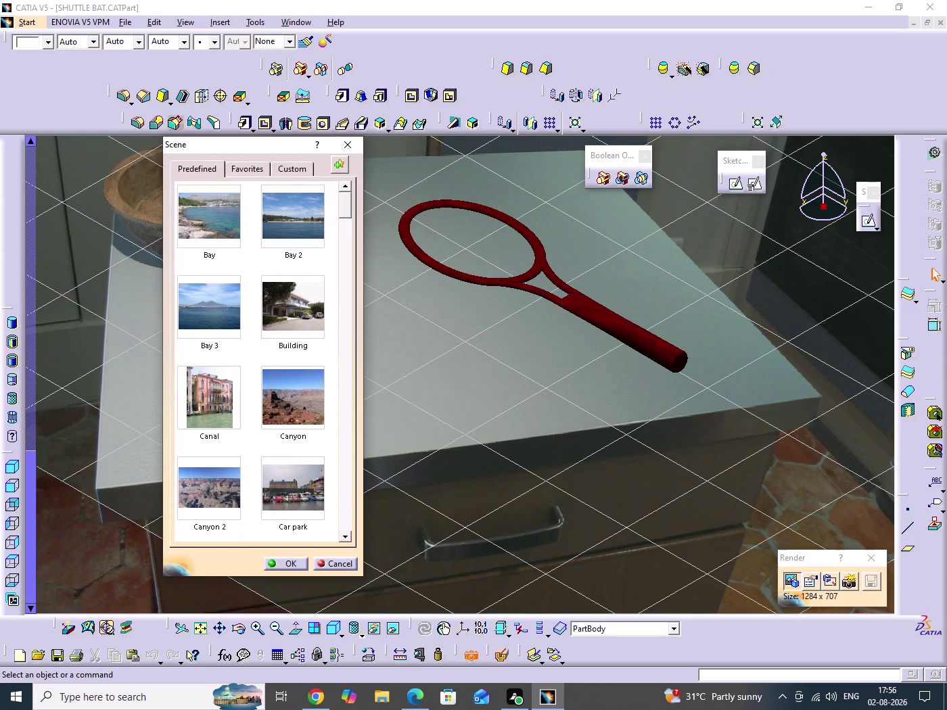
scroll(up, 3)
scroll(up, 3)
click(284, 566)
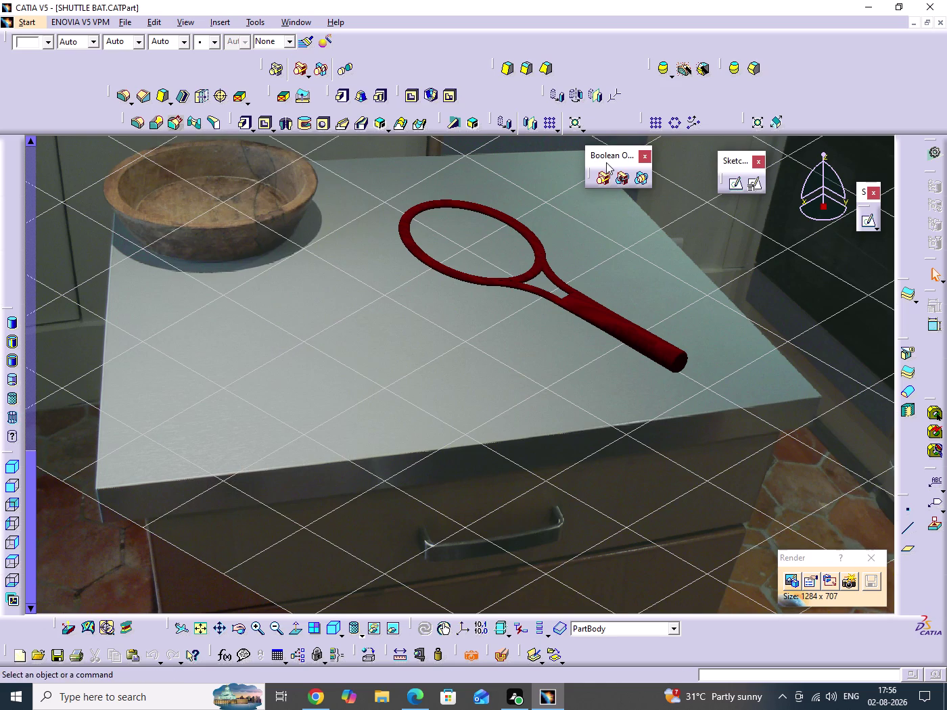
Dock the floating Boolean Operations and Sketcher toolbars, then start Render Shooting of the bat.
drag(606, 162, 786, 89)
drag(737, 168, 833, 118)
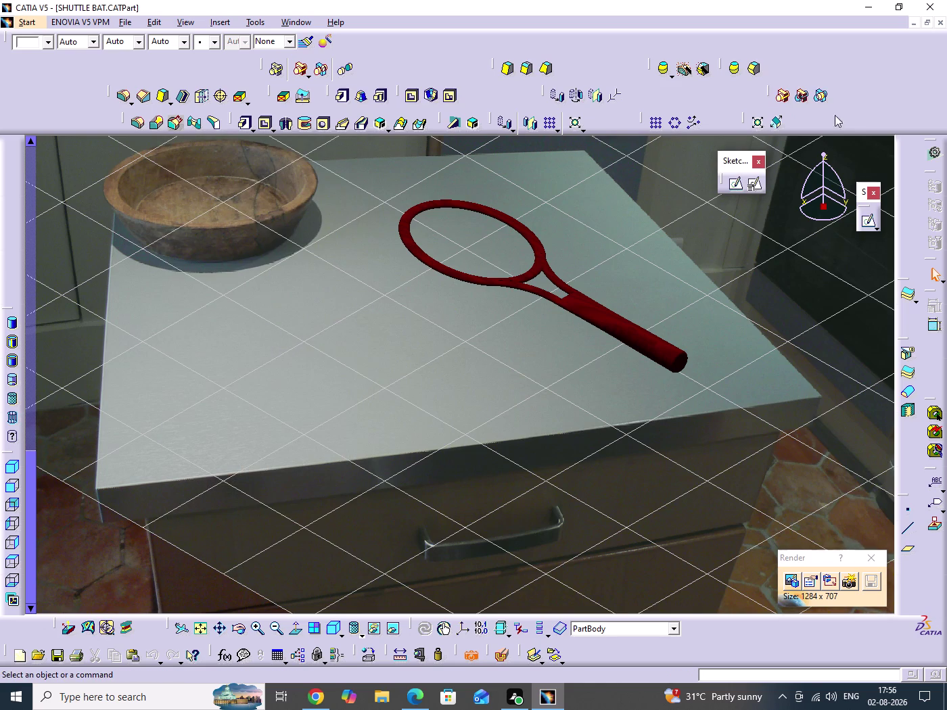
drag(833, 118, 843, 97)
drag(864, 208, 890, 110)
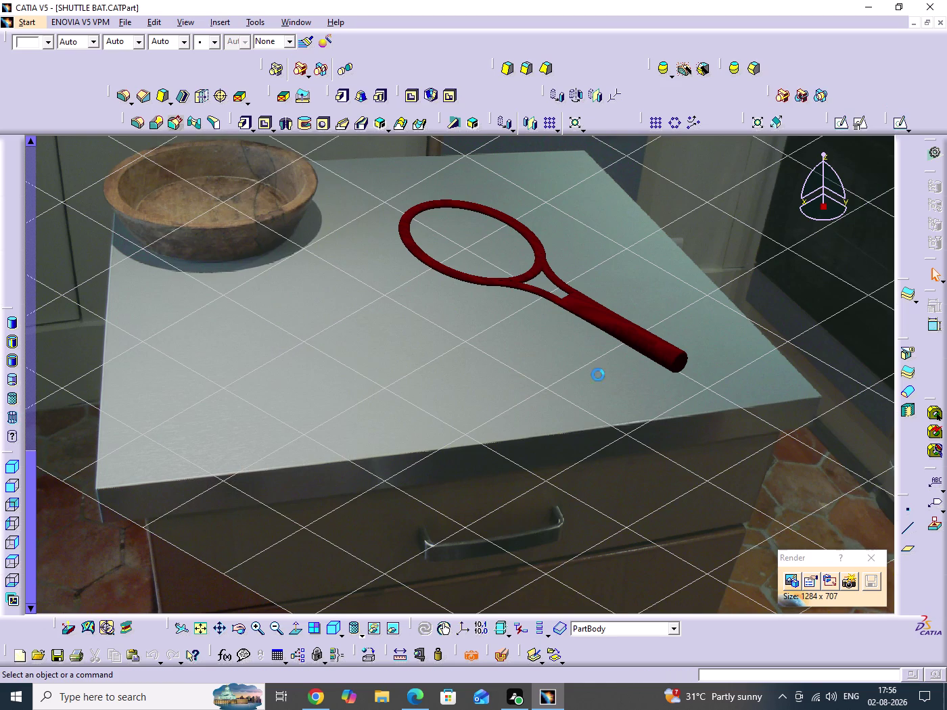
click(845, 582)
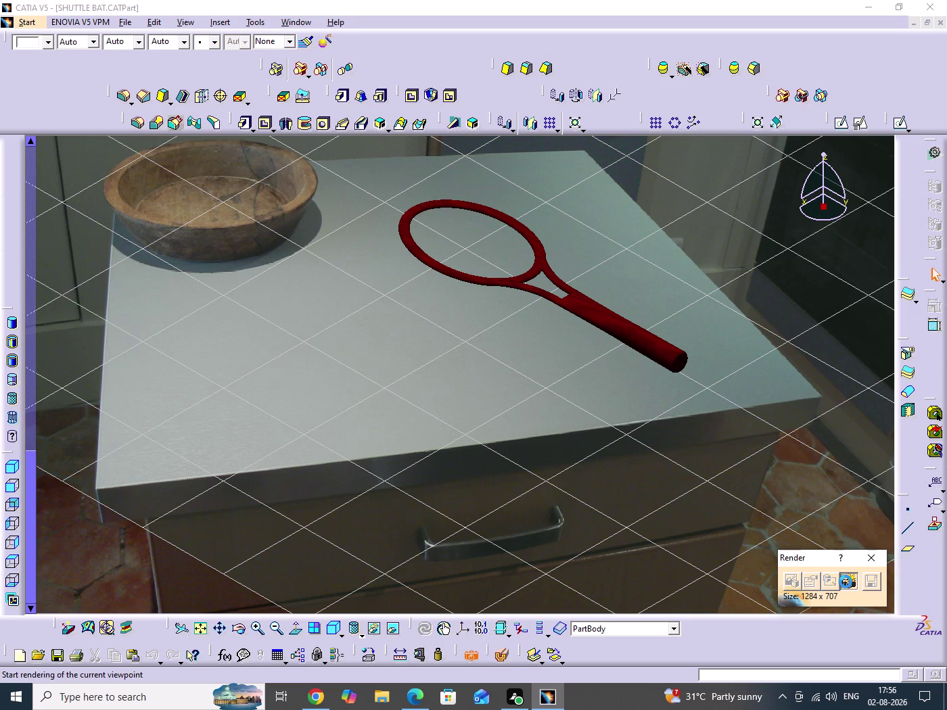